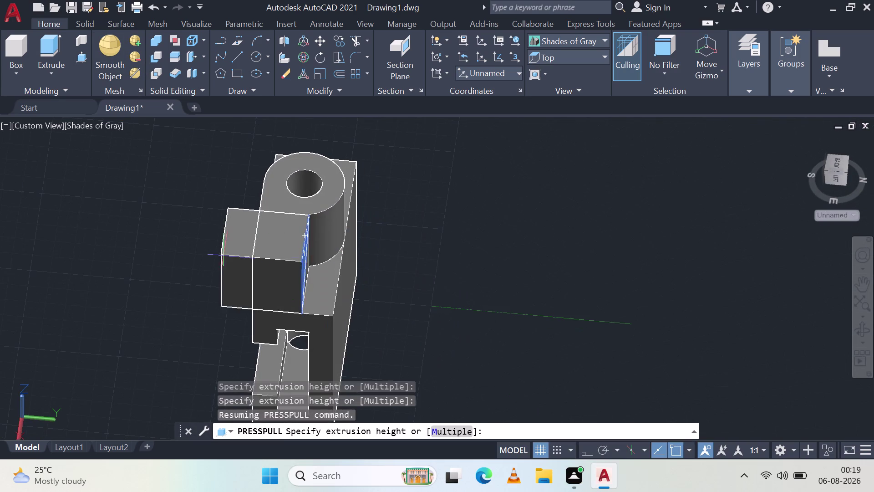
Pick two side-face areas for press-pull, then cancel the height prompt.
click(157, 245)
click(266, 262)
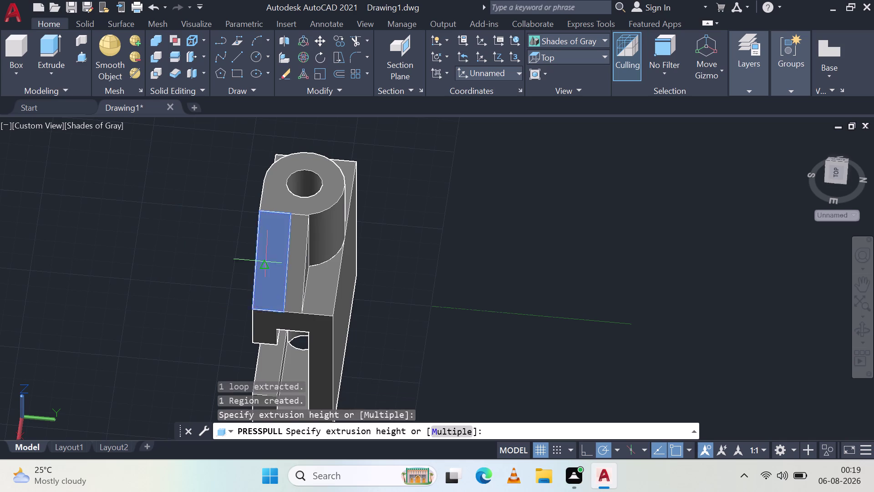
click(125, 242)
click(255, 289)
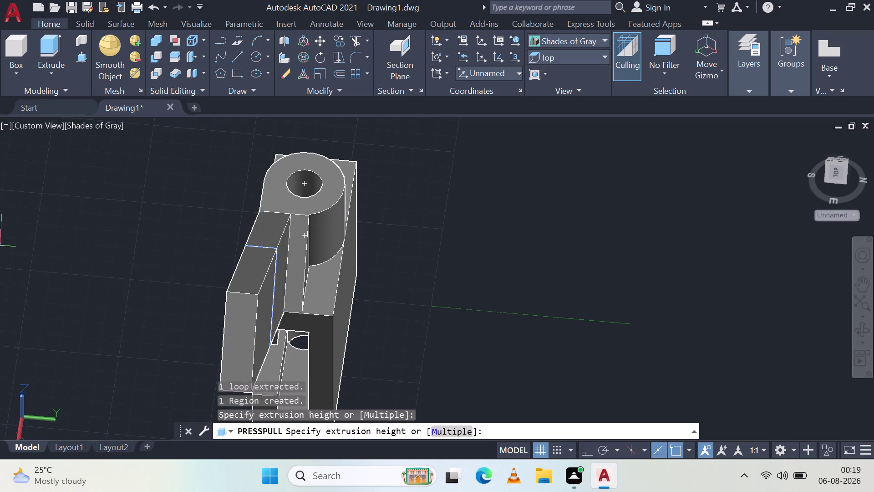
drag(0, 445, 0, 451)
scroll(down, 3)
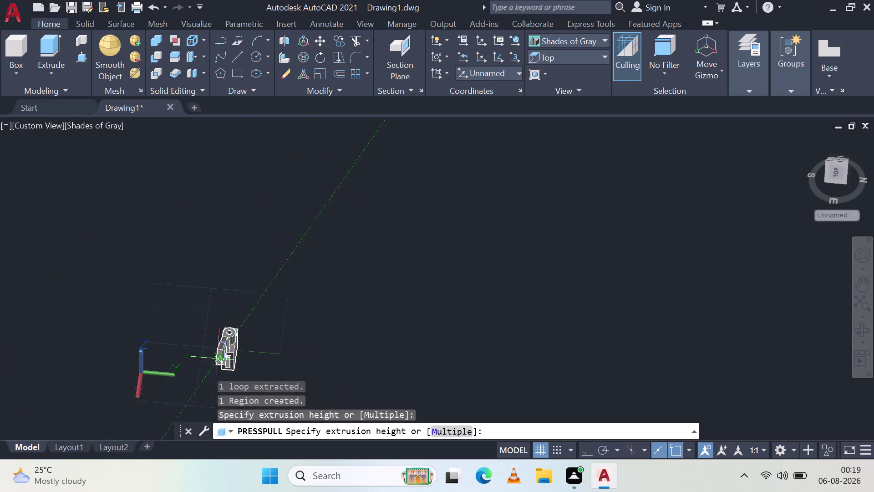
scroll(up, 3)
scroll(up, 3)
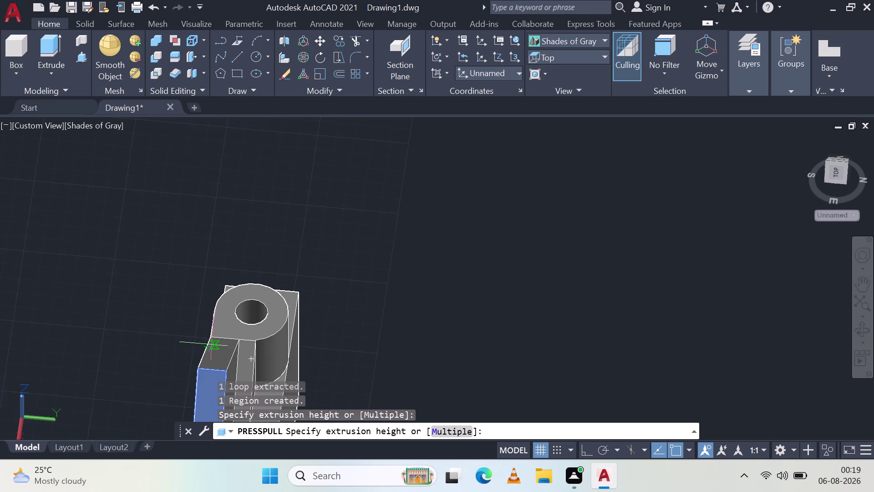
key(Escape)
Pick the lower side face for press-pull and cancel its height prompt.
click(211, 382)
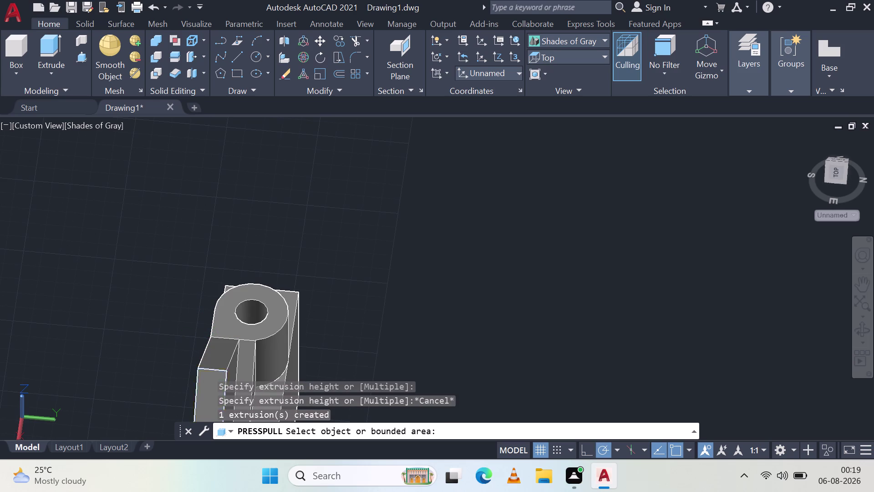
click(238, 339)
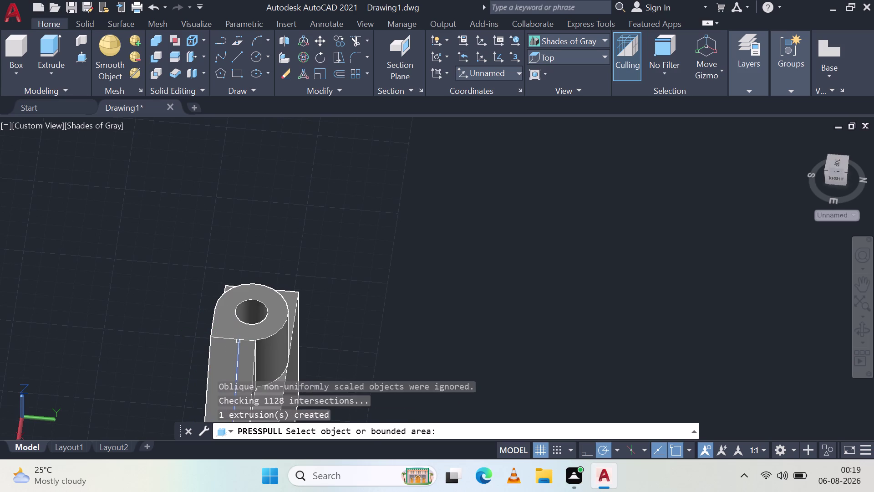
click(227, 355)
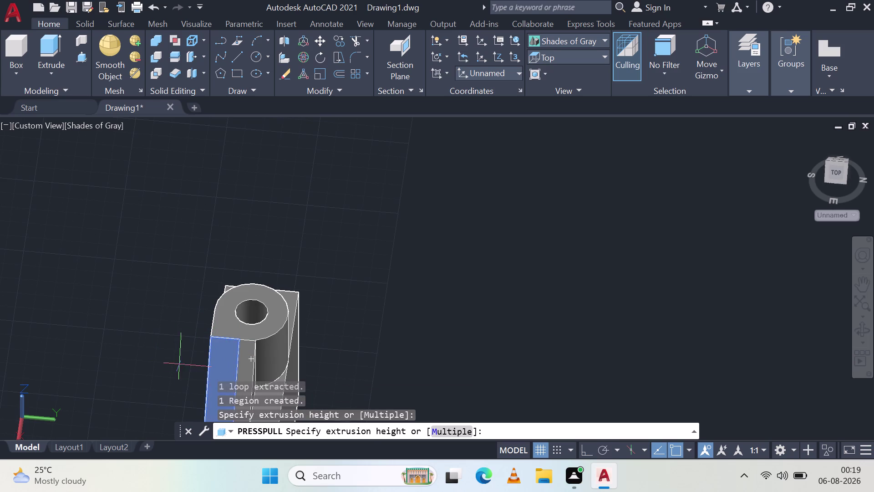
key(Escape)
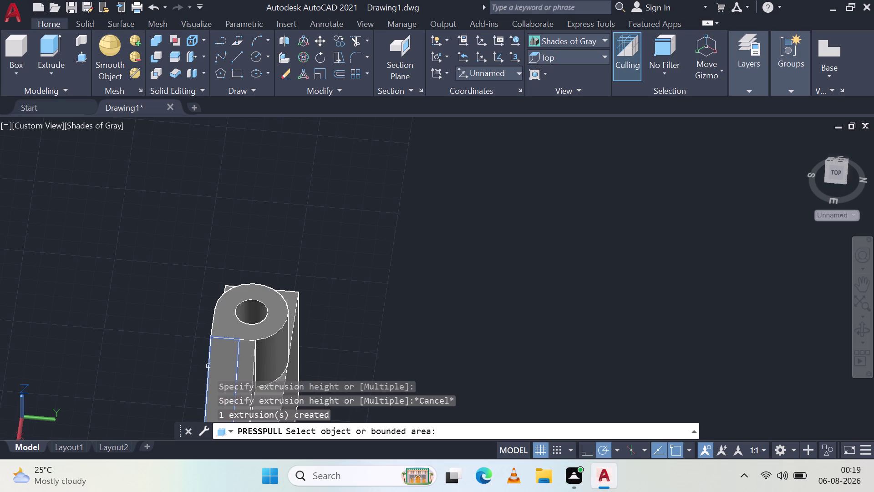
Orbit around the bracket and pull the slanted face beside the boss into a plate.
middle_drag(212, 372, 292, 352)
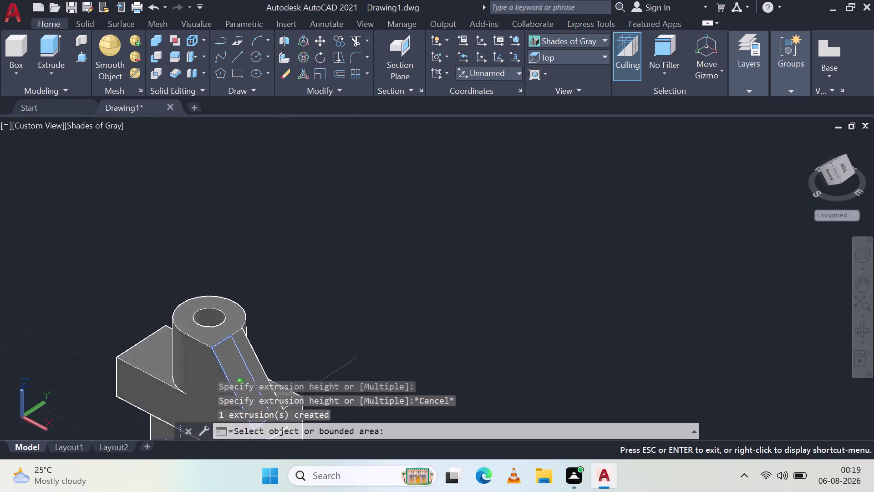
middle_drag(292, 351, 295, 325)
click(235, 360)
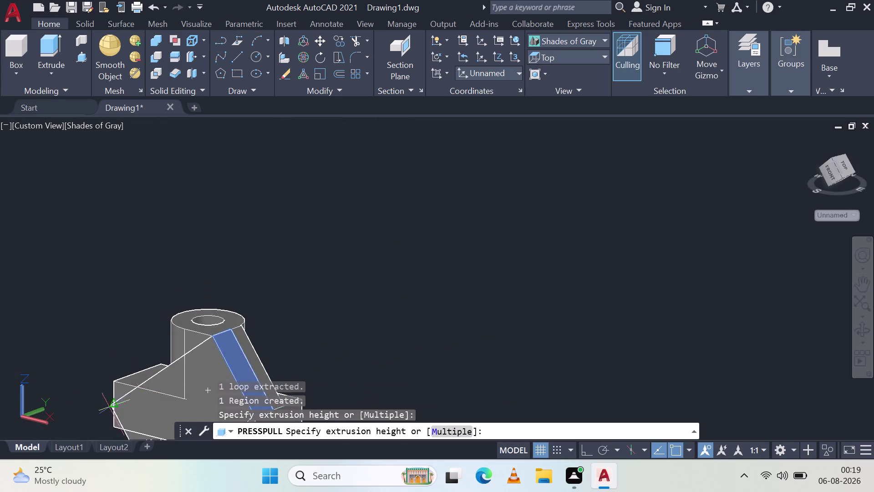
drag(78, 409, 69, 414)
Undo the stray plate extrusion, leaving the rib outline beside the bored boss.
key(ctrl+z)
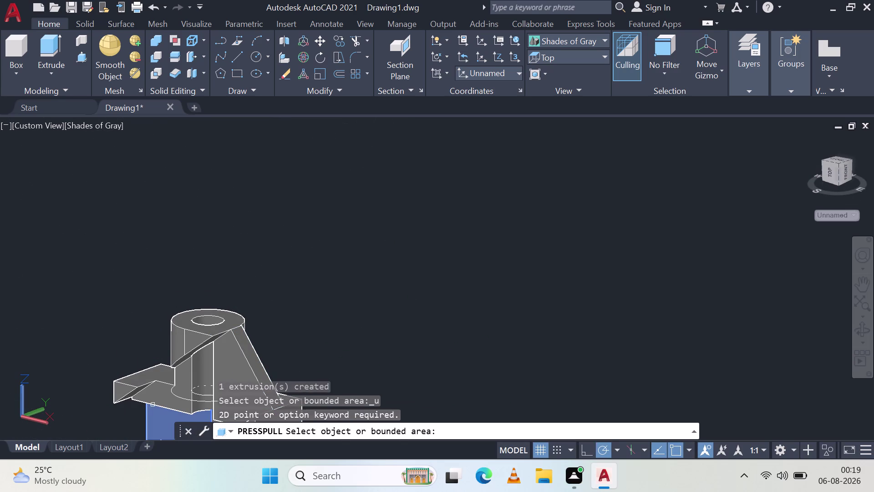
key(ctrl+z)
key(ctrl+z)
key(Escape)
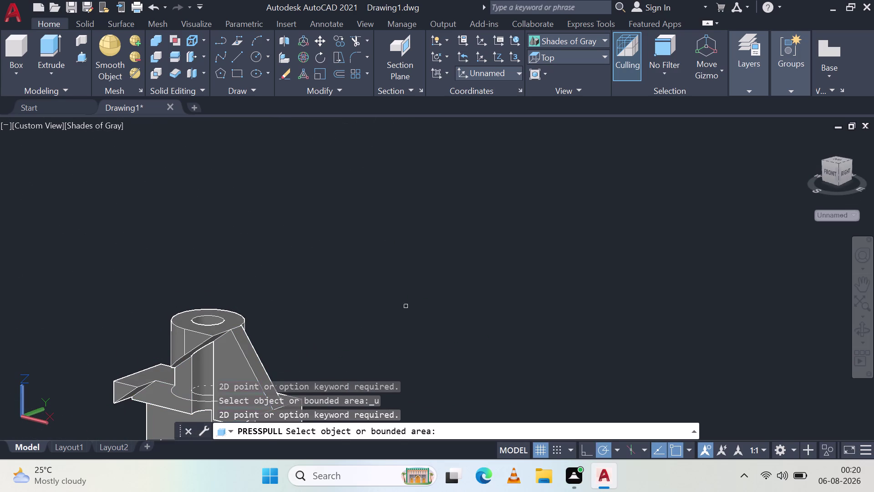
key(ctrl+z)
key(ctrl+z)
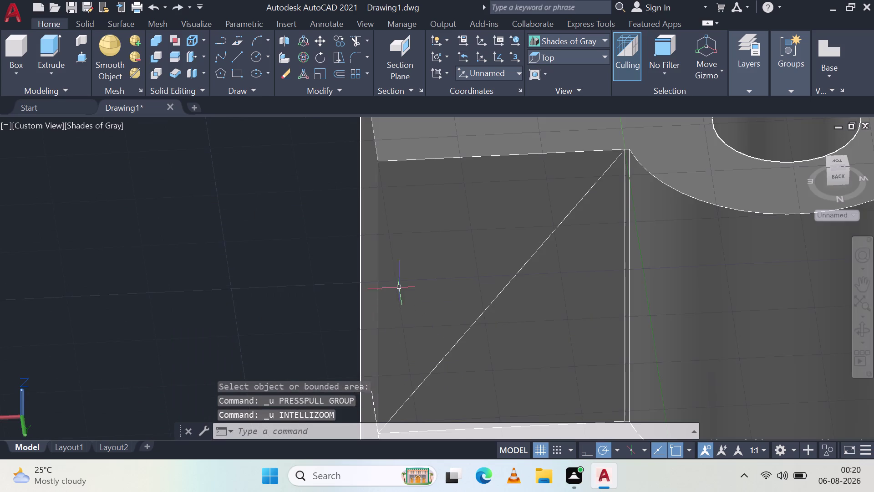
Press-pull the triangular rib area beside the boss.
scroll(down, 3)
click(81, 56)
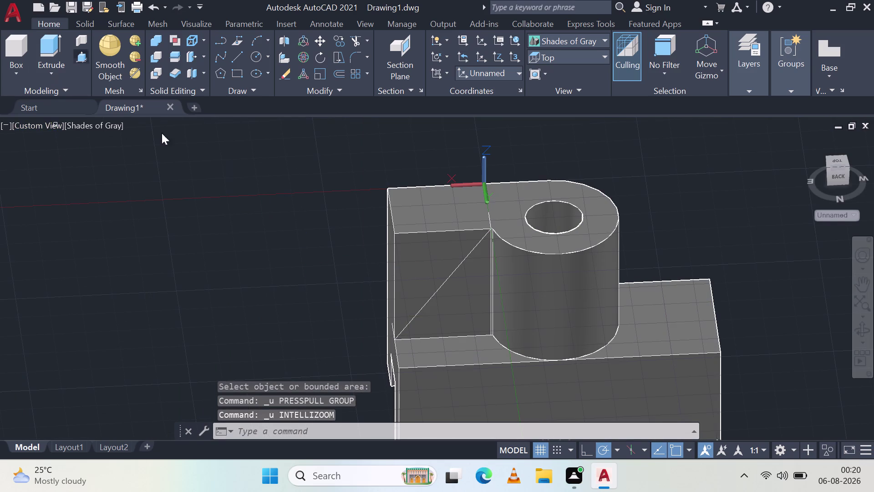
middle_drag(512, 330, 513, 329)
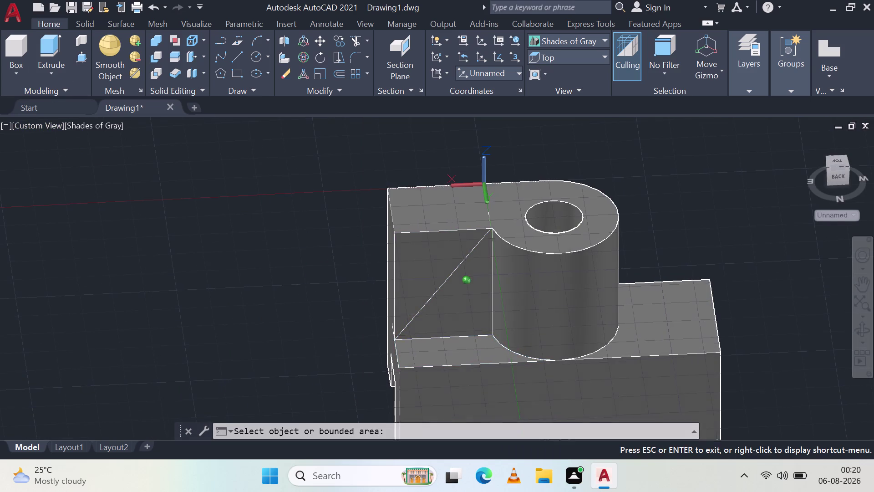
middle_drag(513, 330, 515, 281)
click(418, 263)
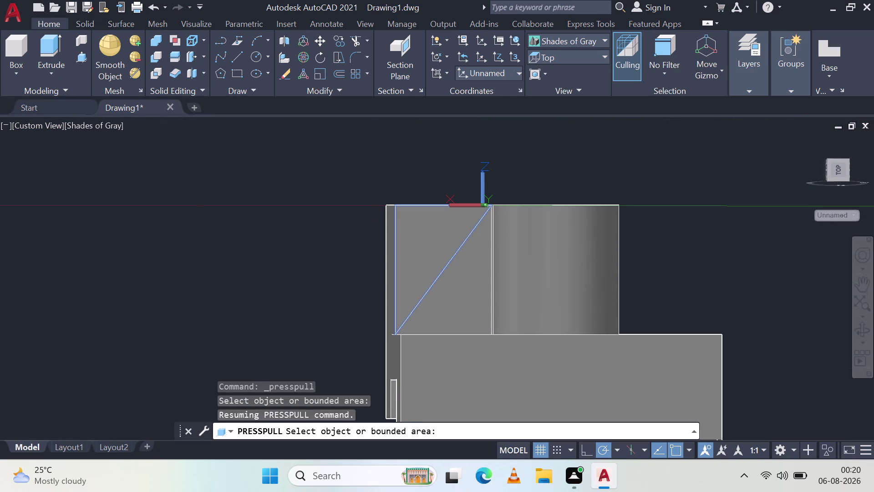
click(175, 263)
key(Escape)
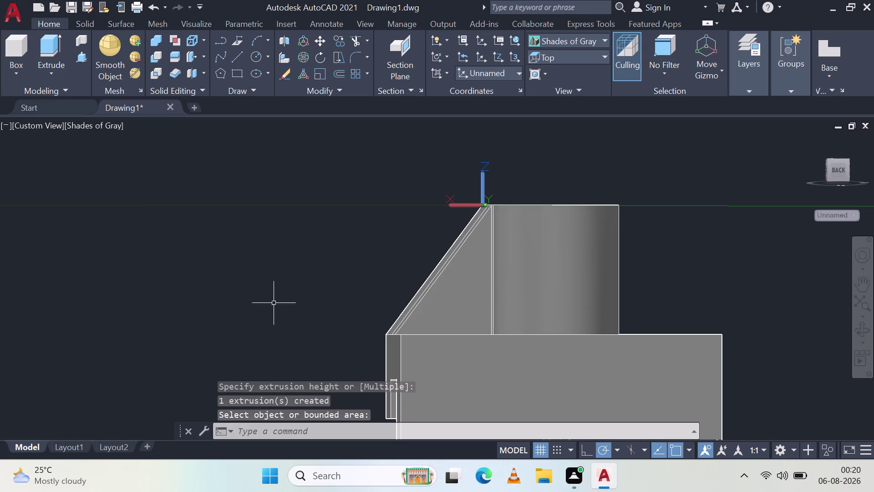
Orbit to check the new rib from above and clear the selection.
middle_drag(243, 279, 380, 315)
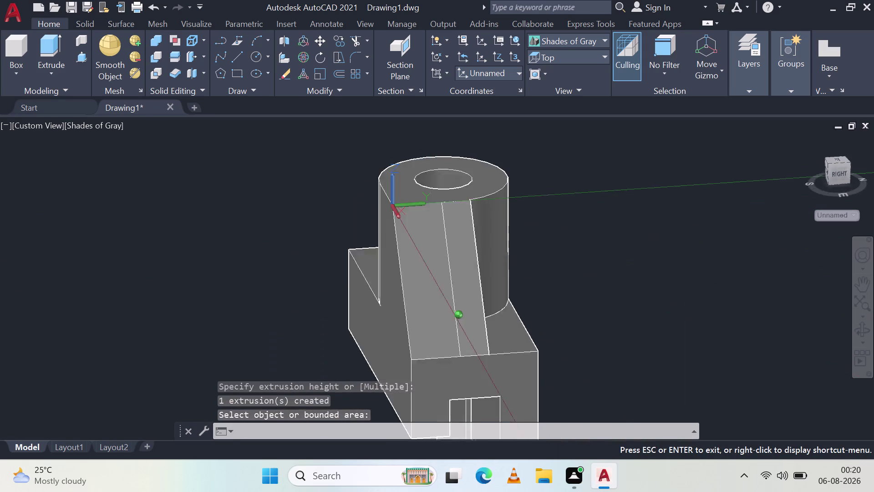
middle_drag(380, 315, 304, 365)
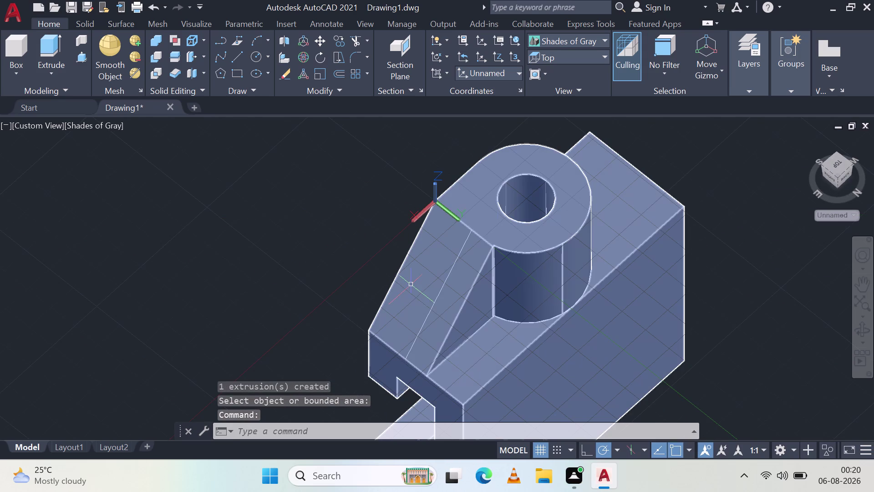
key(Escape)
scroll(up, 3)
key(Escape)
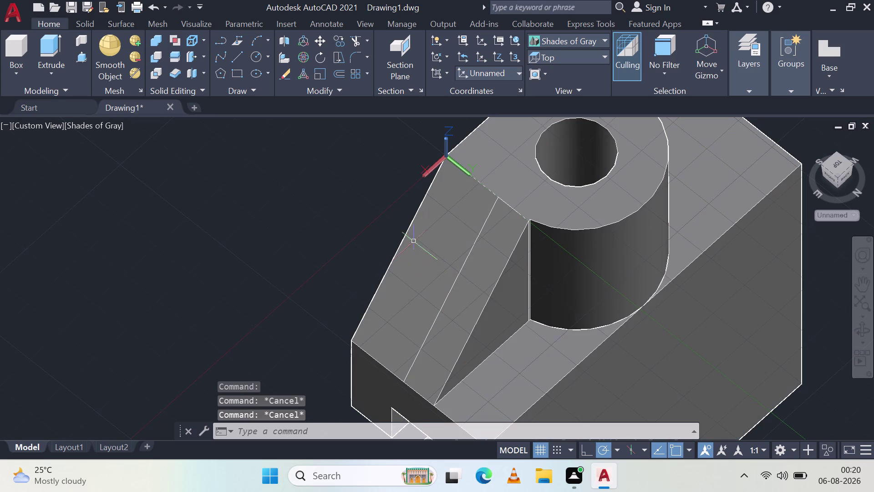
Pull the rib's slanted face outward with press-pull, then cancel the re-pick.
click(80, 53)
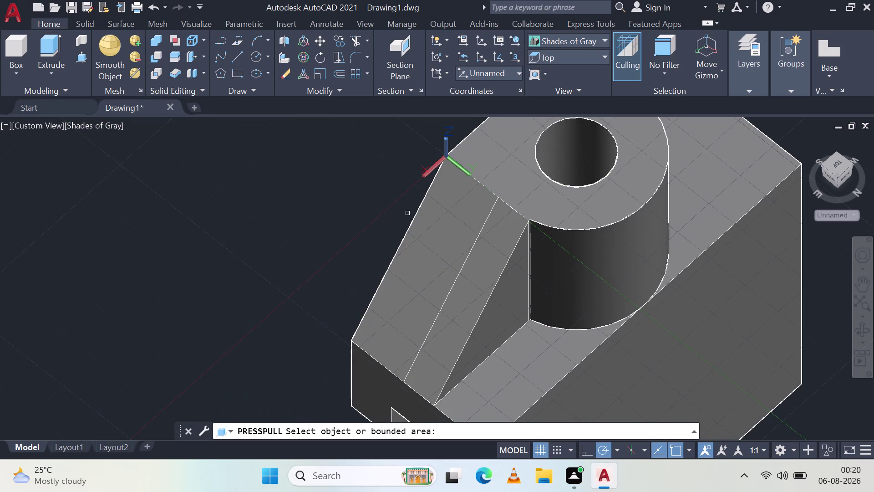
click(433, 234)
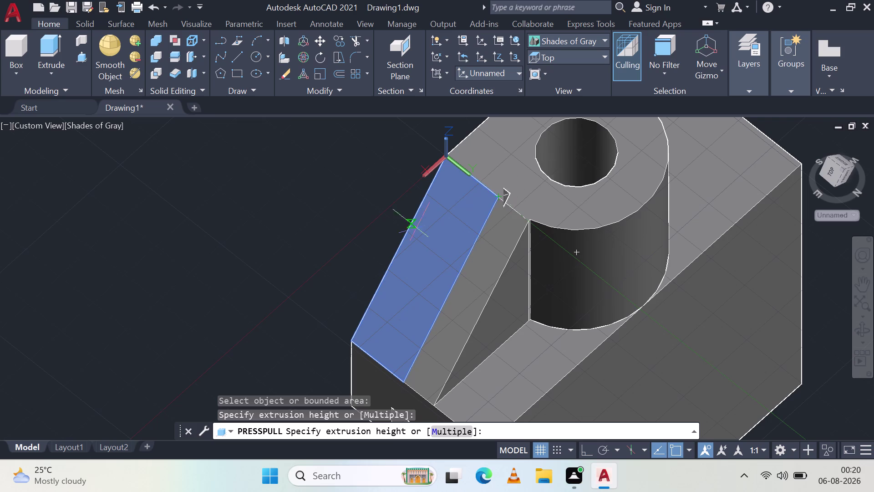
drag(159, 287, 70, 323)
click(353, 303)
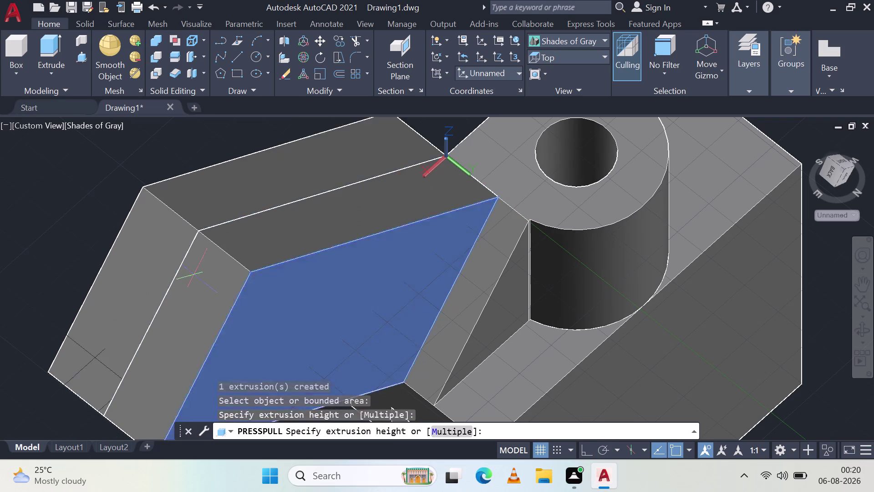
click(29, 251)
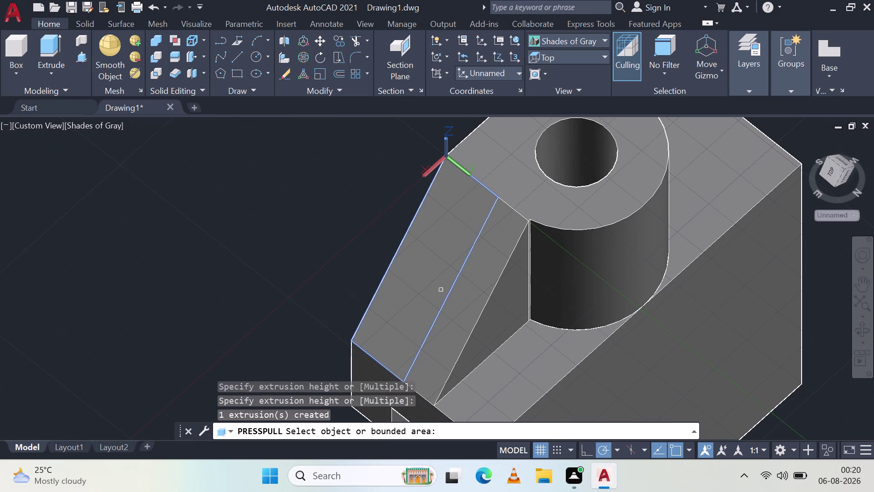
click(428, 285)
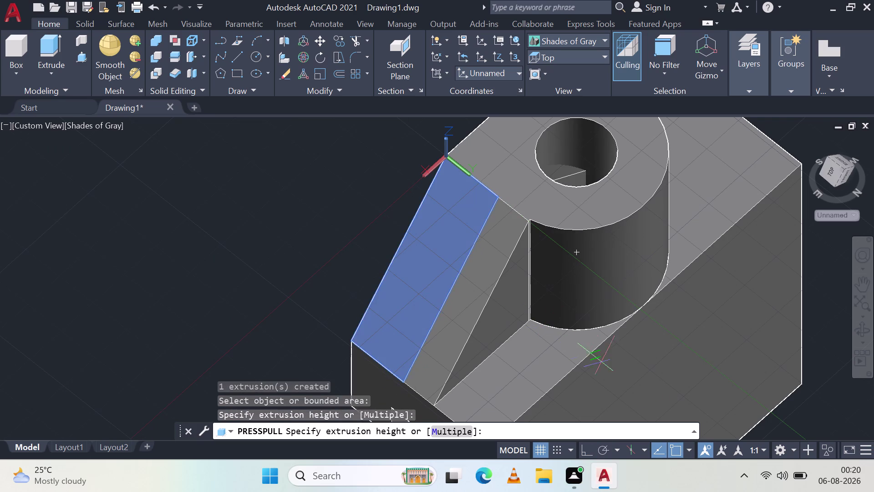
key(Escape)
Orbit to another side and try press-pulling the face beside the rib.
middle_drag(129, 249, 218, 281)
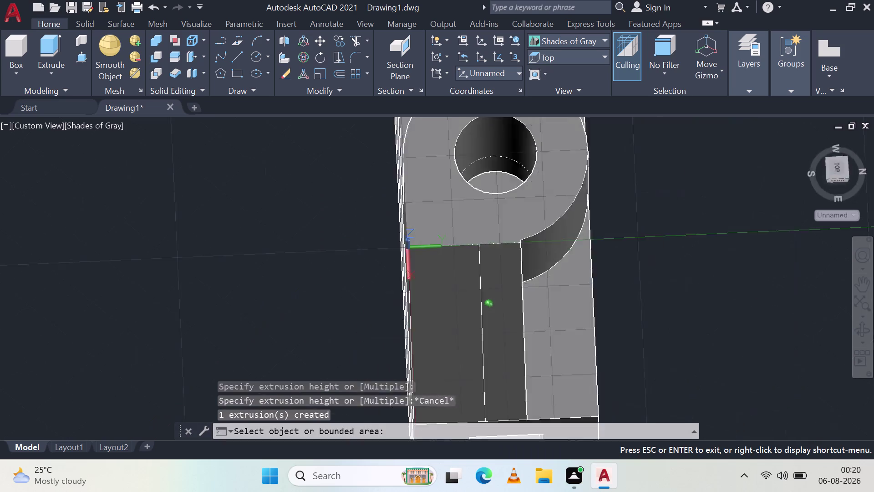
middle_drag(218, 281, 299, 227)
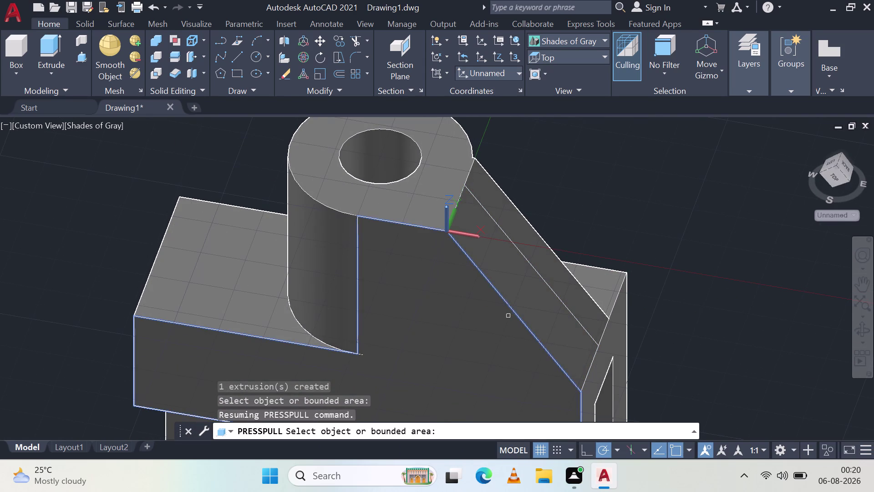
click(514, 288)
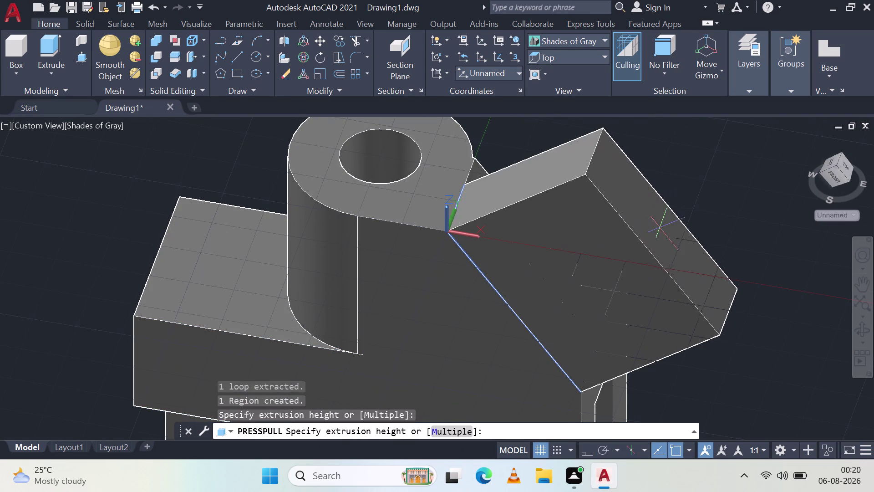
key(Escape)
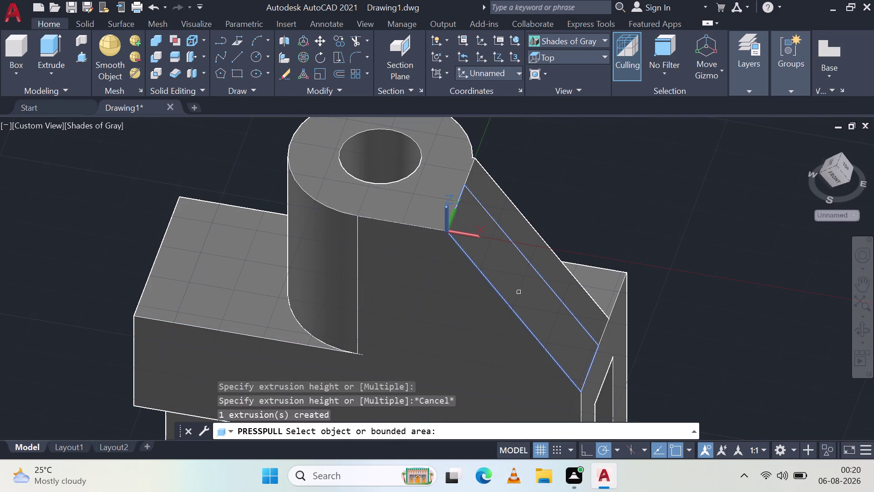
Re-pick the face beside the rib, end press-pull, and undo the extrusion and view change.
click(518, 293)
key(Delete)
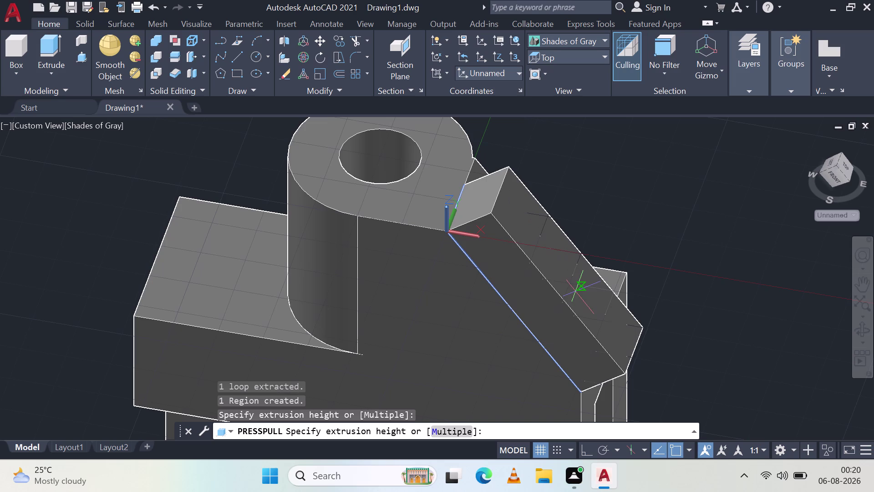
key(Delete)
key(Escape)
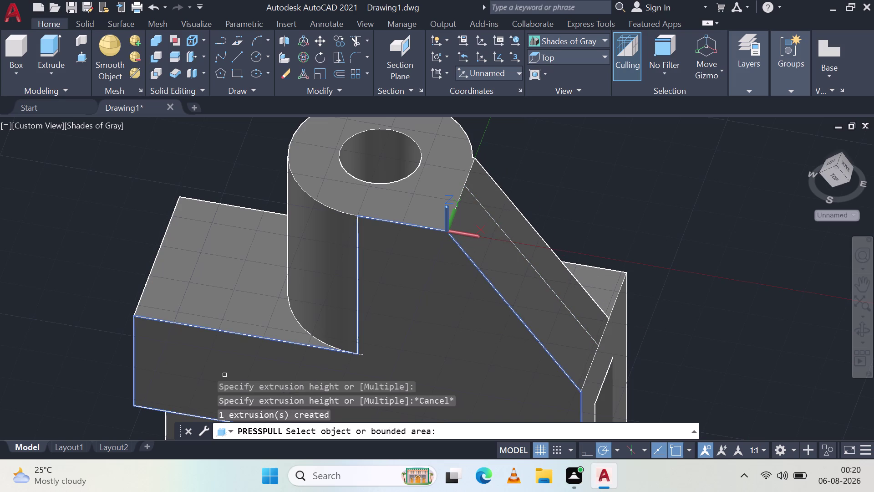
key(Escape)
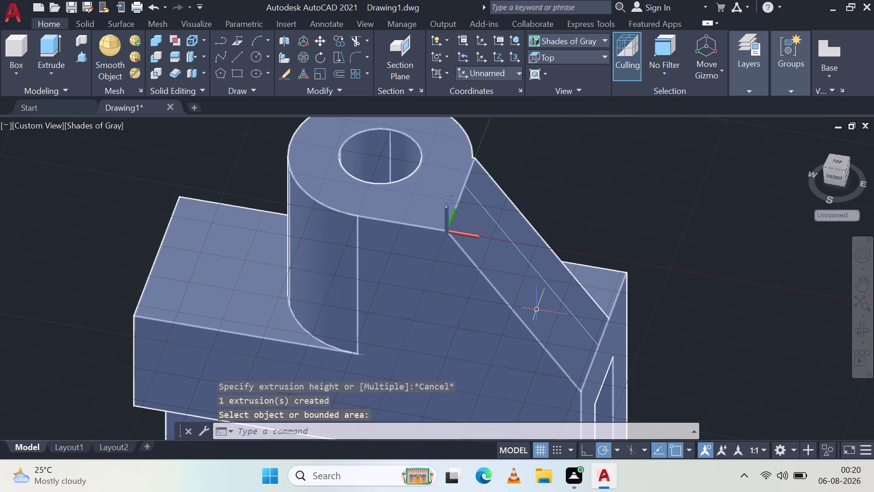
key(ctrl+z)
key(ctrl+z)
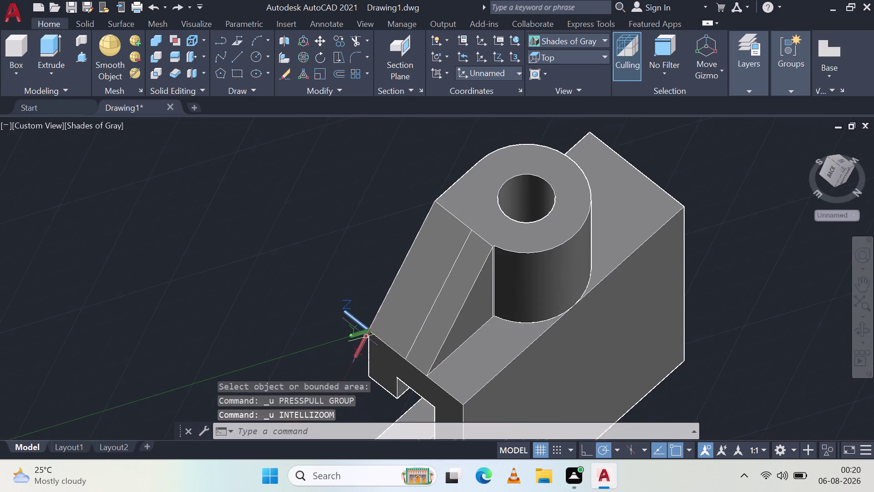
Undo four earlier push/pull and modelling steps.
key(ctrl+z)
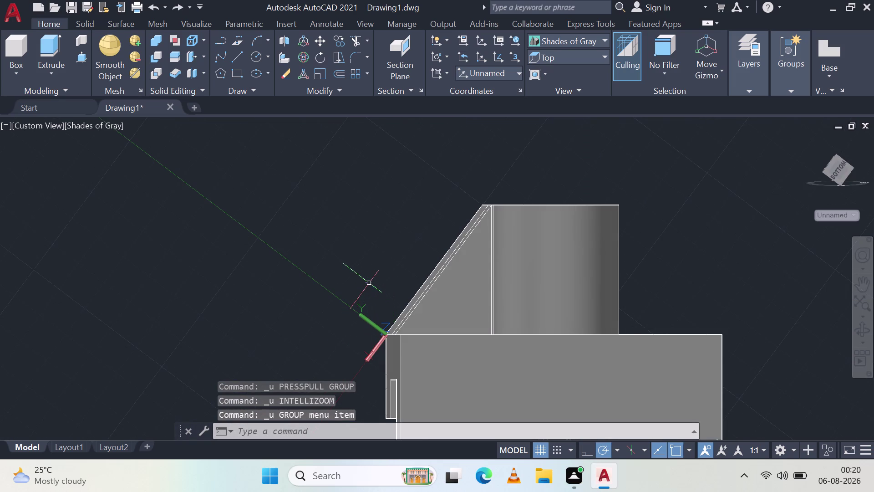
key(ctrl+z)
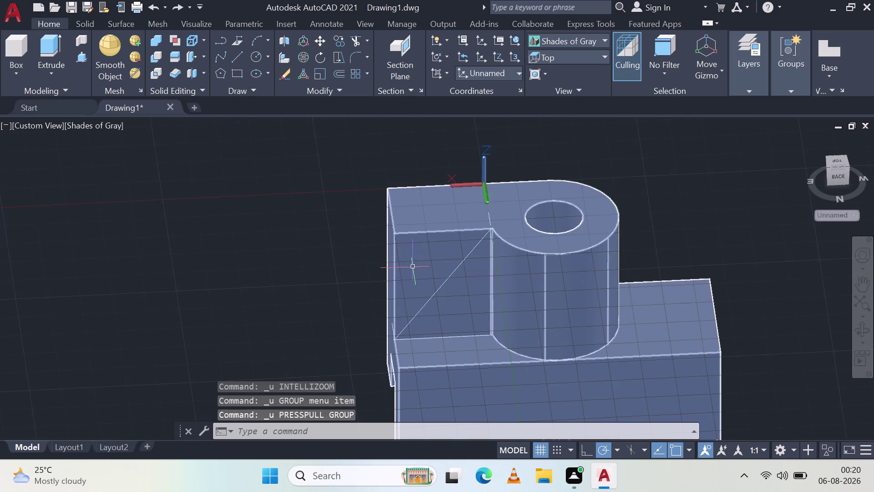
key(ctrl+z)
key(ctrl+z)
scroll(up, 3)
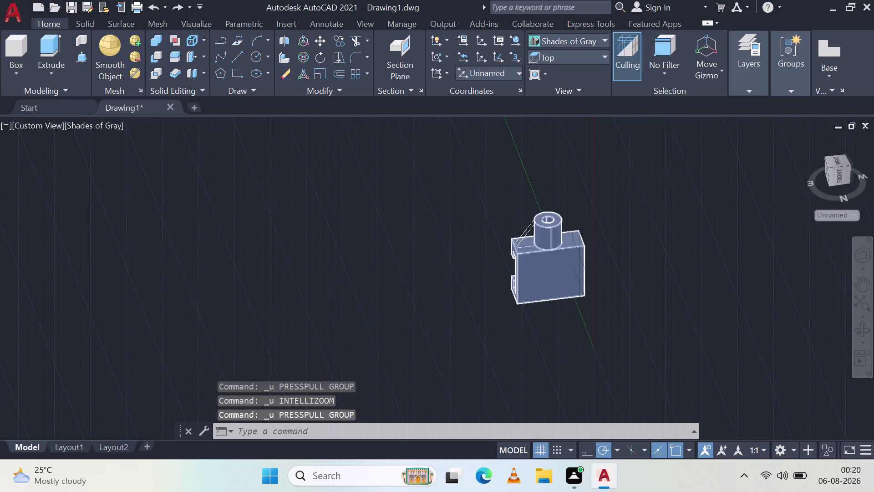
scroll(up, 3)
scroll(up, 3)
Press-pull the rib's triangular area to a thickness set at the edge midpoint.
click(78, 59)
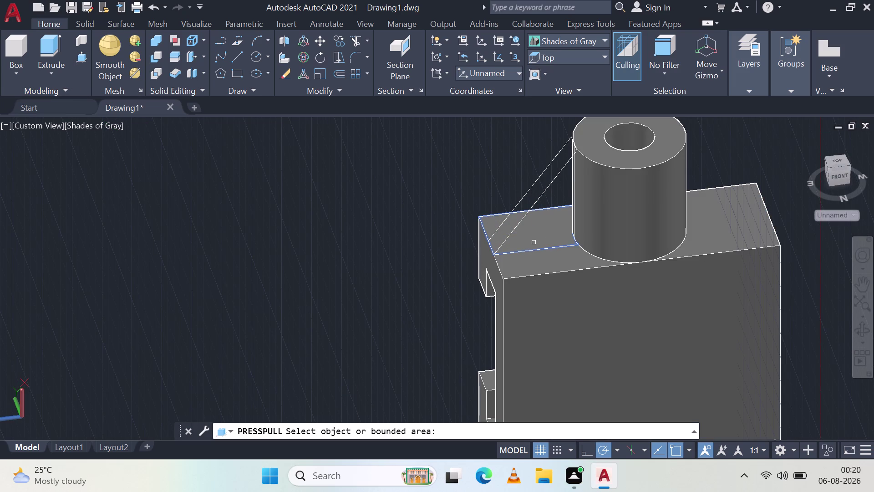
middle_drag(371, 237, 427, 268)
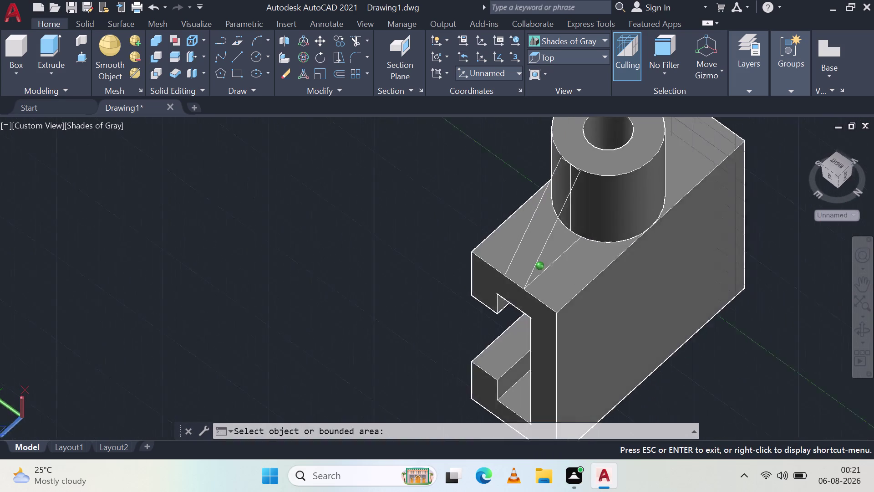
middle_drag(427, 269, 455, 268)
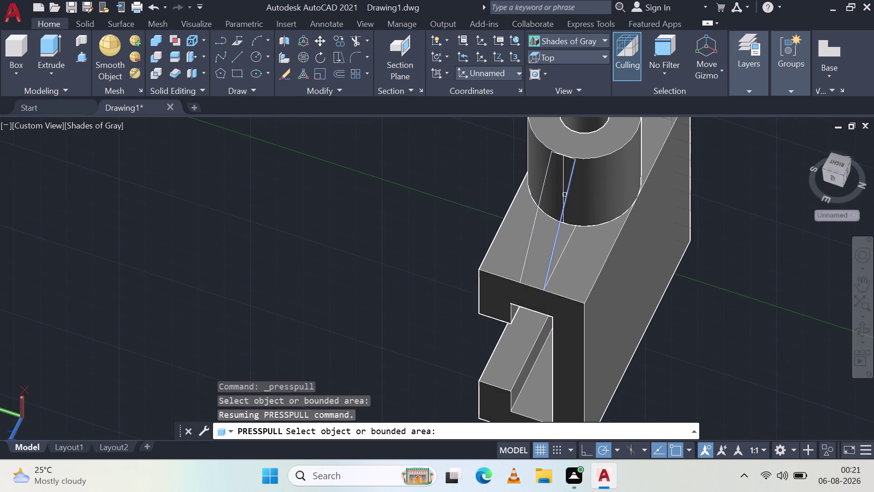
scroll(up, 3)
click(561, 218)
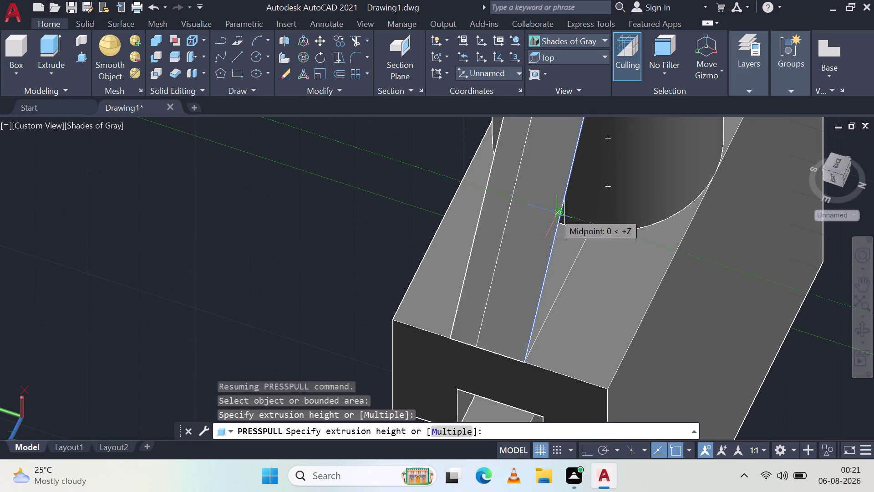
click(510, 211)
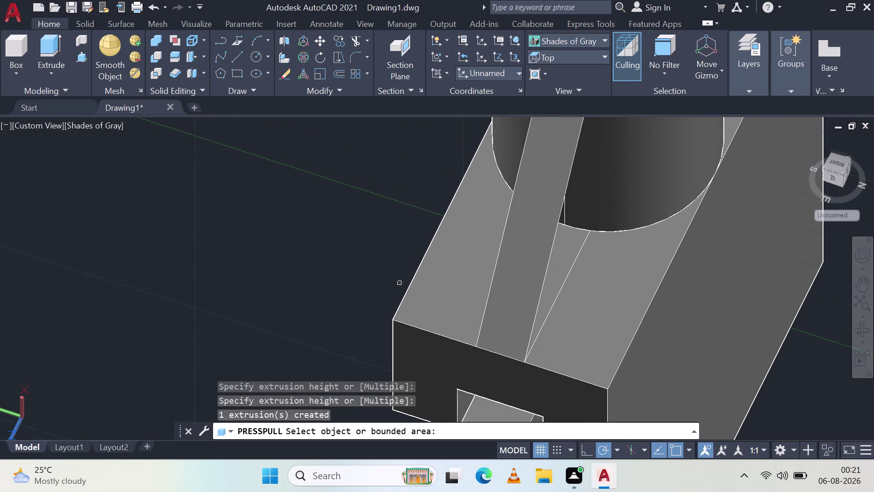
key(Escape)
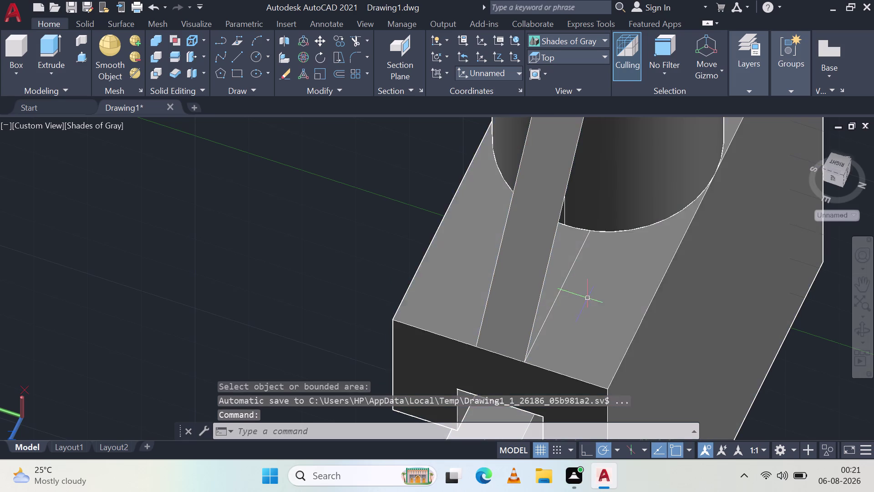
Pan and orbit to see the whole bracket and the boss top from an angle.
middle_drag(590, 297, 554, 316)
middle_drag(531, 306, 482, 320)
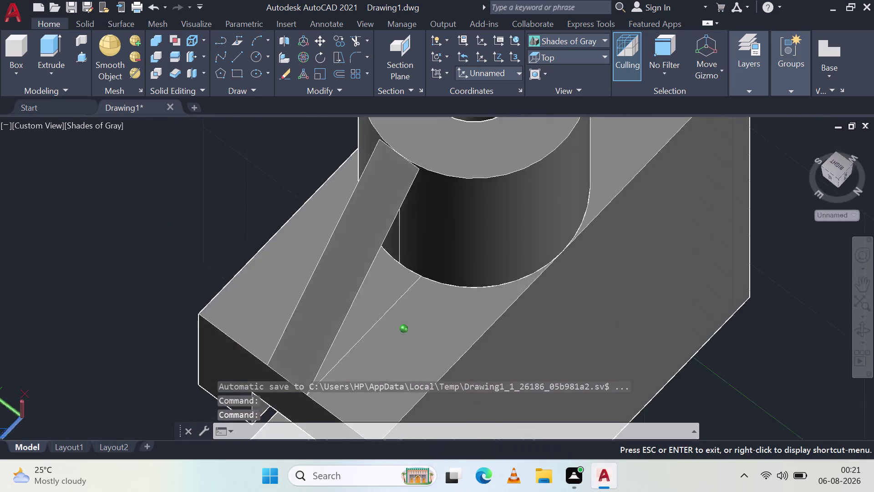
middle_drag(482, 320, 424, 232)
scroll(down, 3)
middle_drag(344, 194, 369, 246)
scroll(down, 3)
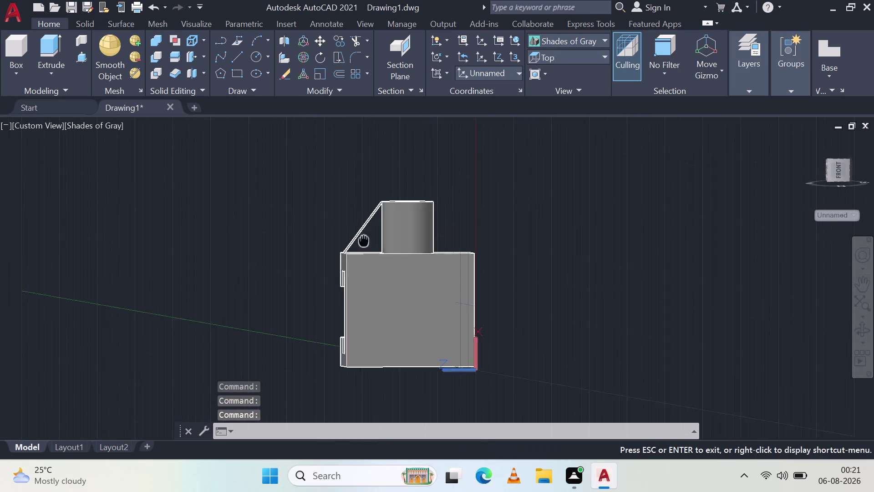
middle_drag(369, 246, 380, 268)
key(Escape)
middle_drag(365, 279, 393, 317)
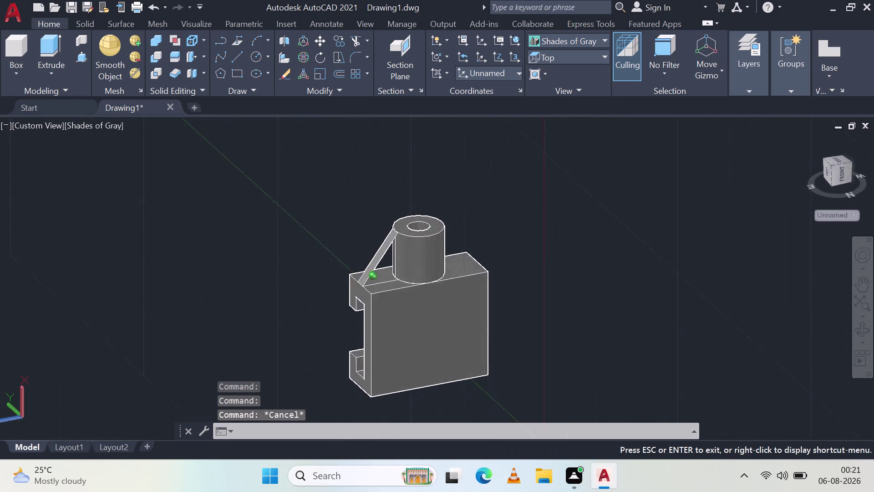
middle_drag(393, 317, 411, 350)
key(Escape)
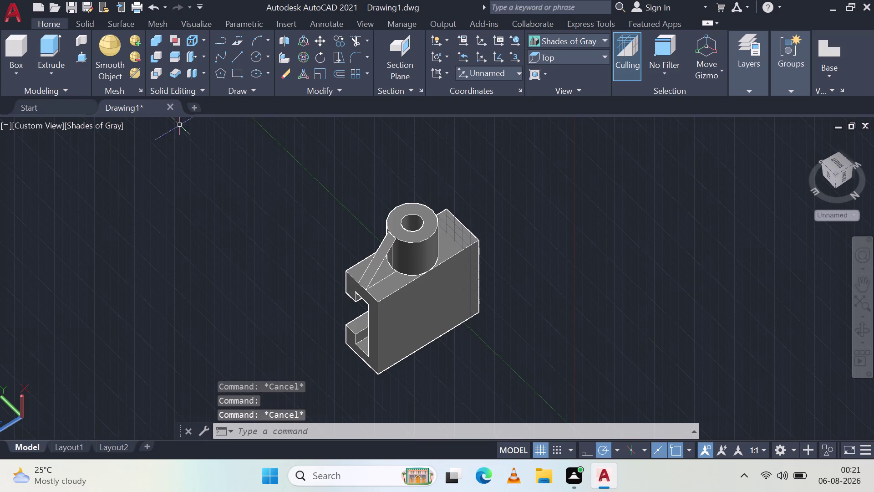
Try extruding the rib outline with EXTRUDE, then cancel the command.
click(56, 52)
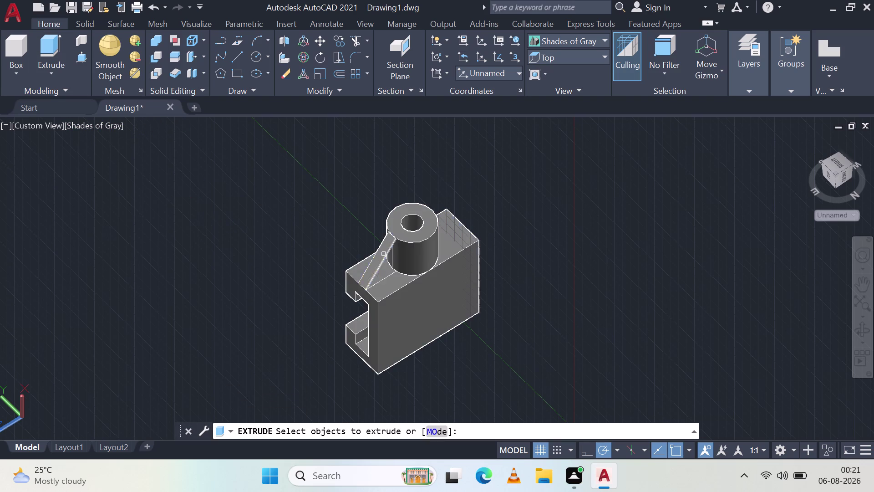
click(381, 250)
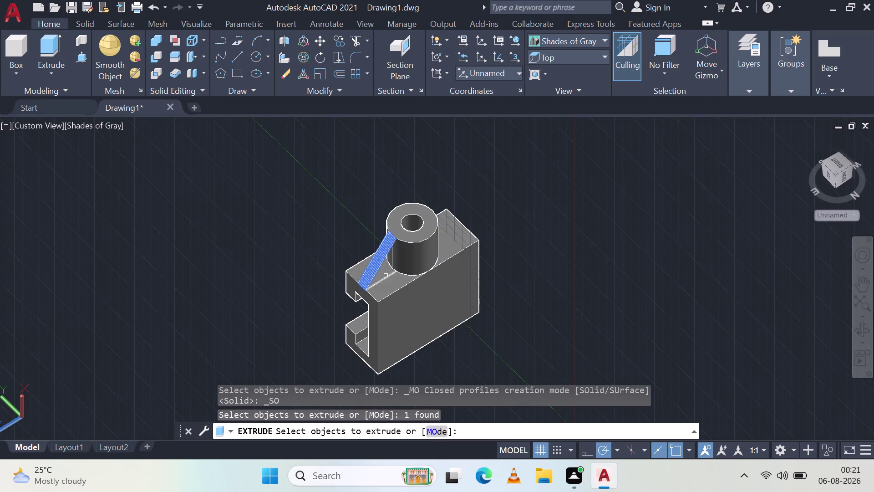
key(Escape)
click(386, 275)
key(Escape)
key(Escape)
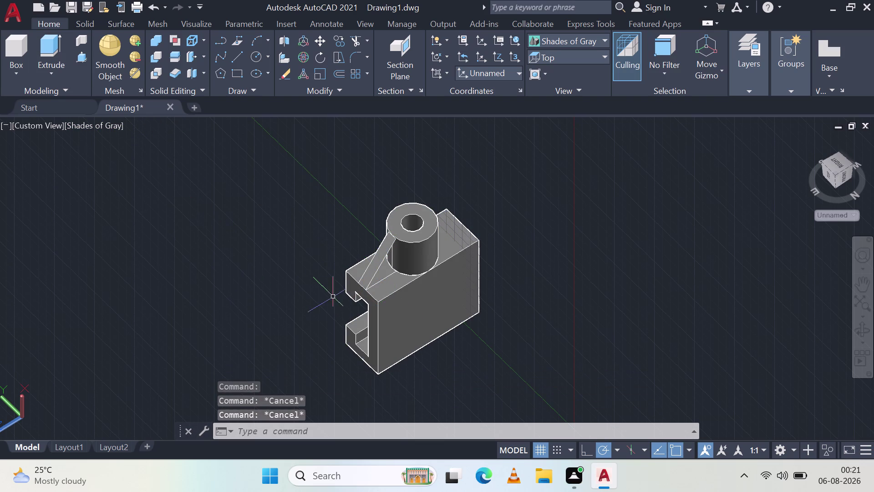
scroll(up, 3)
Undo the rib extrusion and earlier steps back to the bare rib outline.
key(ctrl+z)
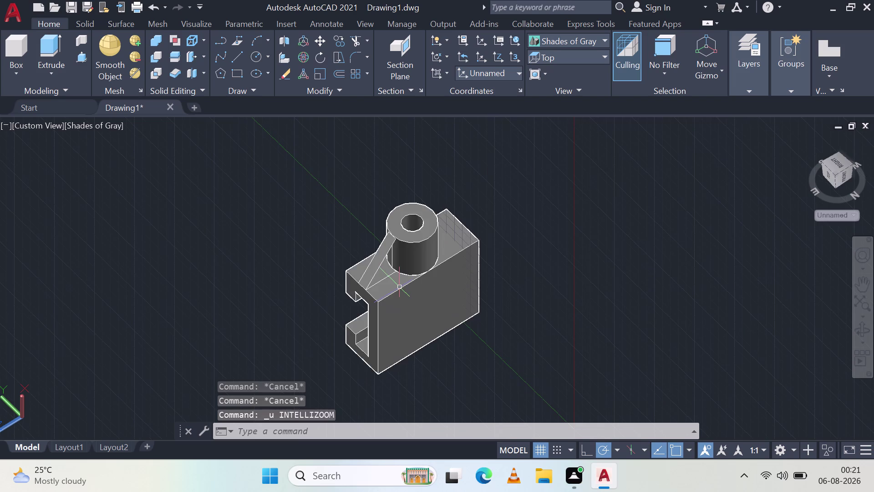
key(ctrl+z)
key(ctrl+z)
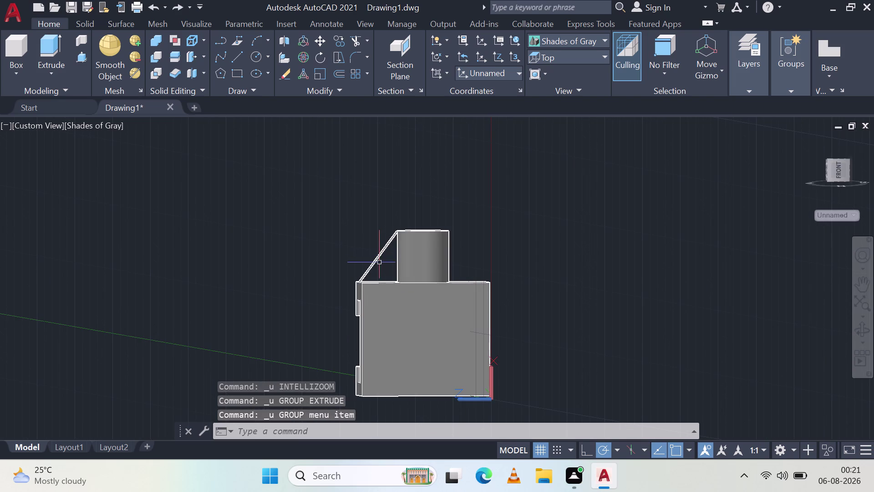
middle_drag(365, 253, 418, 301)
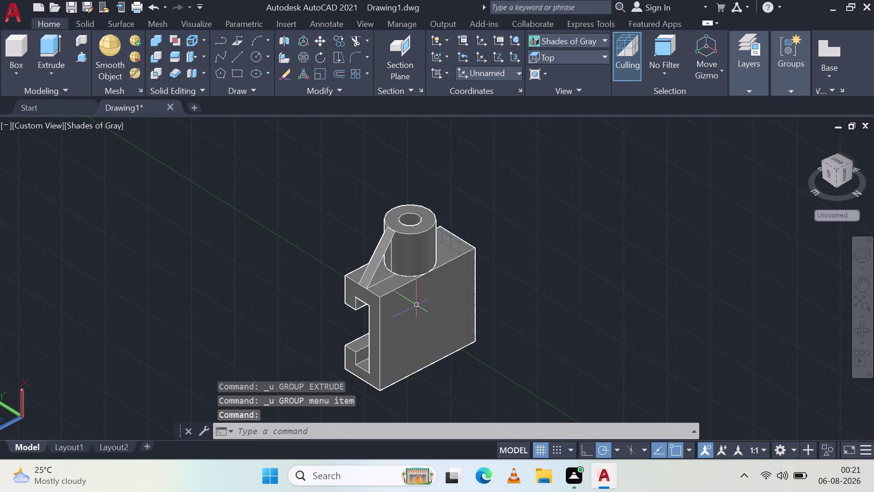
key(ctrl+z)
key(ctrl+z)
key(ctrl+z)
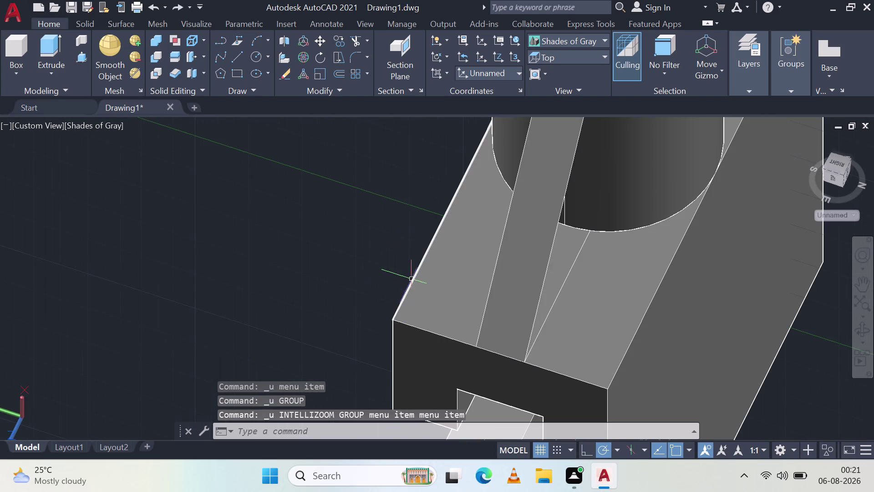
key(ctrl+z)
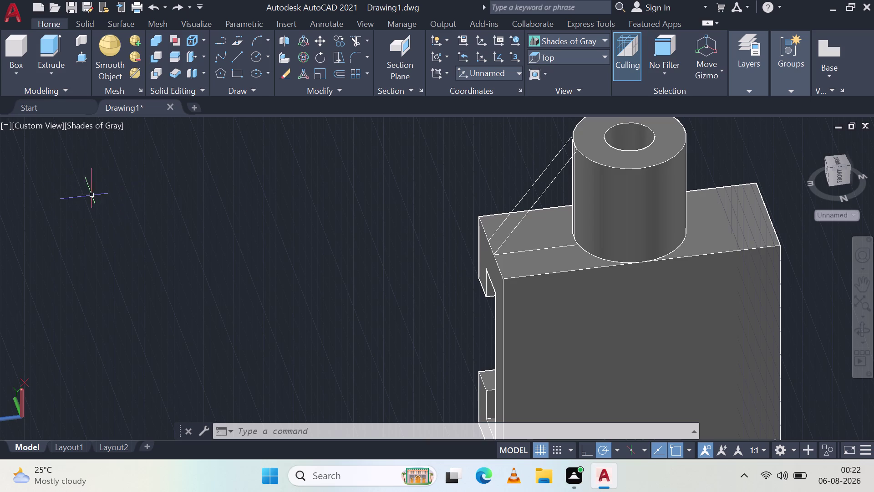
Orbit to the boss side and press-pull the rib region and the next rib face.
middle_drag(95, 196, 247, 228)
scroll(up, 3)
middle_drag(465, 184, 422, 226)
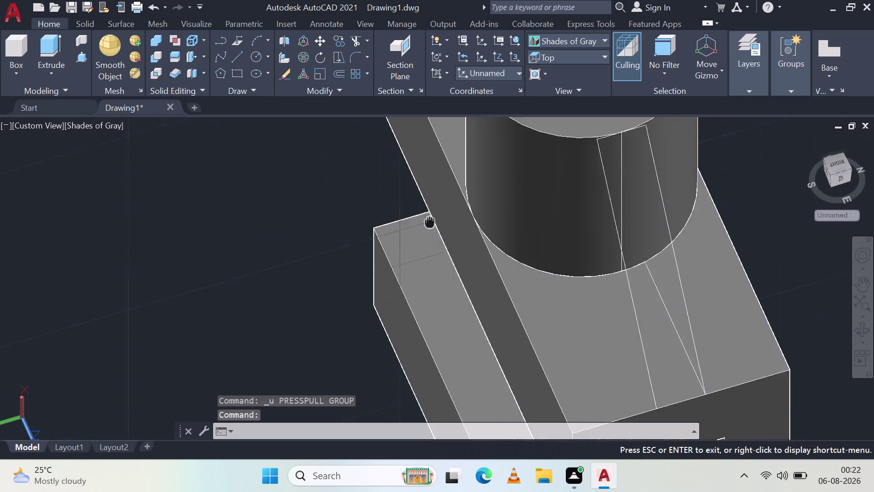
middle_drag(422, 226, 216, 300)
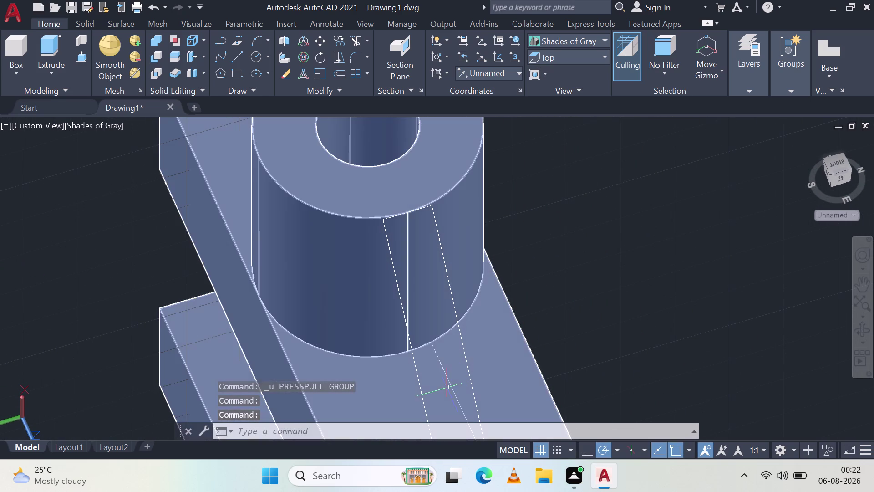
click(81, 56)
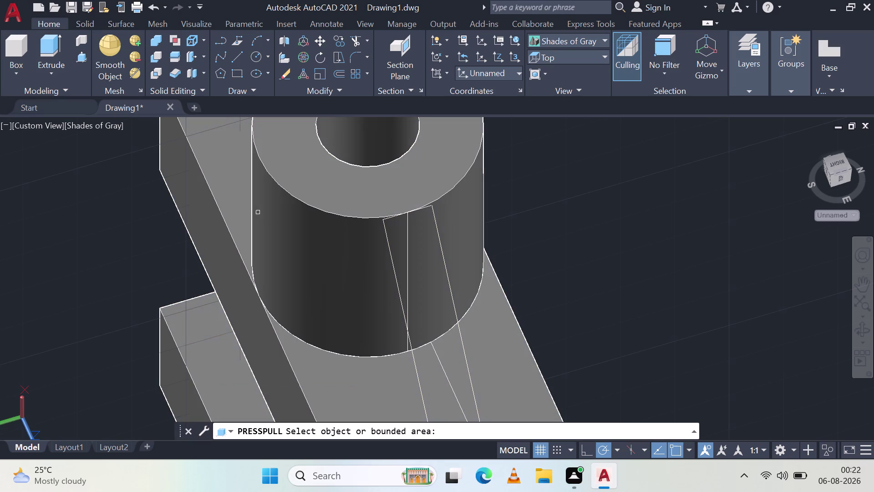
click(536, 395)
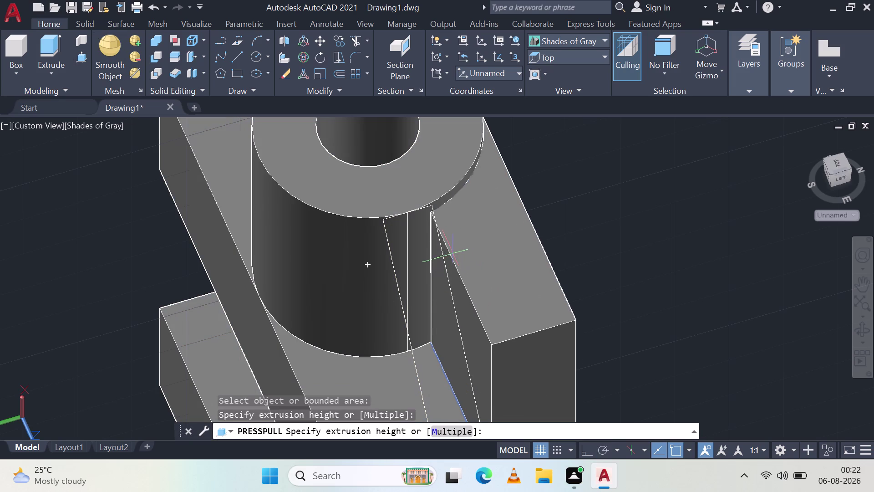
click(433, 203)
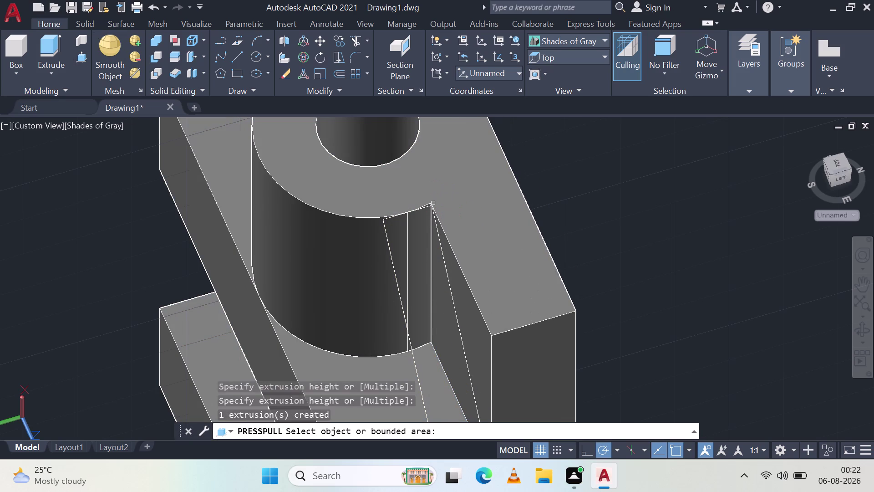
click(354, 377)
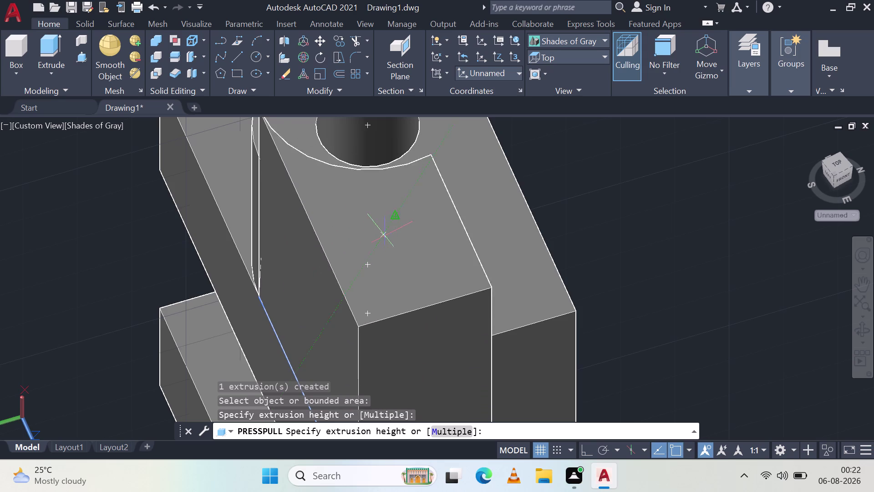
click(365, 264)
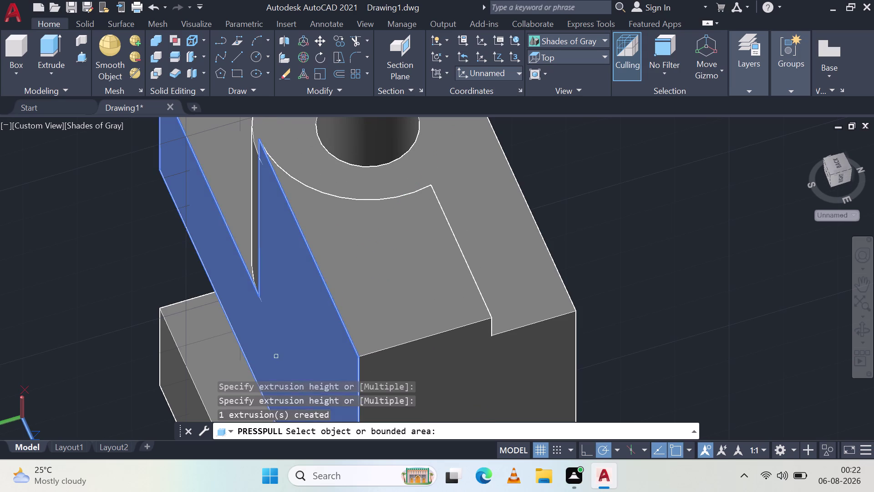
Undo the pulled-up extrusion and start press-pull again.
key(ctrl+z)
key(Escape)
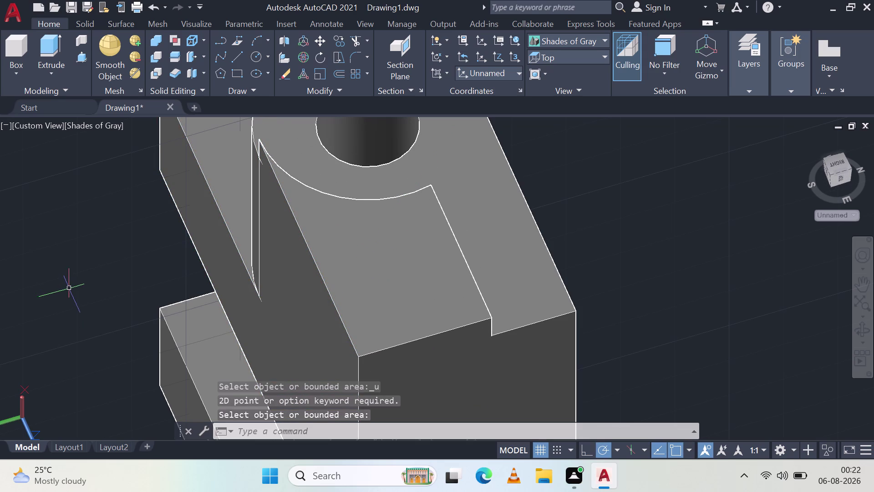
key(ctrl+z)
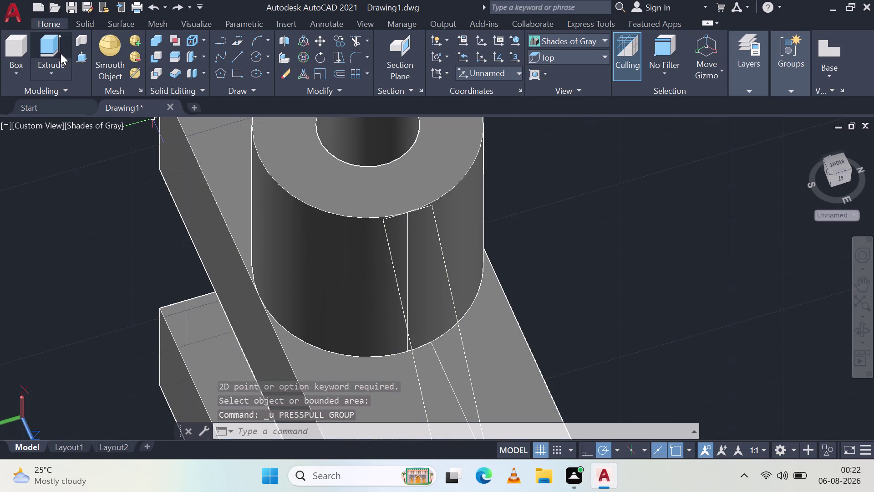
click(84, 61)
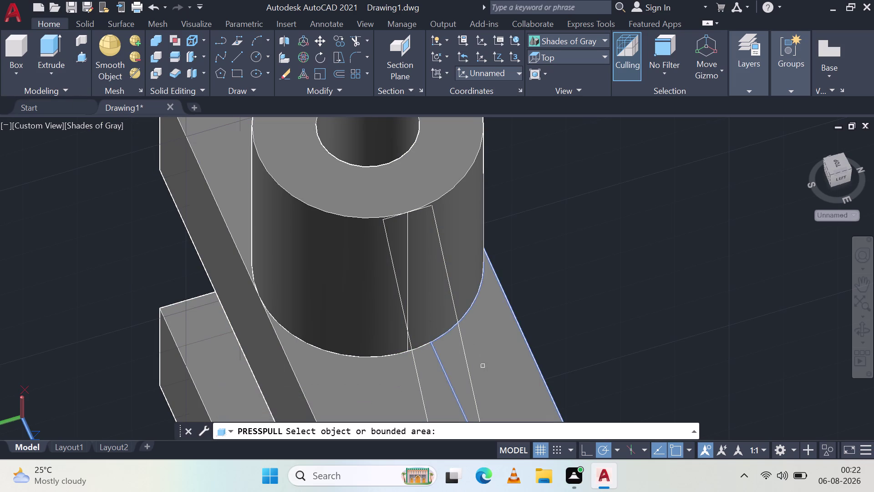
click(414, 404)
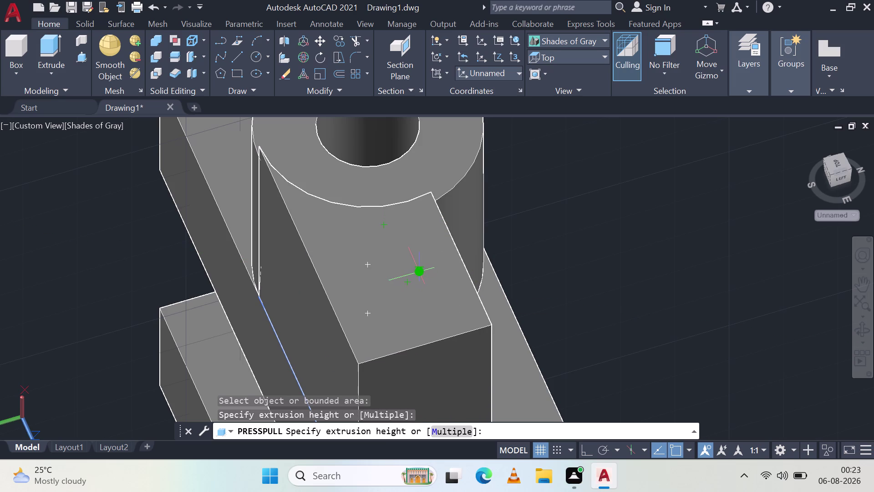
click(421, 273)
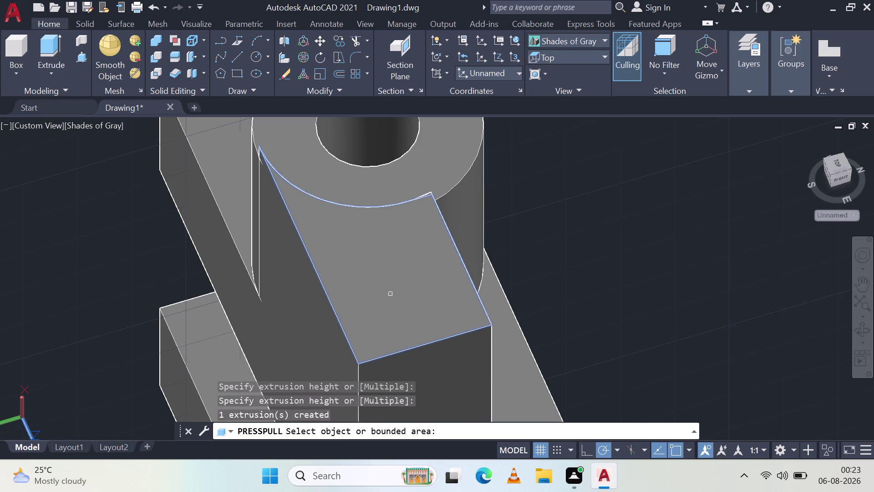
middle_drag(436, 286, 314, 259)
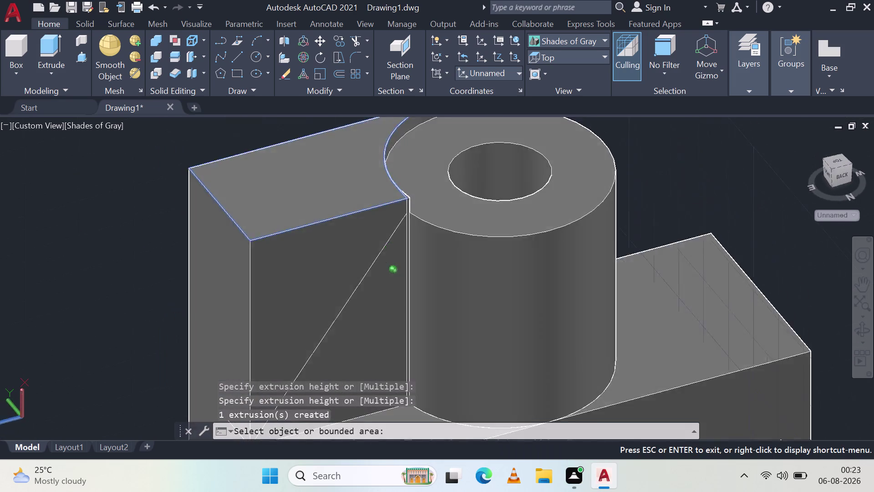
middle_drag(314, 259, 290, 228)
key(ctrl+z)
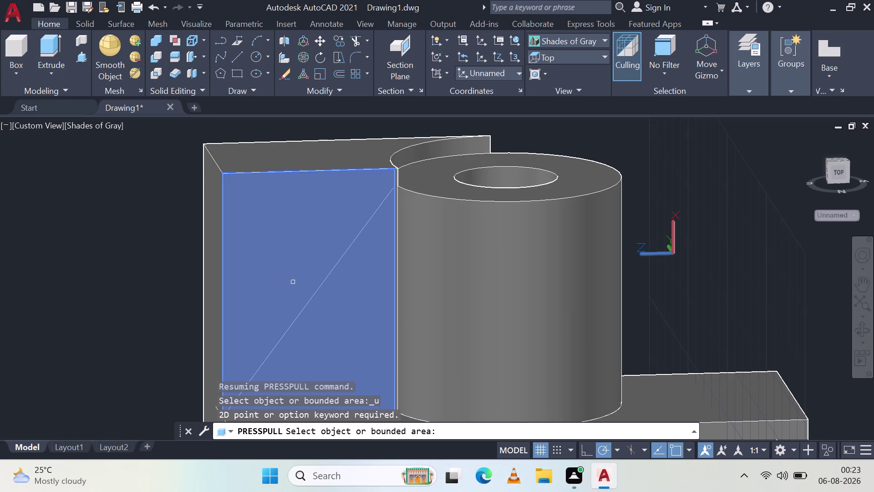
key(ctrl+z)
key(Escape)
key(Escape)
key(ctrl+z)
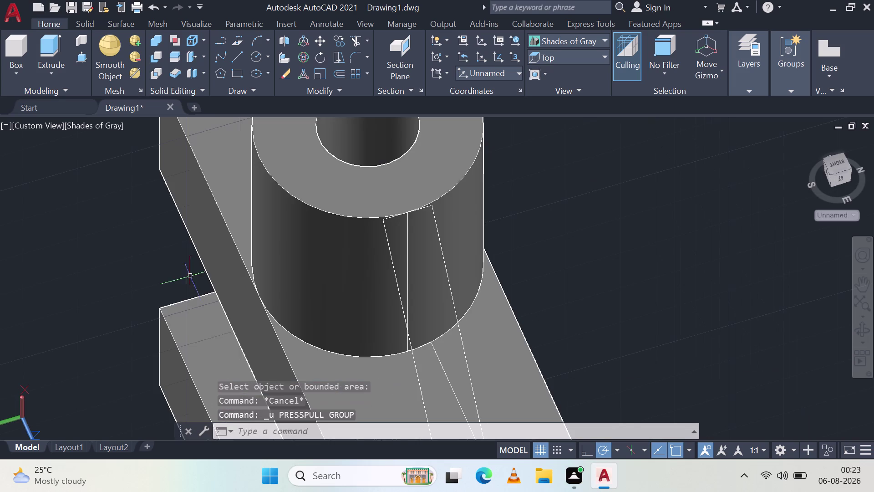
click(78, 55)
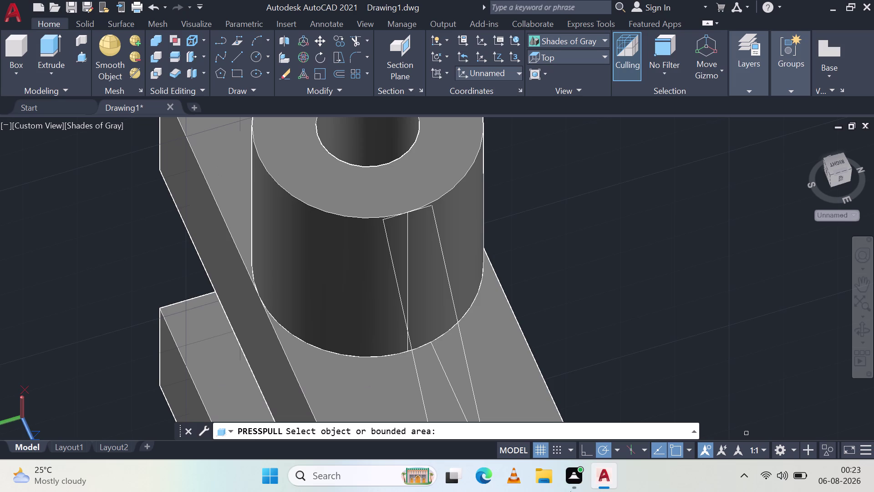
Pull the area beside the boss up to the boss top height.
middle_drag(551, 340, 458, 317)
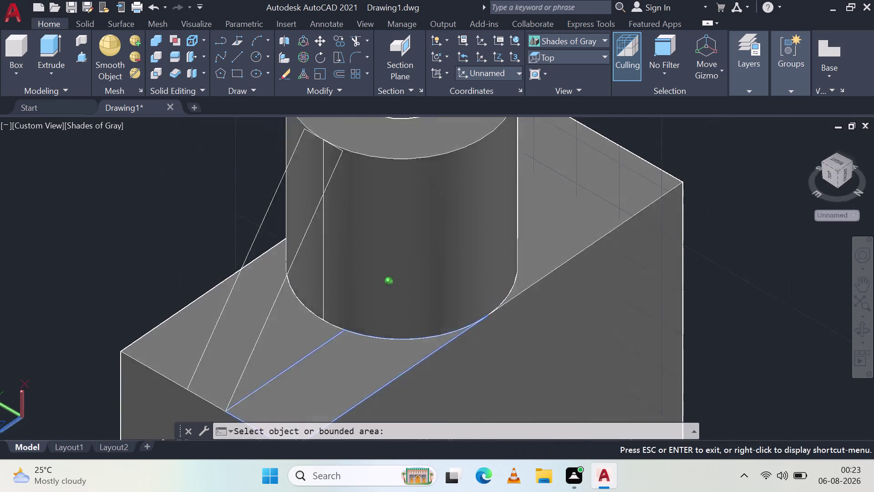
middle_drag(458, 317, 441, 306)
click(313, 346)
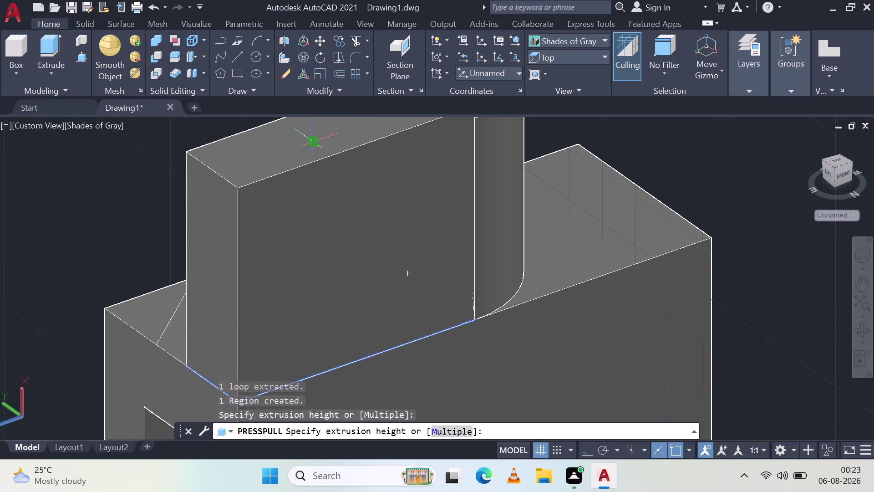
middle_drag(311, 151, 400, 287)
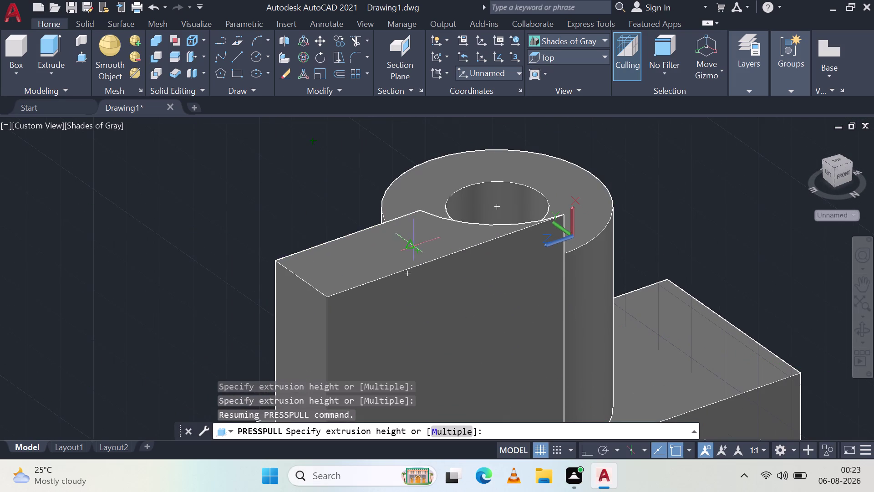
middle_drag(355, 285, 525, 301)
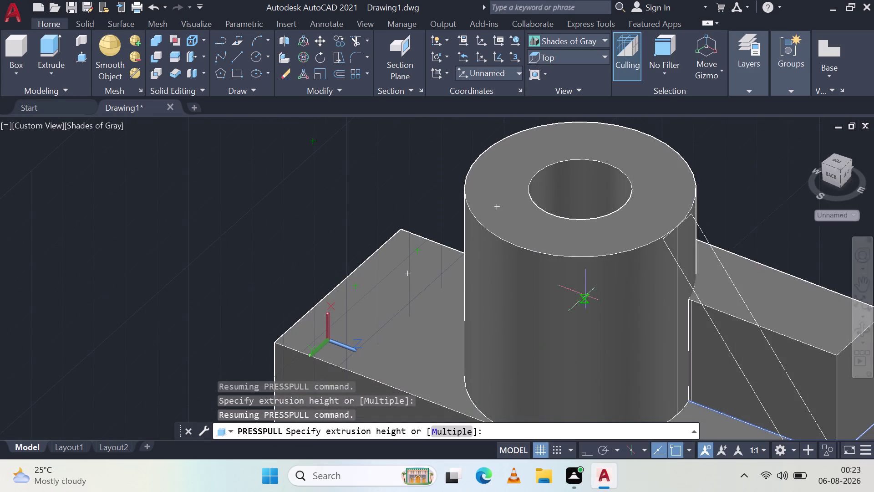
click(664, 239)
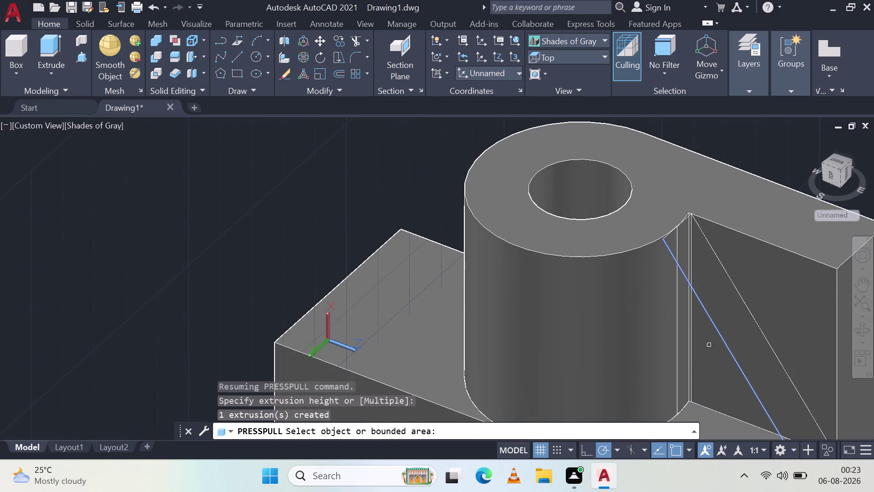
Pull the triangular face up flush with the boss top.
scroll(down, 3)
middle_drag(715, 378, 635, 226)
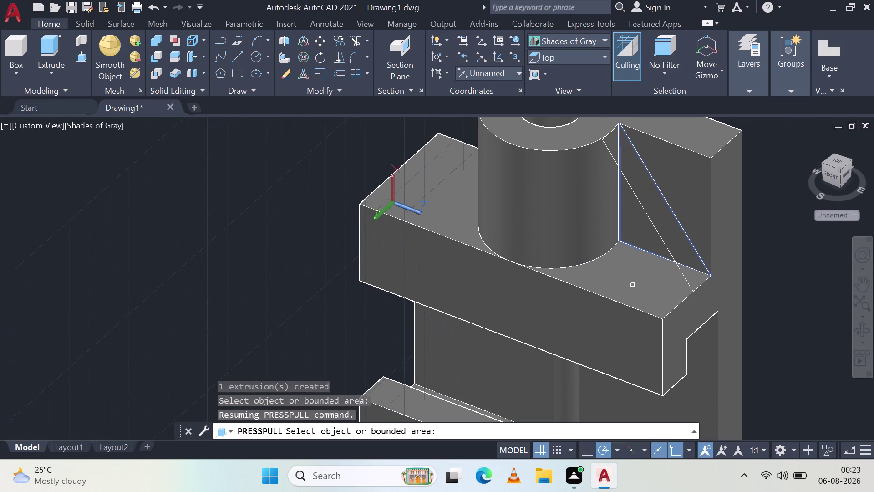
click(632, 285)
middle_drag(700, 179, 494, 253)
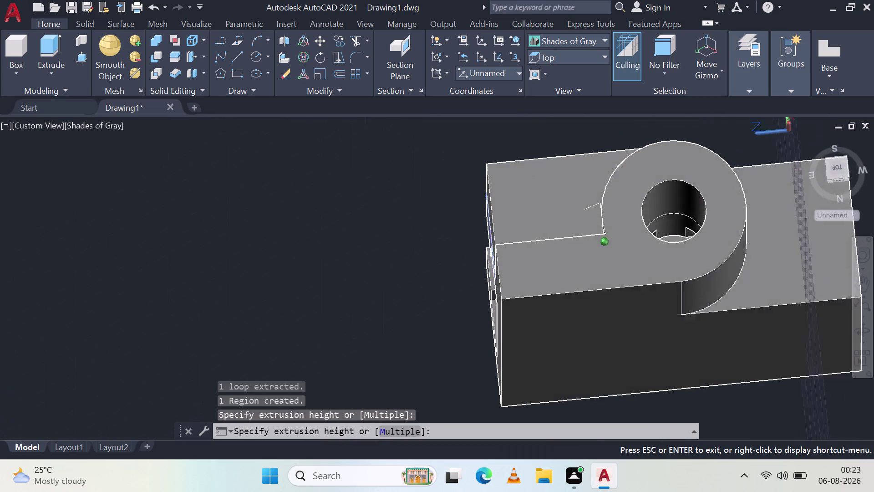
middle_drag(494, 253, 480, 244)
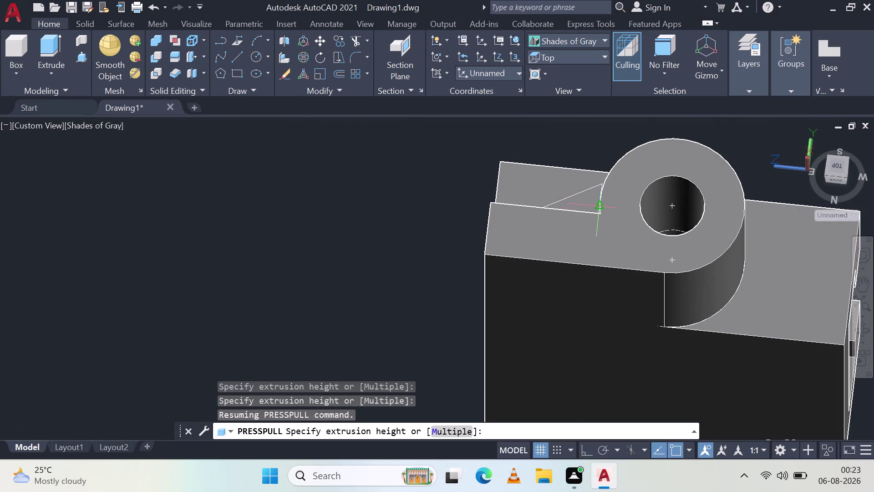
click(597, 216)
key(Escape)
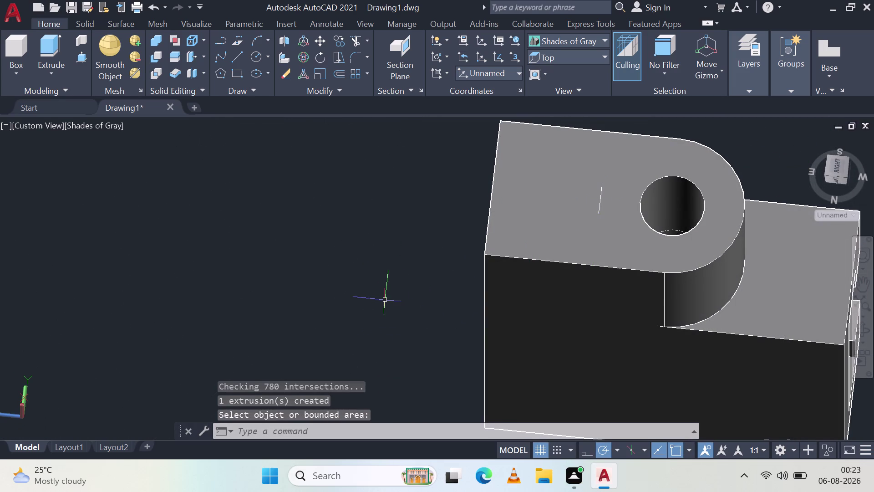
Orbit to inspect the joined lug top from below.
middle_drag(416, 295, 511, 295)
middle_drag(566, 219, 553, 281)
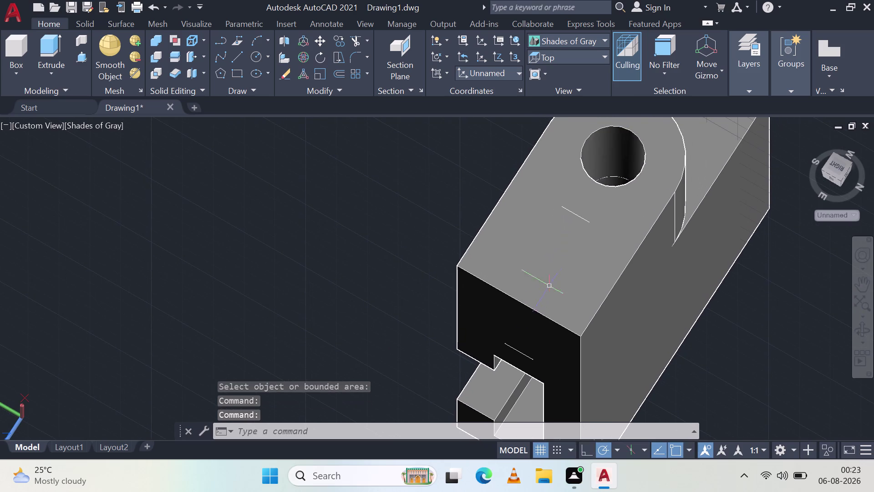
click(80, 57)
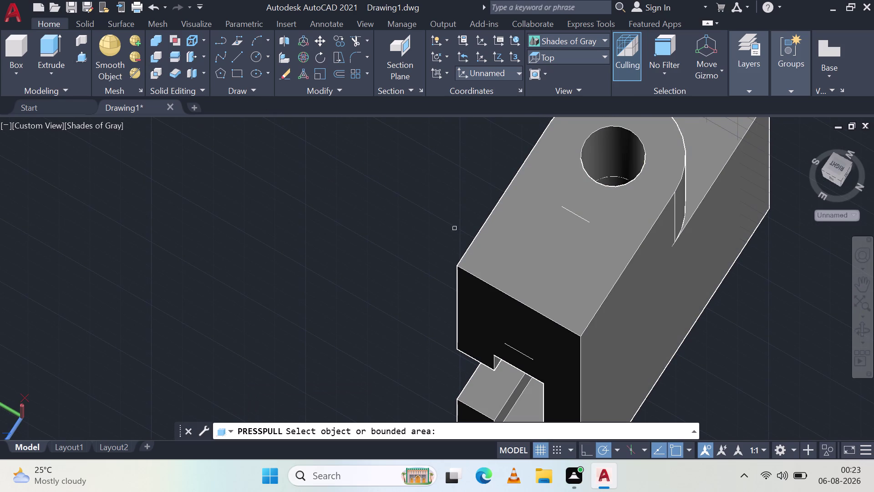
Press-pull the triangular rib face up to a picked height.
middle_drag(637, 331, 575, 267)
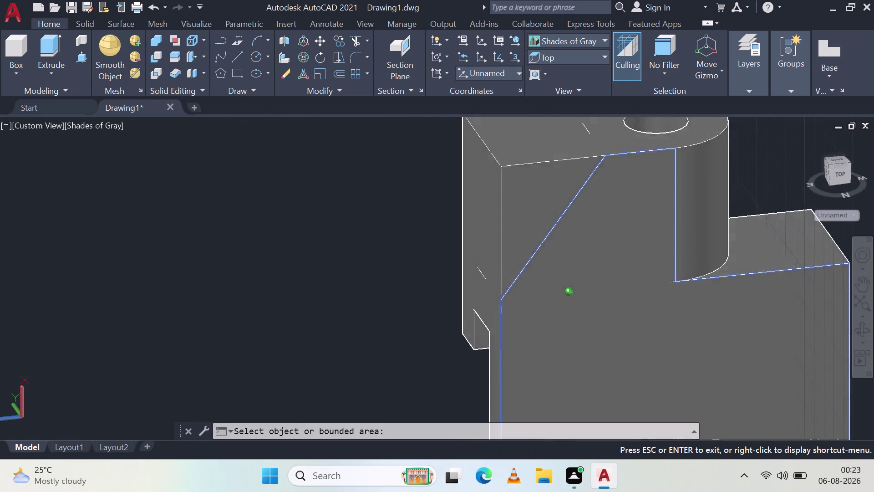
middle_drag(575, 267, 575, 253)
click(549, 183)
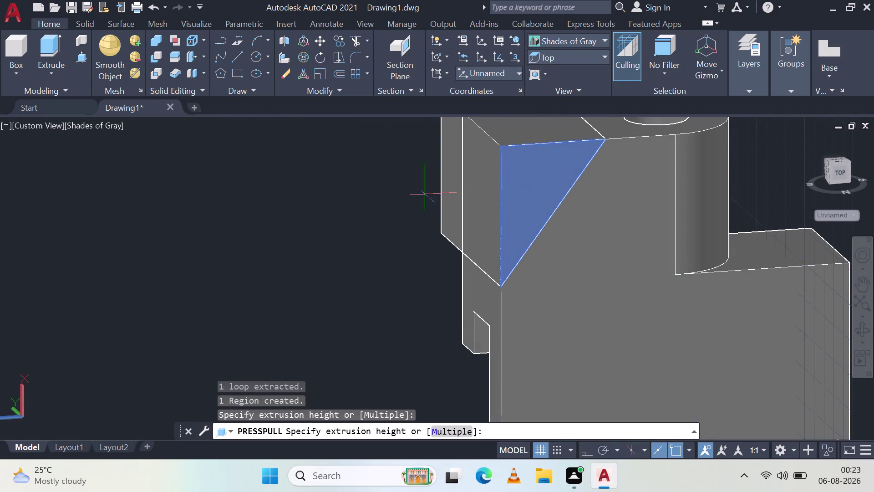
middle_drag(420, 197, 599, 299)
click(405, 223)
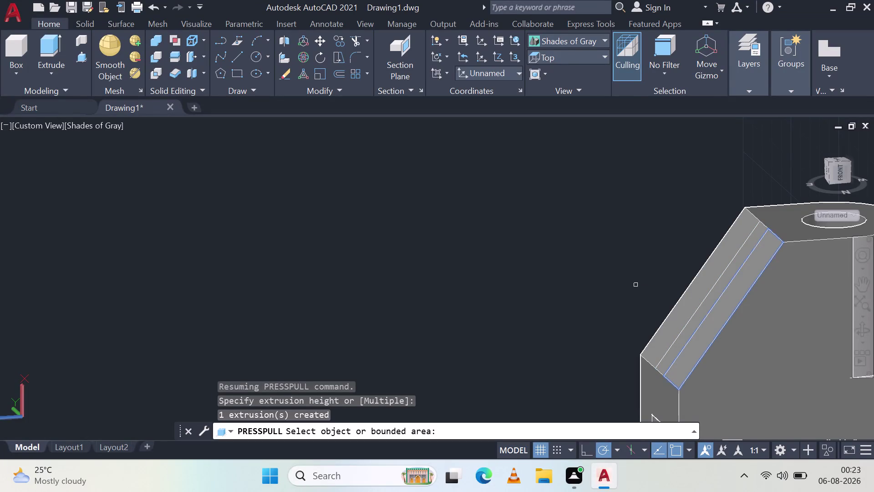
key(Escape)
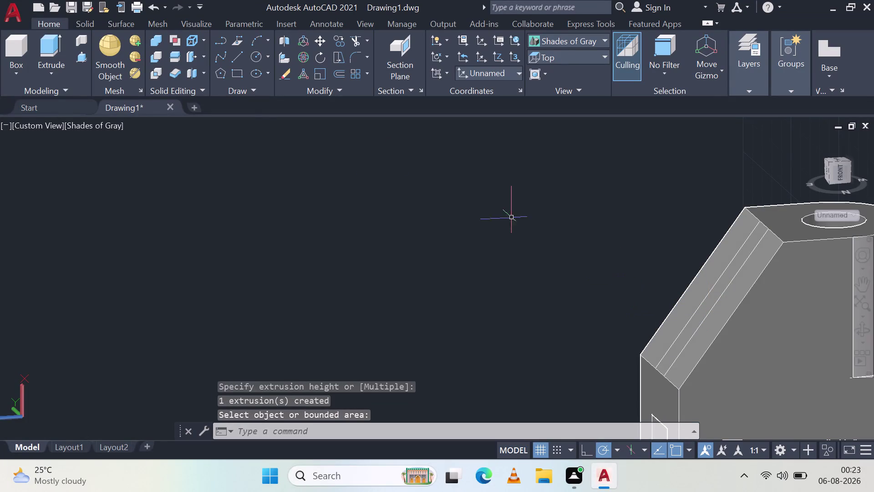
Attempt a press-pull on the narrow strip face, cancelling it.
click(82, 58)
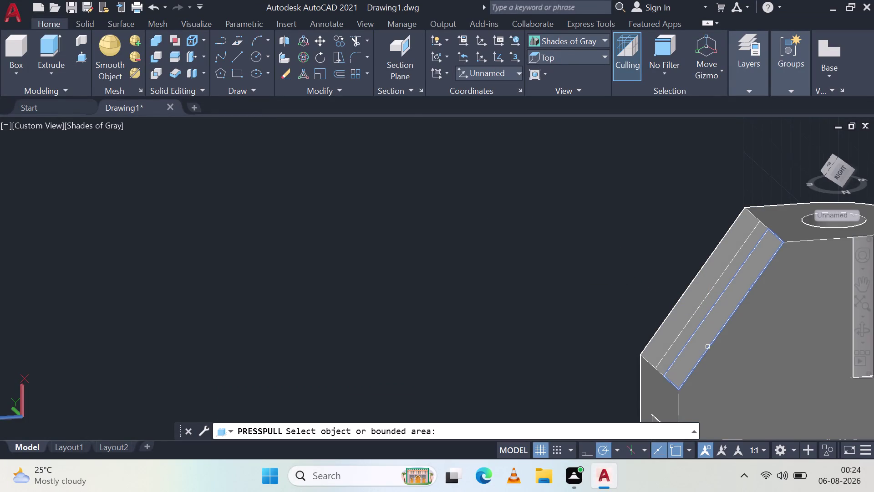
click(707, 347)
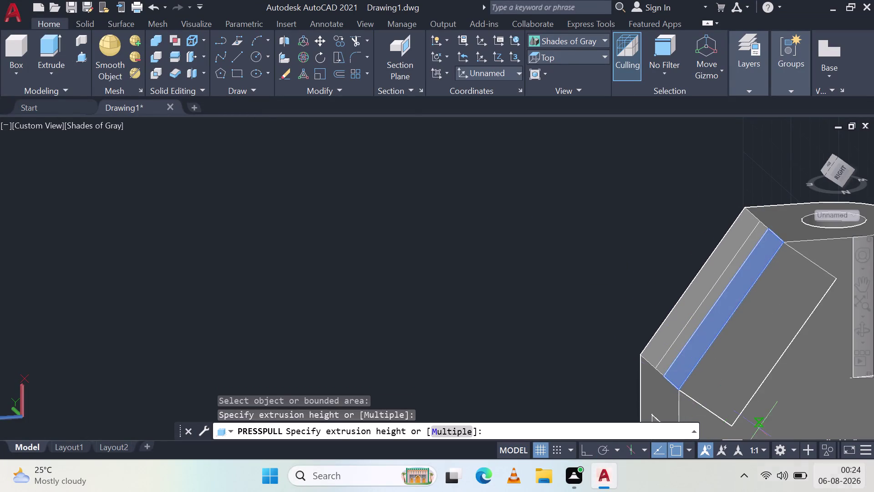
key(Escape)
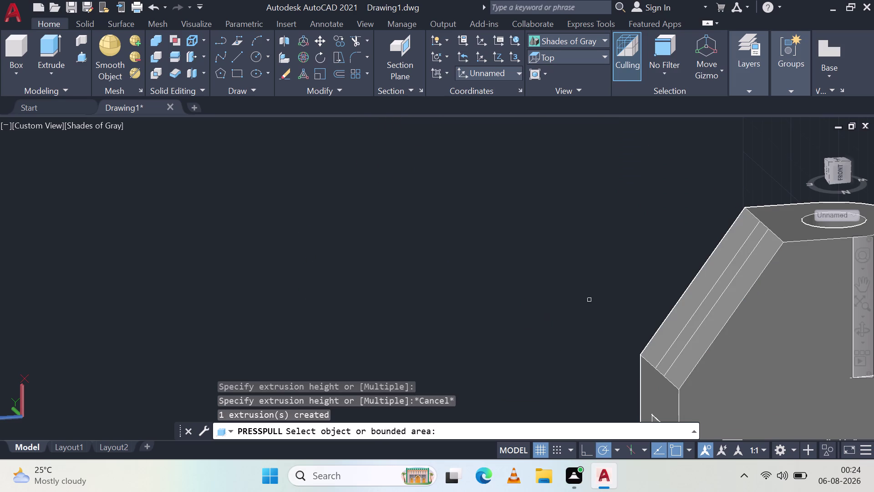
click(703, 289)
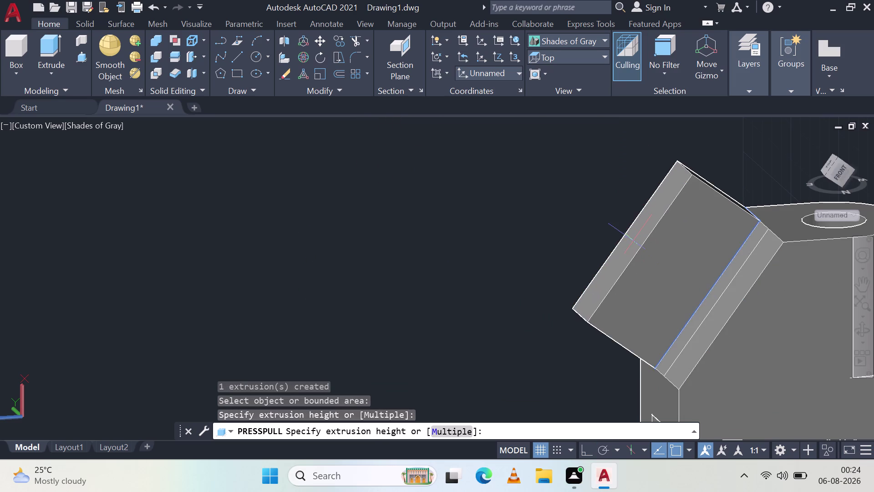
Undo both press-pull extrusions with repeated Ctrl+Z.
key(Escape)
key(ctrl+z)
key(ctrl+z)
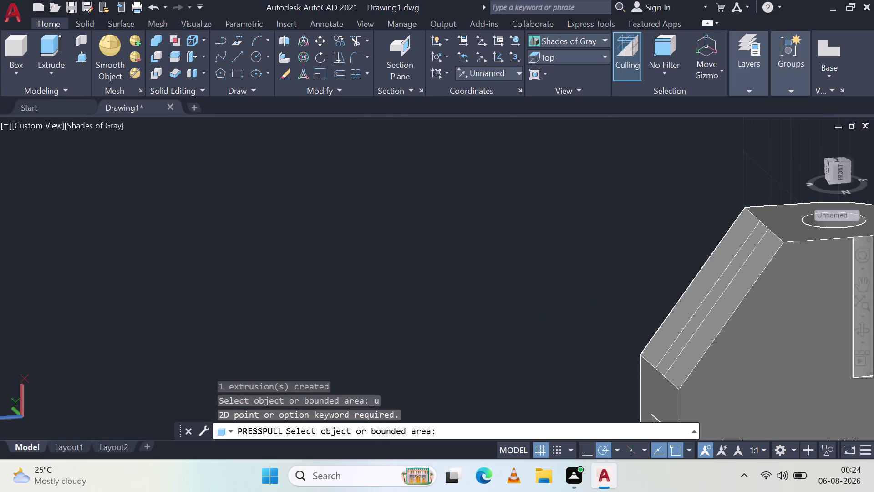
key(ctrl+z)
key(ctrl+z)
key(ctrl+z)
key(Escape)
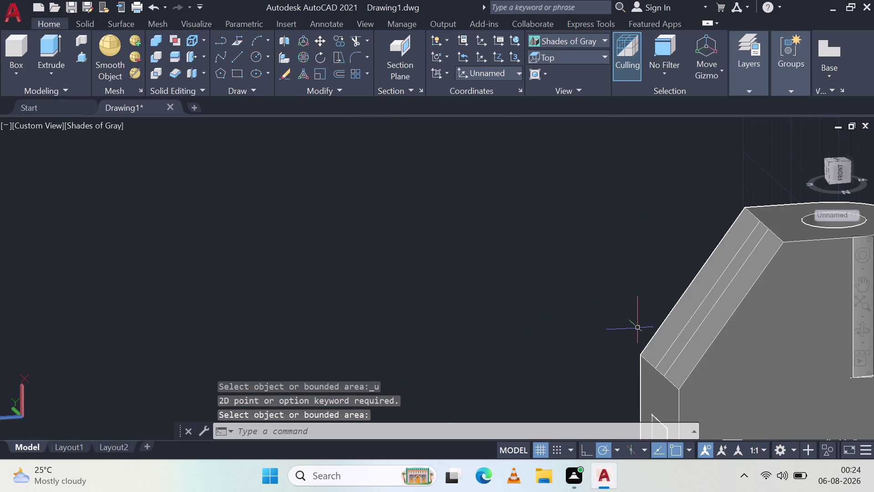
key(ctrl+z)
key(ctrl+z)
key(ctrl+z)
key(ctrl+z)
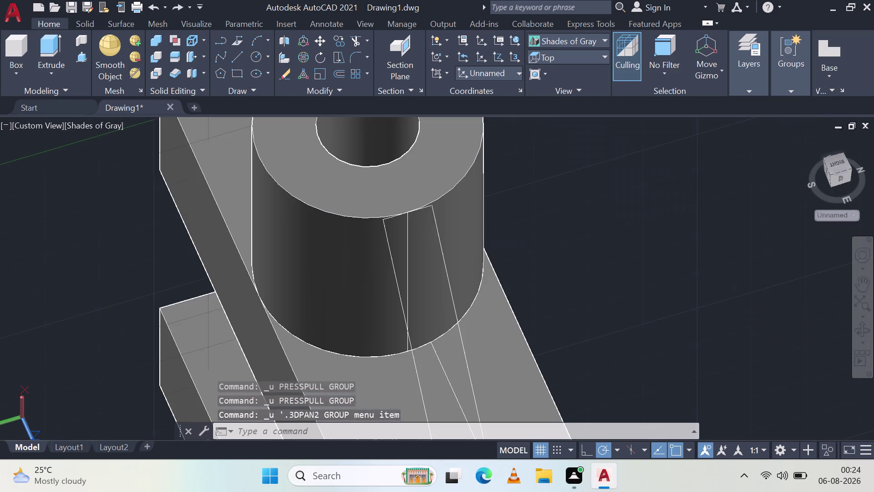
key(ctrl+z)
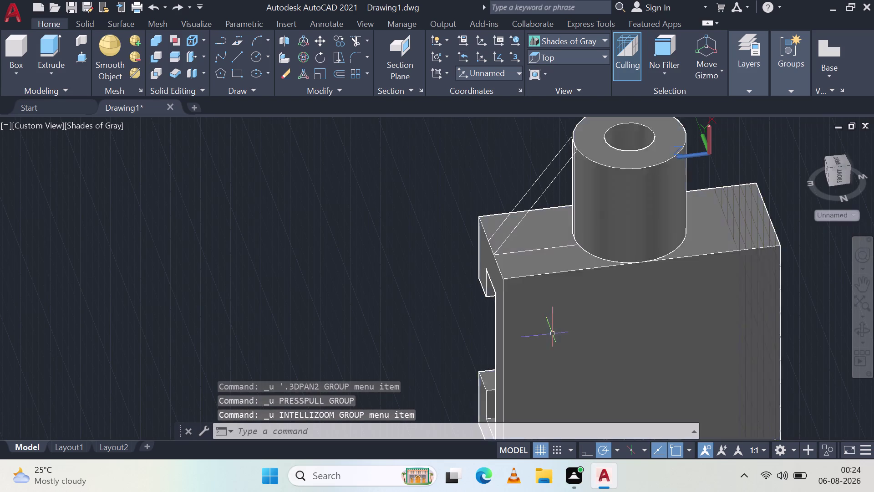
Orbit around the boss to inspect the remaining rib outline lines.
middle_drag(561, 328, 545, 252)
middle_drag(535, 172, 520, 262)
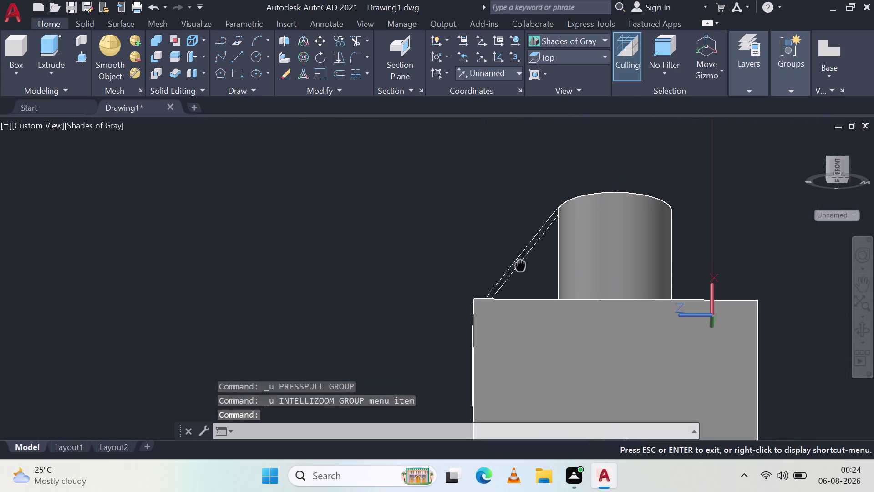
middle_drag(521, 262, 520, 265)
middle_drag(479, 243, 562, 291)
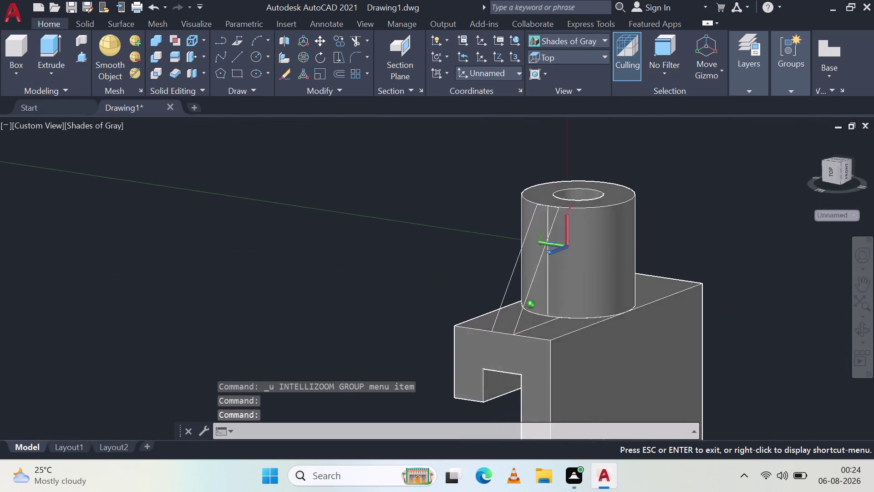
middle_drag(562, 291, 697, 282)
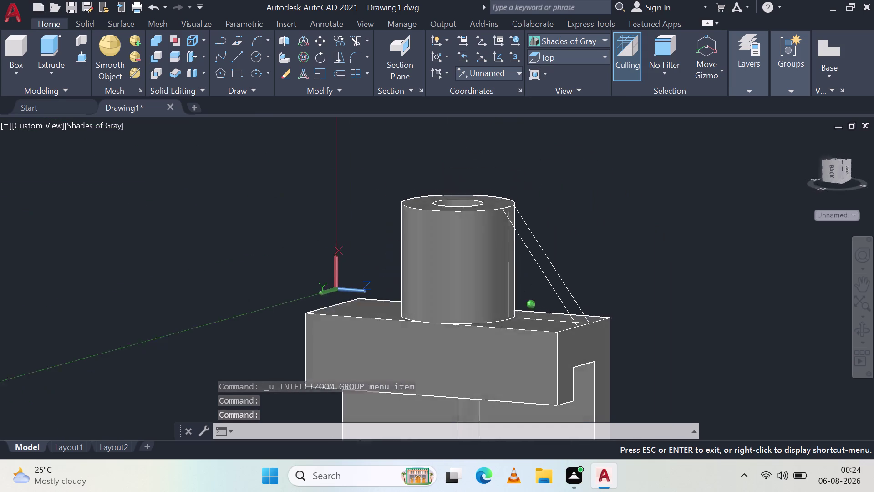
Zoom in on the rib and select the first four rib outline lines.
middle_drag(698, 282, 454, 297)
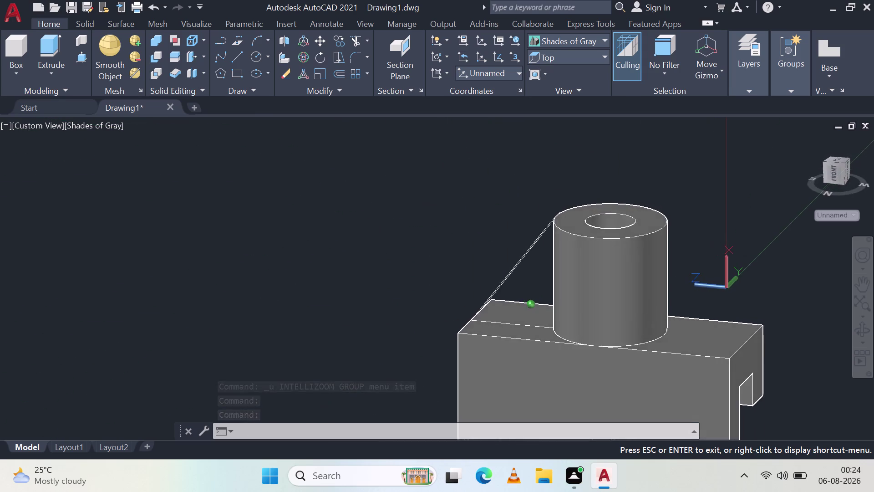
middle_drag(453, 297, 560, 265)
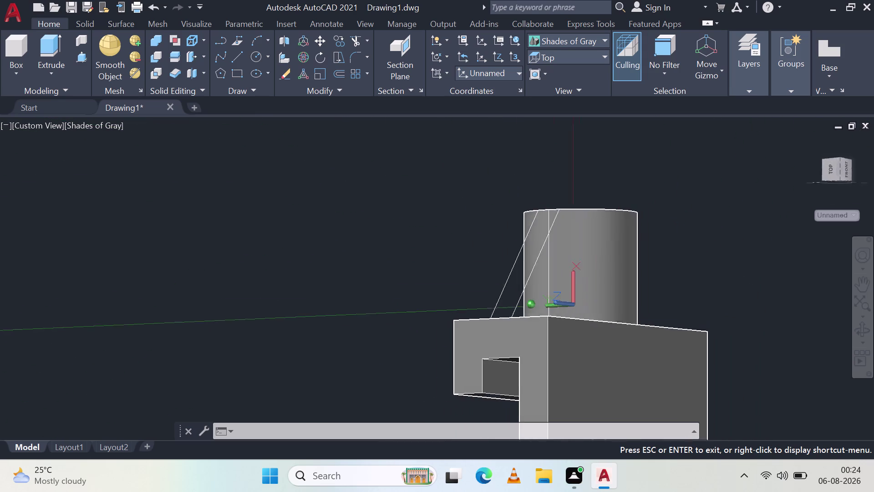
middle_drag(560, 265, 595, 351)
scroll(up, 3)
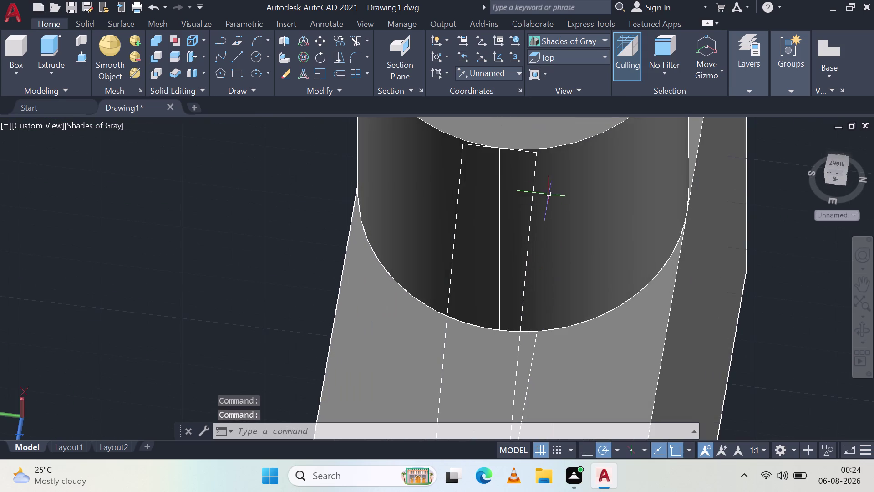
middle_drag(549, 174, 547, 274)
scroll(up, 3)
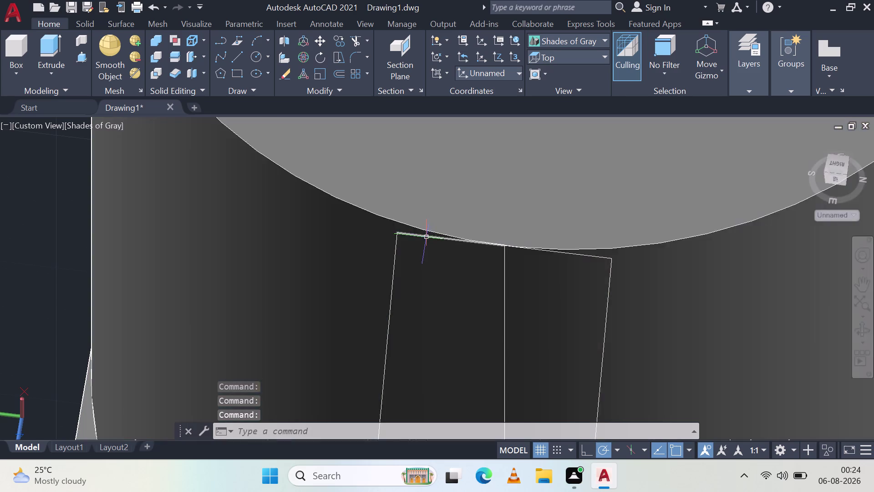
click(423, 236)
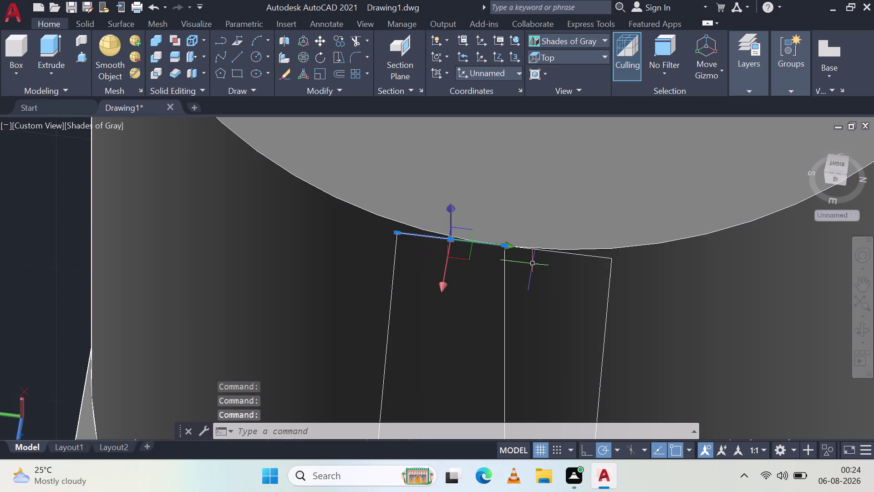
click(584, 255)
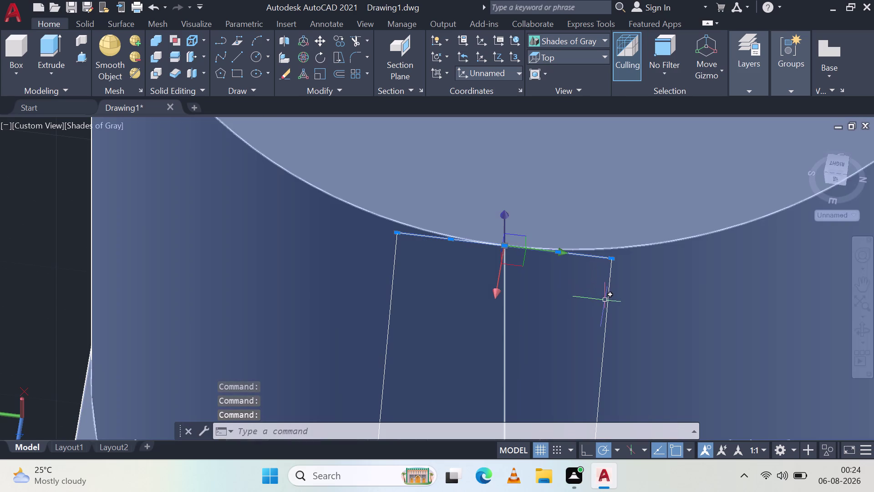
click(607, 322)
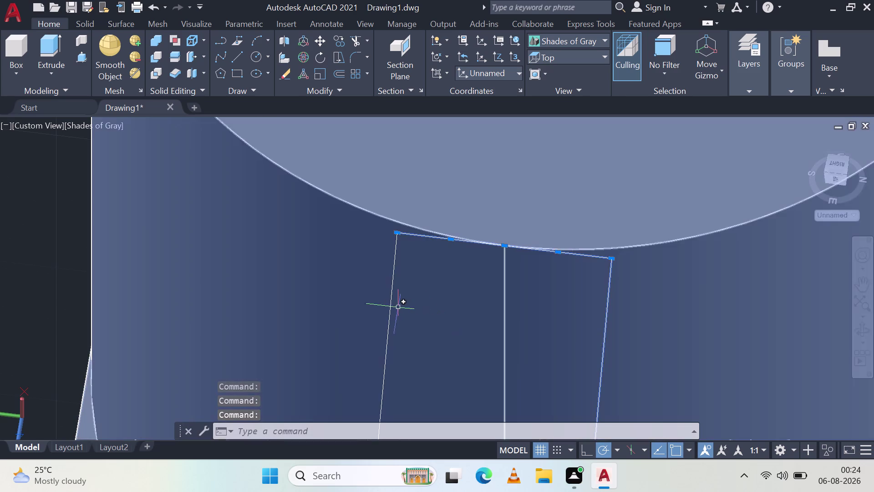
click(390, 305)
Add the last two rib lines and JOIN all six into one 3D polyline.
scroll(down, 3)
middle_drag(434, 336, 438, 333)
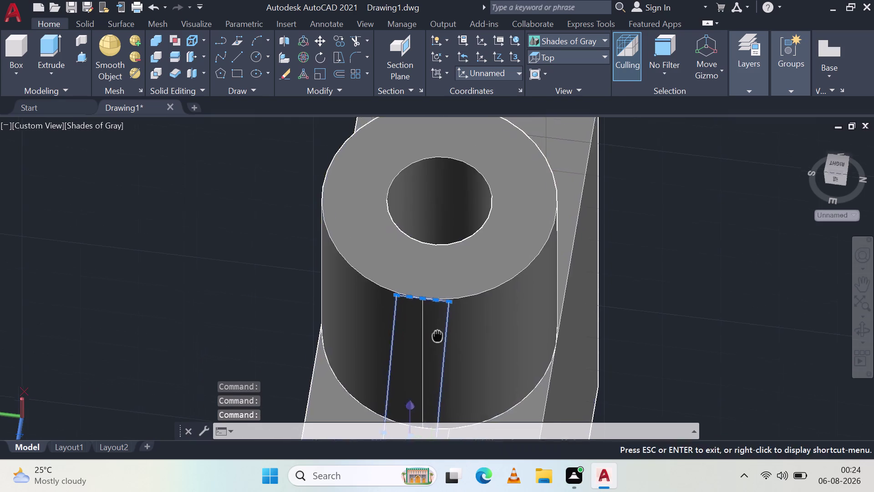
middle_drag(438, 333, 477, 172)
scroll(up, 3)
scroll(up, 3)
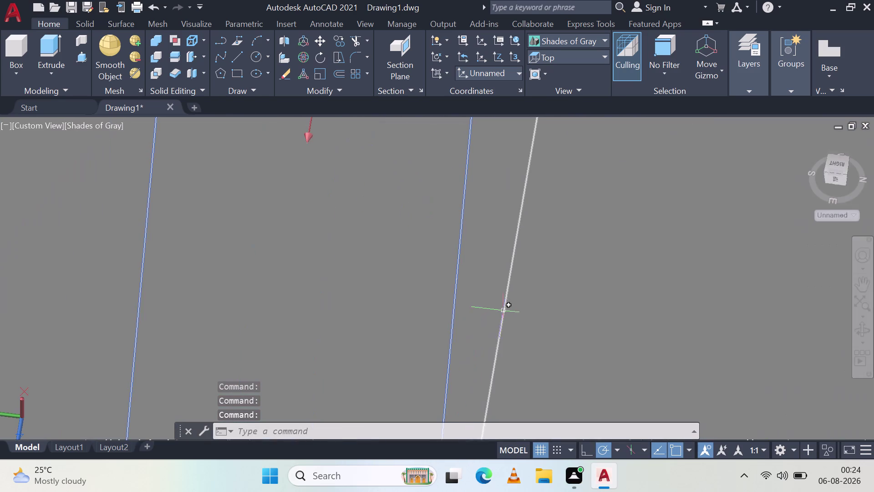
click(505, 302)
scroll(down, 3)
middle_drag(475, 342, 524, 155)
click(431, 362)
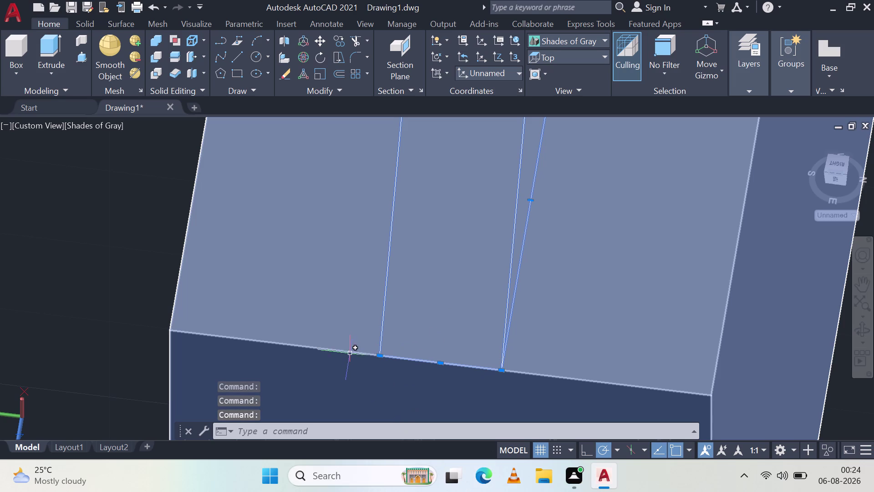
key(j)
key(Return)
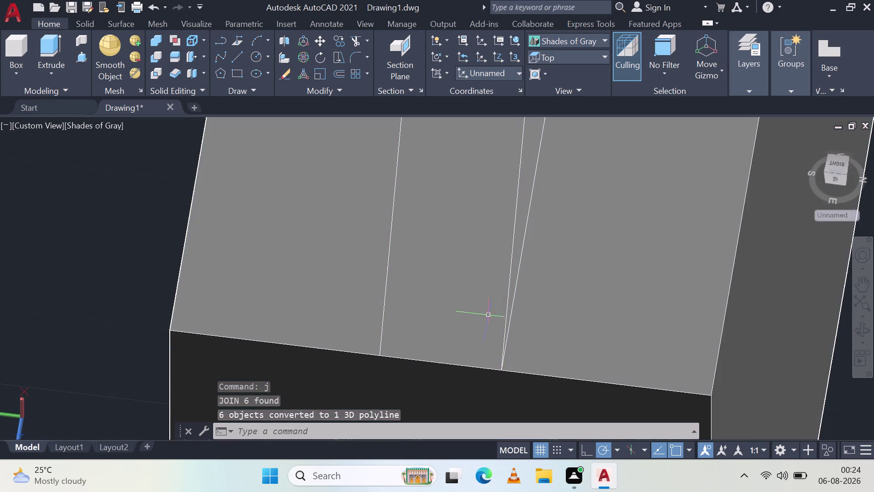
Orbit around to view the boss from behind and start a new line.
middle_drag(531, 305, 381, 249)
scroll(down, 3)
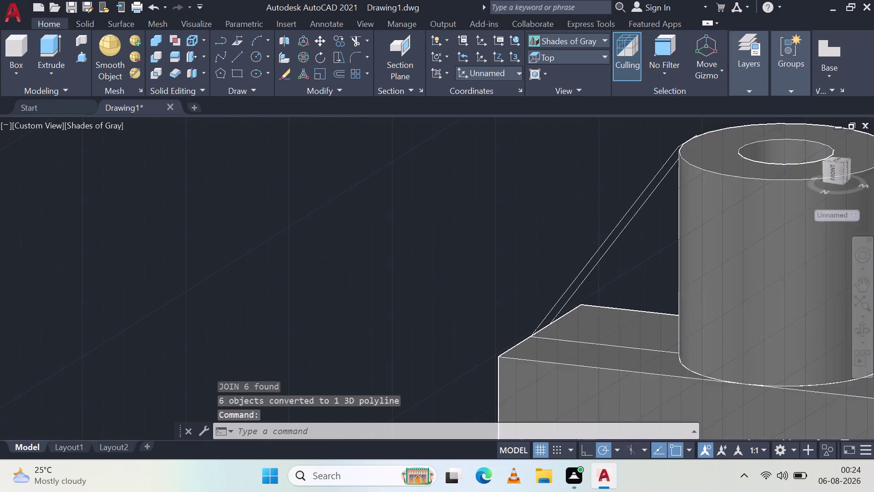
middle_drag(580, 305, 711, 270)
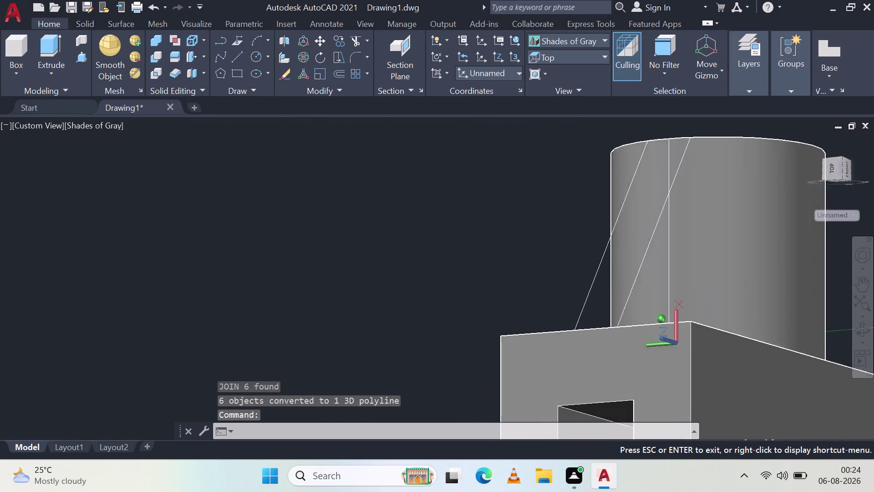
middle_drag(712, 271, 762, 337)
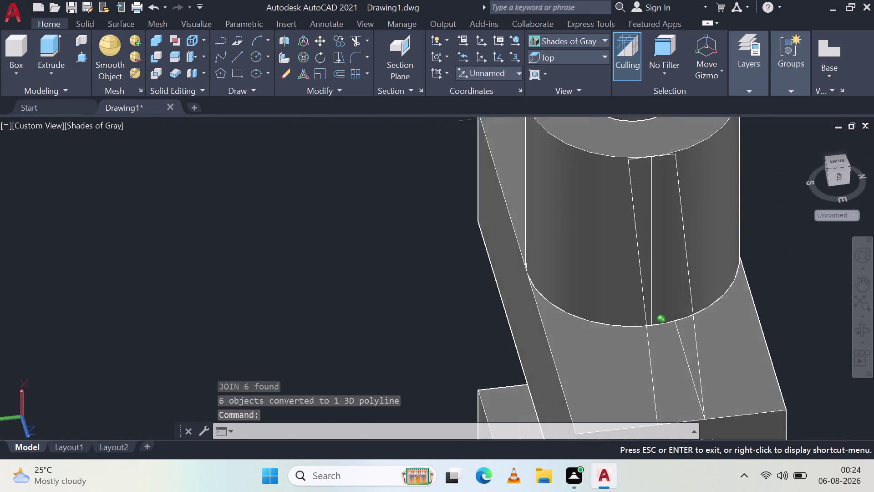
middle_drag(762, 337, 669, 335)
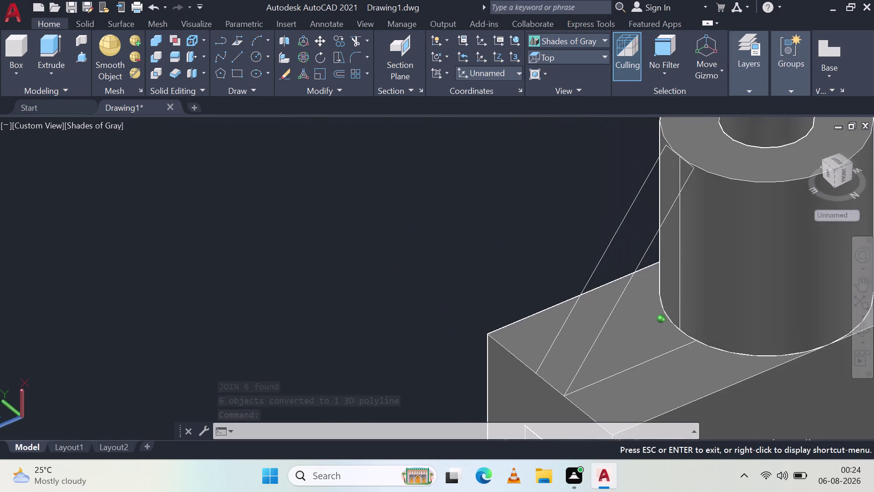
middle_drag(669, 335, 823, 313)
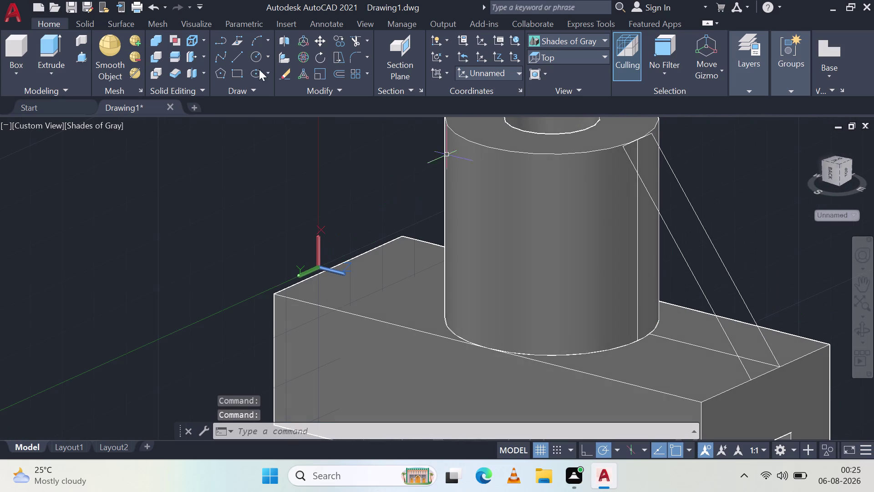
click(233, 56)
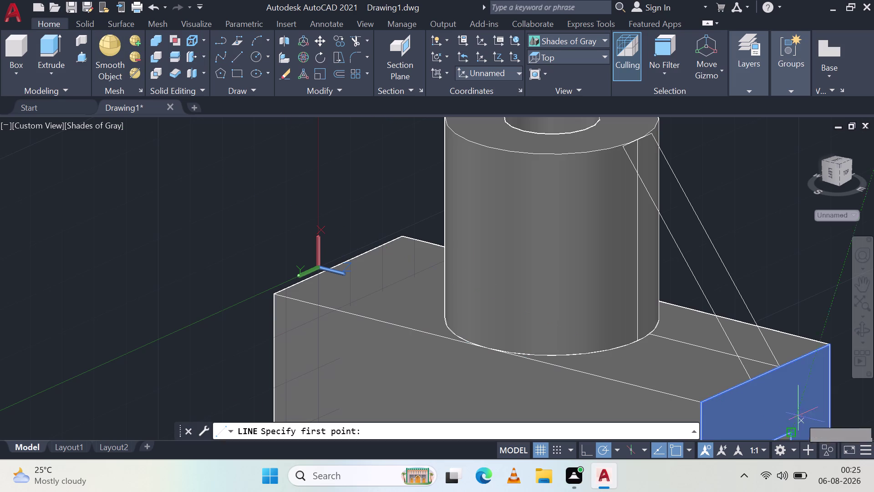
Draw a line from the base edge to a point near the boss base.
click(747, 382)
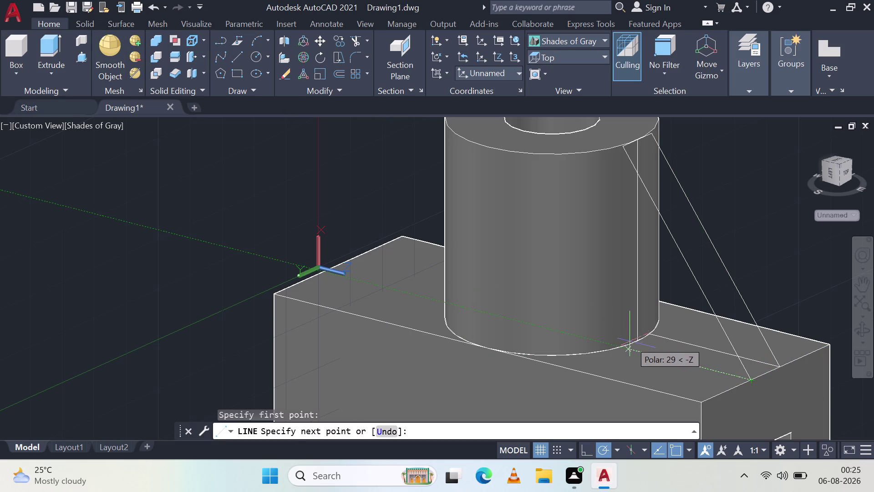
middle_drag(614, 340, 575, 390)
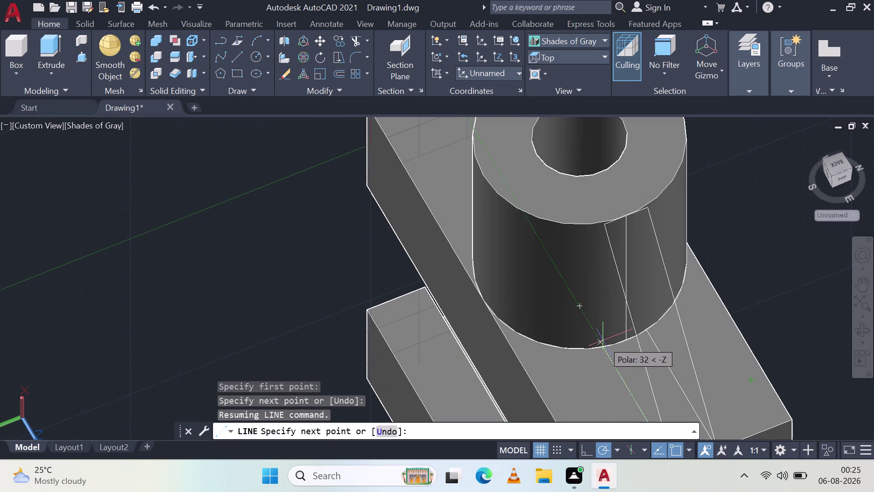
click(604, 346)
key(Escape)
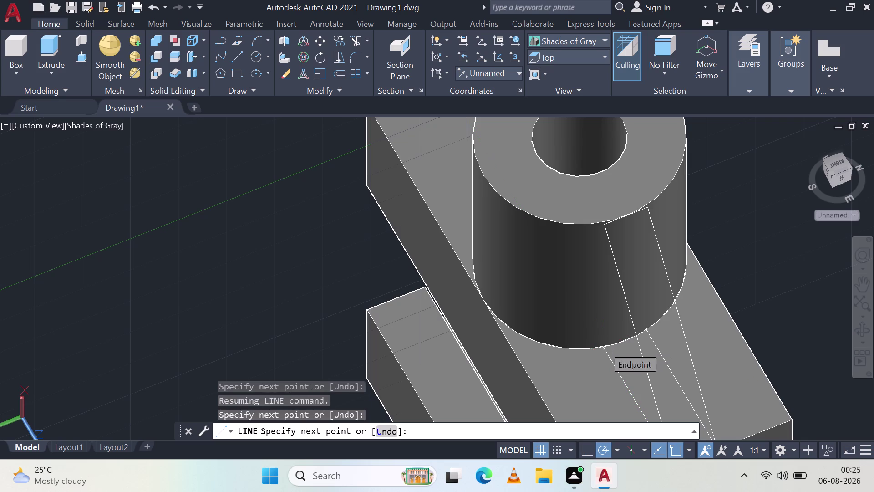
Draw a vertical line from the rib strip top to the boss bottom edge, then select it.
click(233, 57)
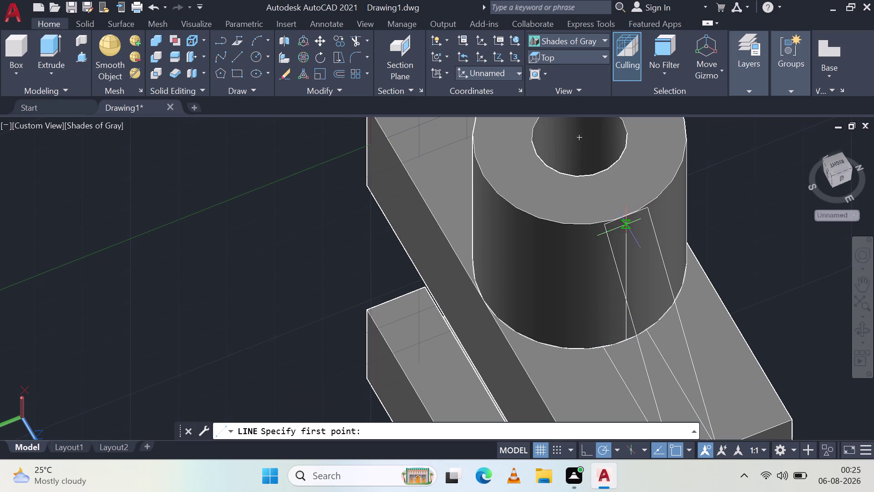
click(627, 218)
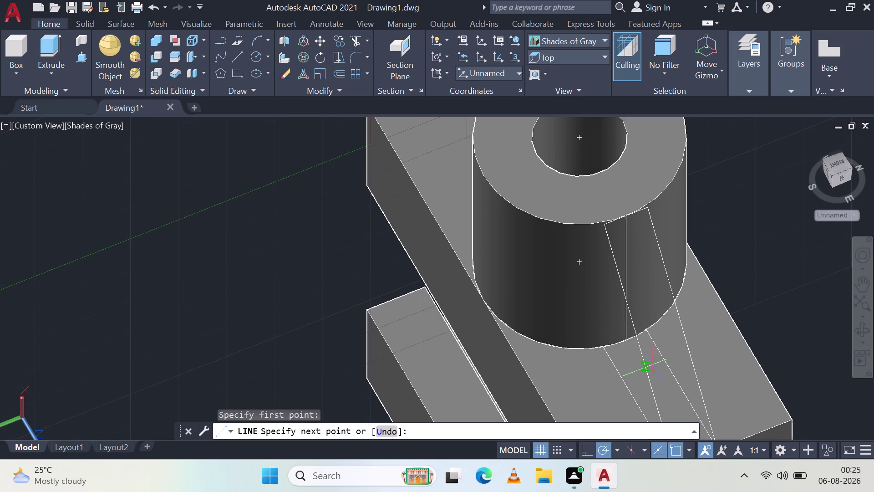
middle_drag(669, 320, 621, 279)
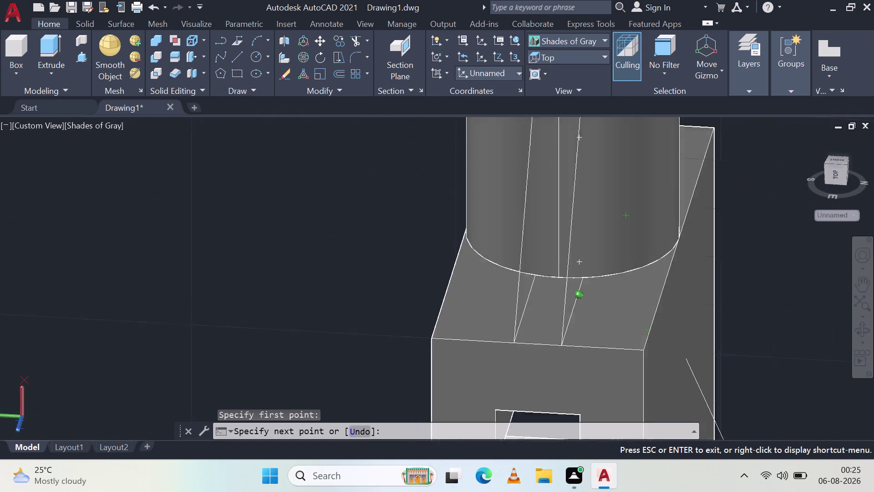
middle_drag(622, 279, 625, 273)
scroll(up, 3)
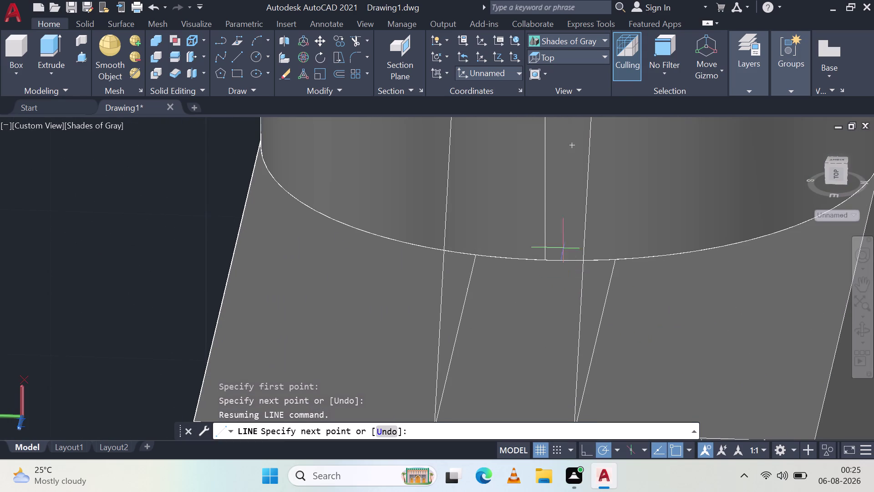
click(545, 258)
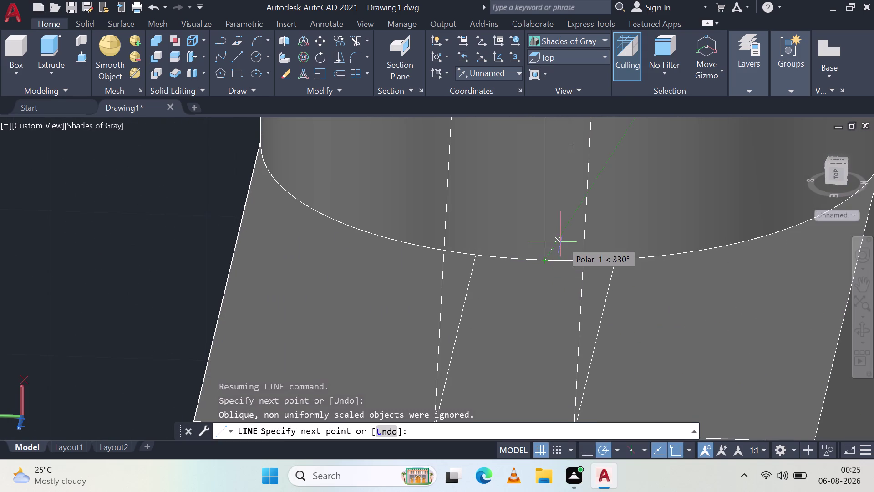
key(Escape)
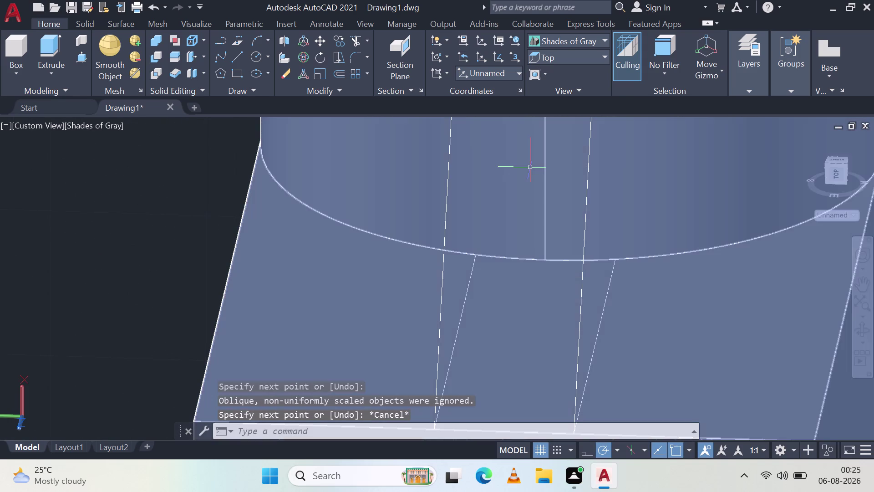
click(544, 184)
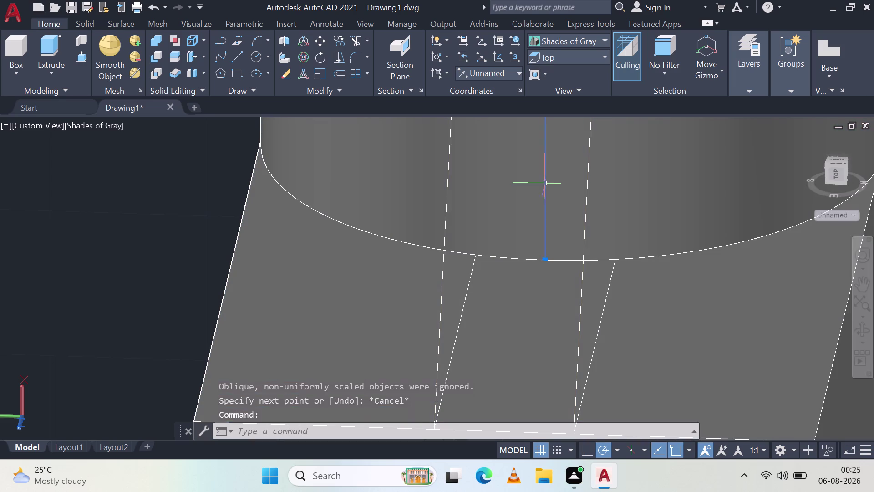
Select two rib outline lines and try joining them with J, which fails.
click(467, 297)
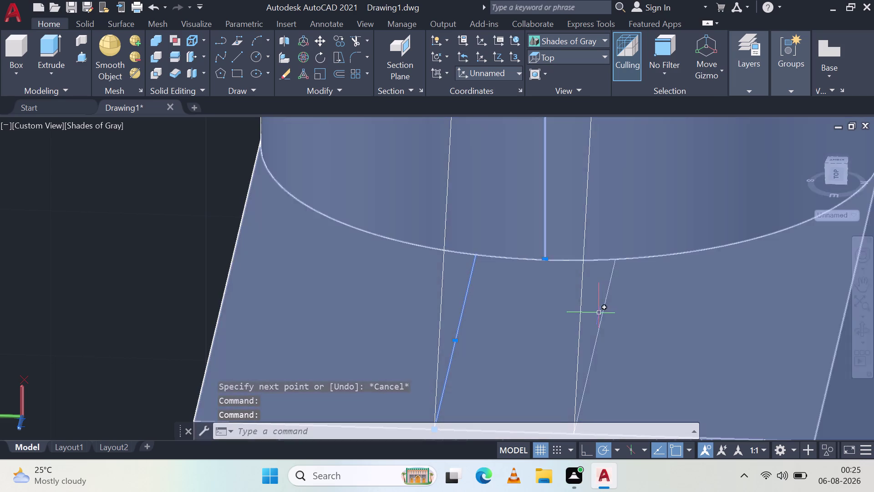
click(603, 314)
scroll(down, 3)
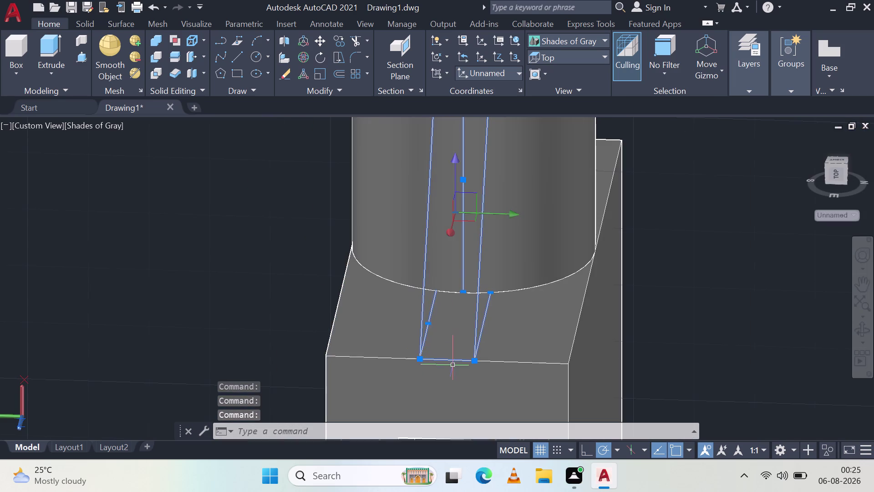
scroll(down, 3)
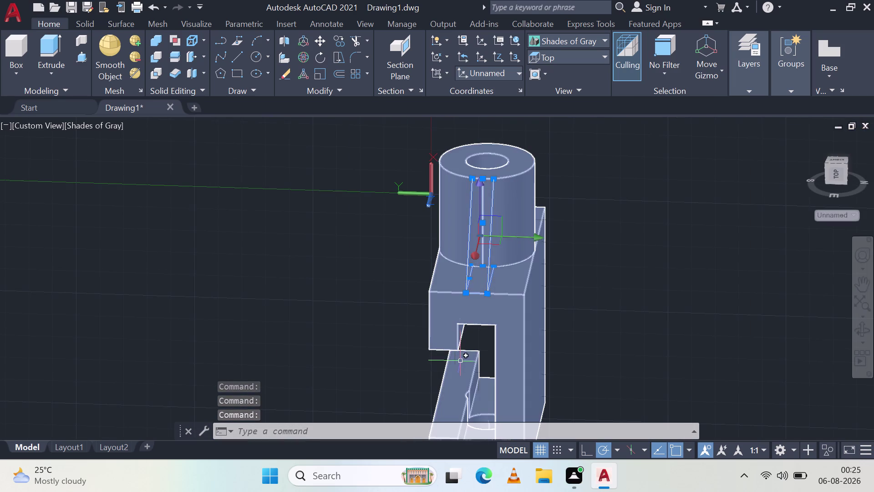
key(j)
key(Return)
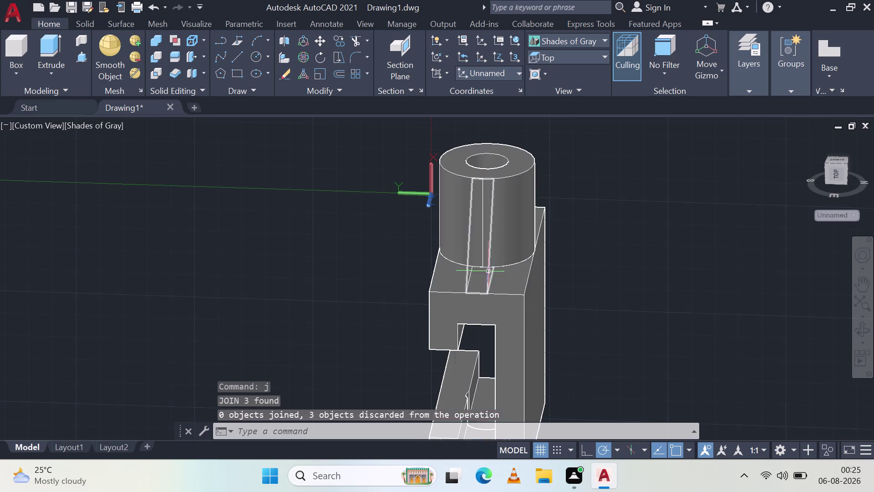
click(83, 59)
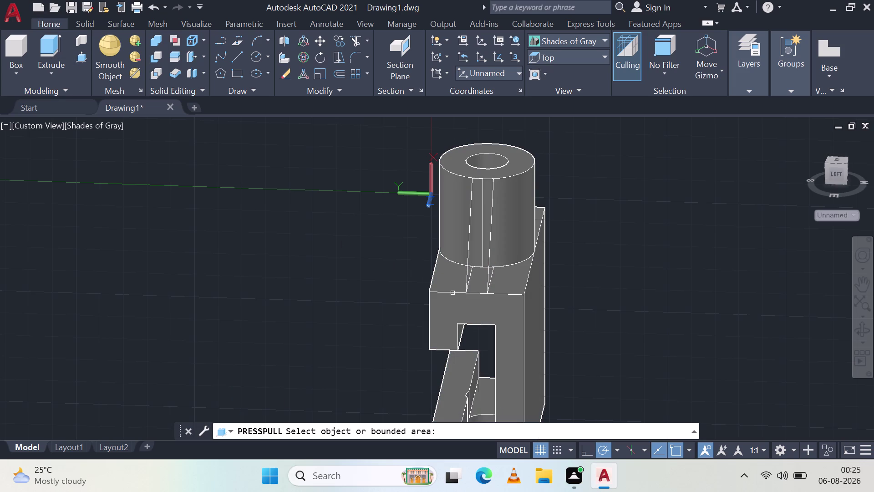
Press-pull the strip beside the boss up to the boss edge height.
middle_drag(507, 281, 398, 293)
scroll(down, 3)
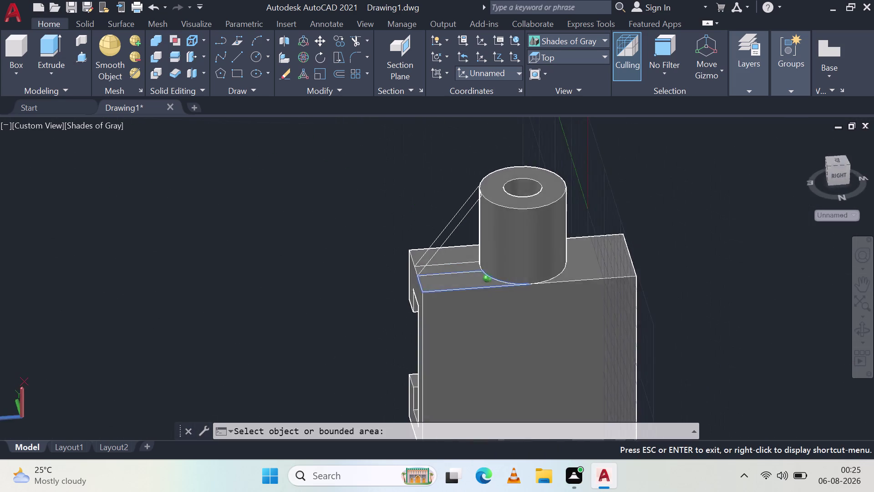
middle_drag(398, 292, 377, 329)
scroll(up, 3)
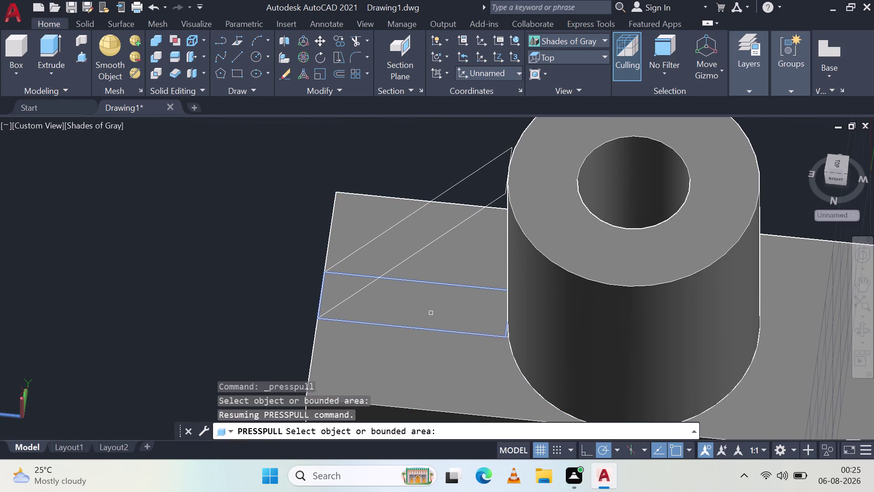
click(433, 311)
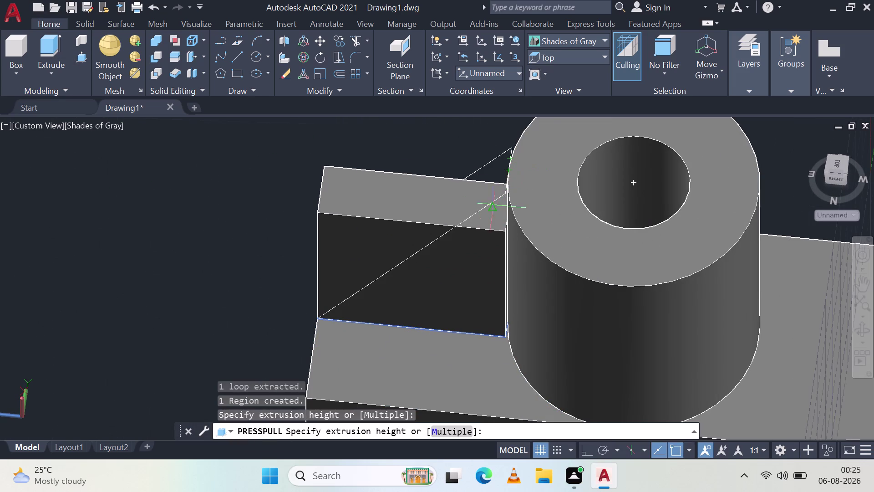
middle_drag(473, 255, 549, 240)
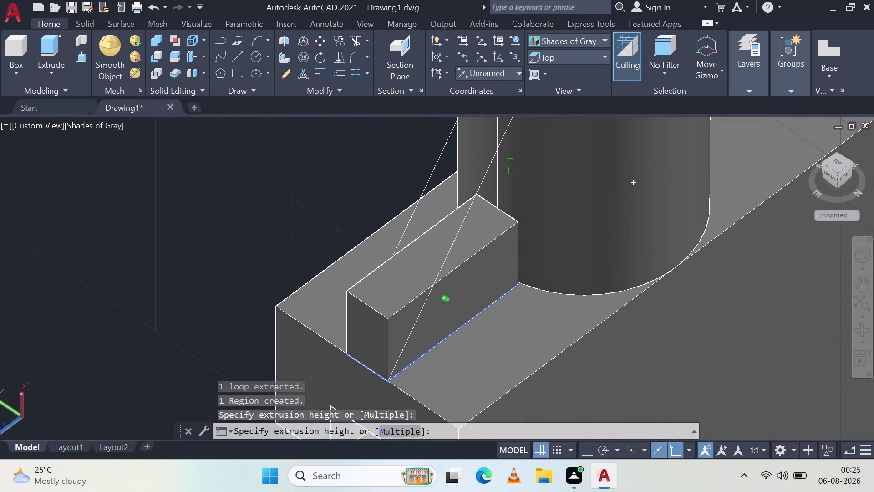
middle_drag(499, 146, 477, 268)
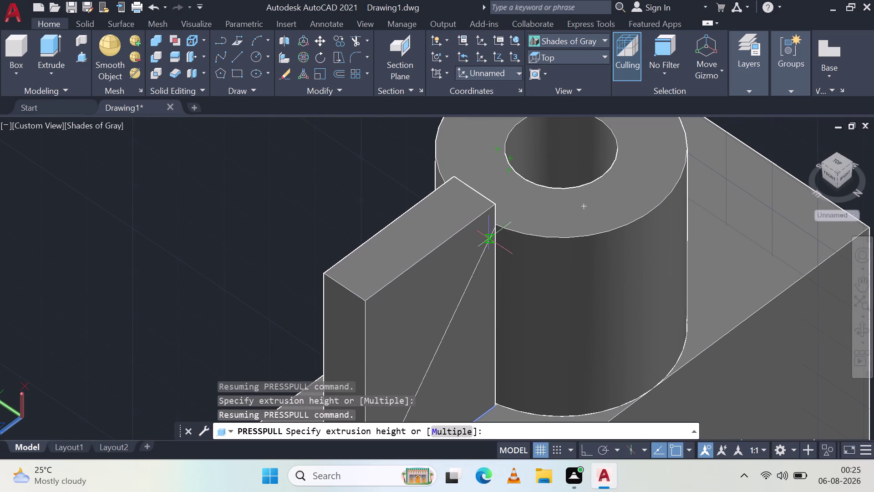
scroll(up, 3)
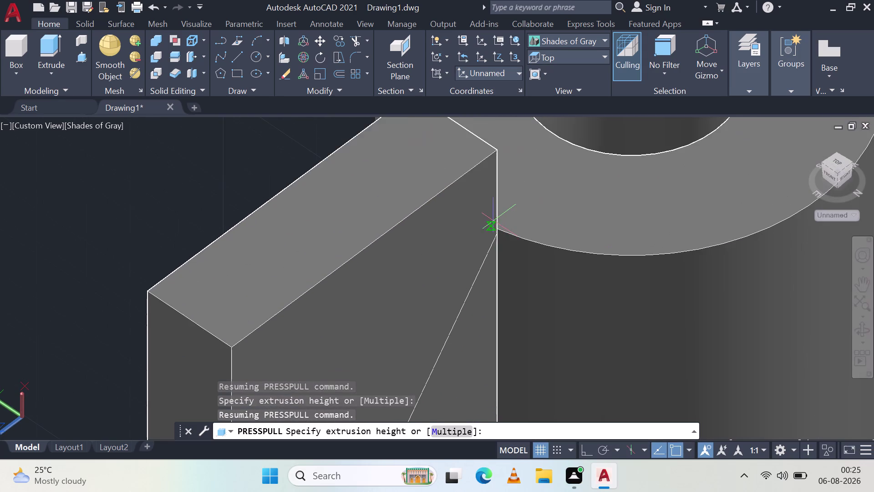
scroll(up, 3)
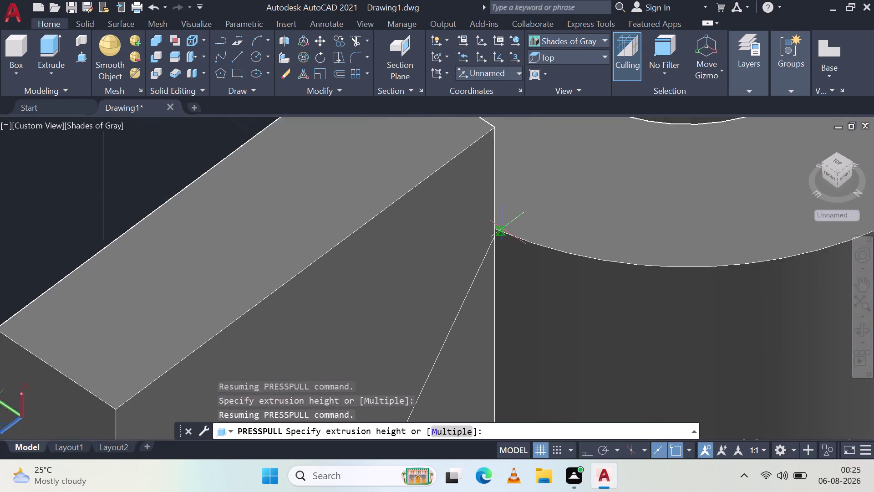
click(482, 230)
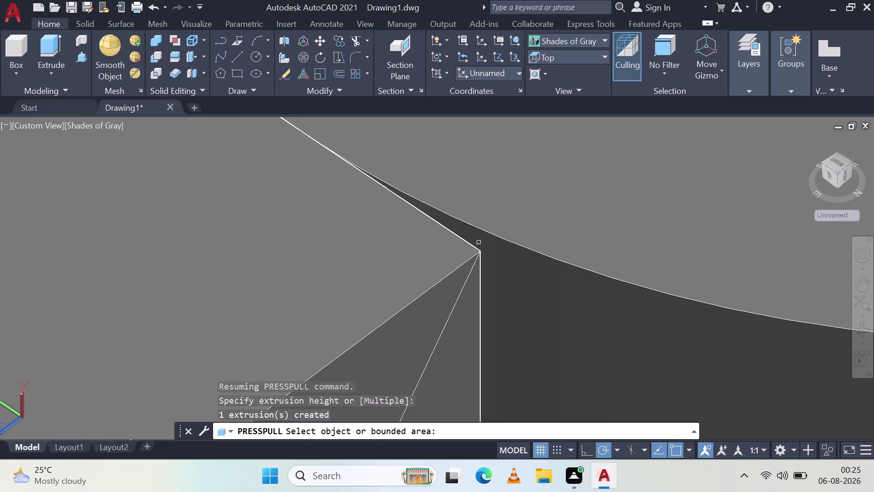
click(348, 271)
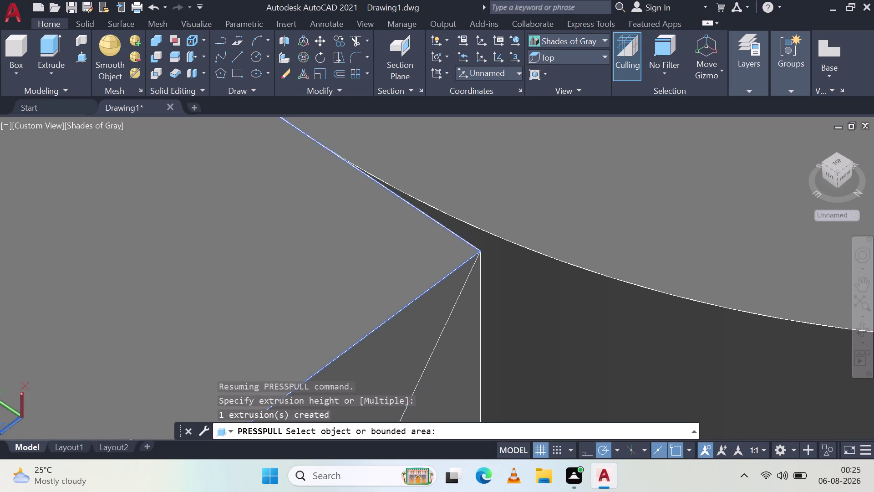
Inspect the newly picked area from several angles, then cancel its pending height.
scroll(down, 3)
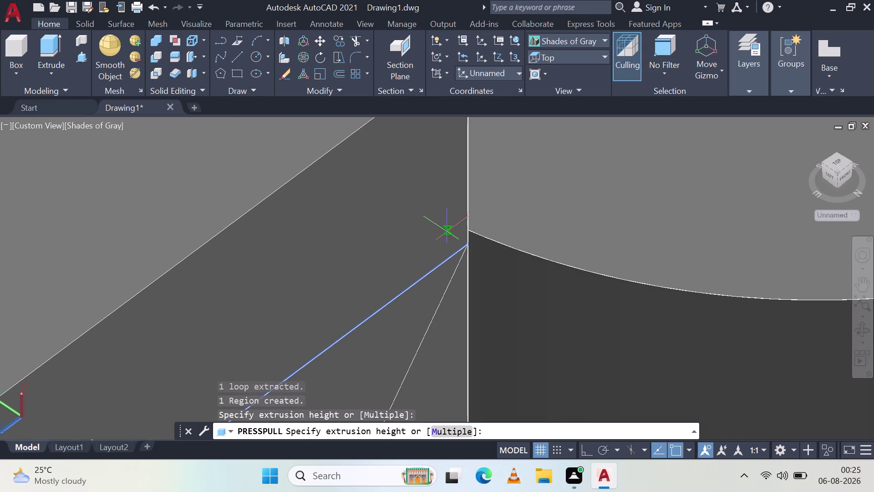
middle_drag(472, 194, 281, 167)
scroll(down, 3)
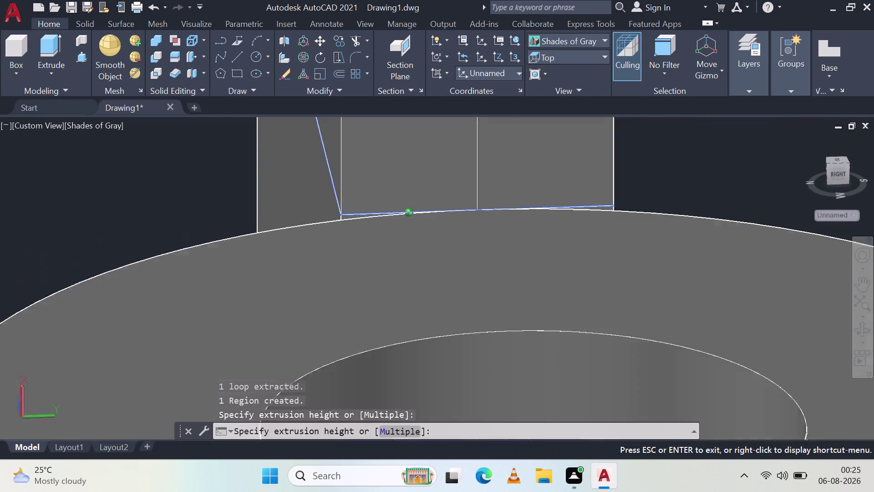
middle_drag(281, 167, 297, 157)
scroll(up, 3)
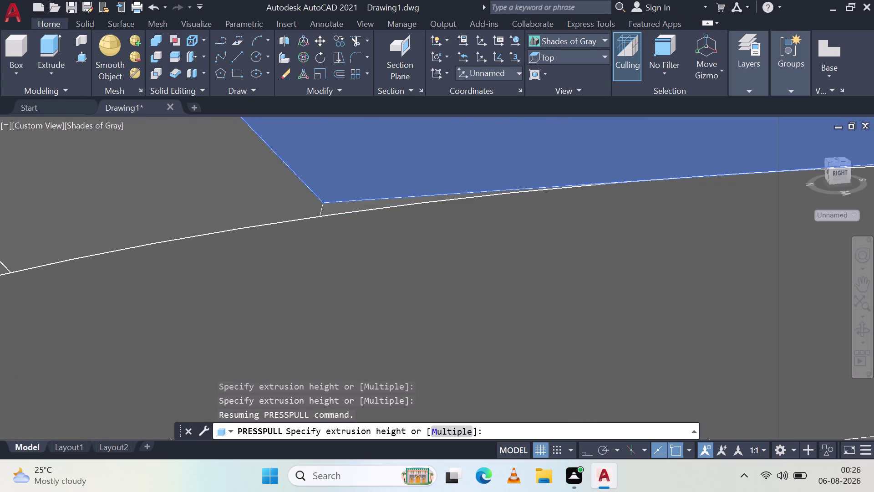
scroll(down, 3)
scroll(up, 3)
scroll(down, 3)
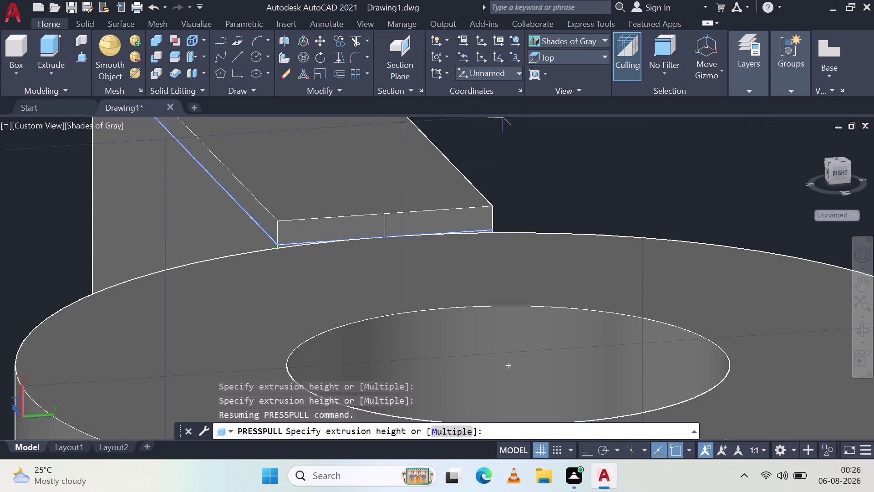
scroll(up, 3)
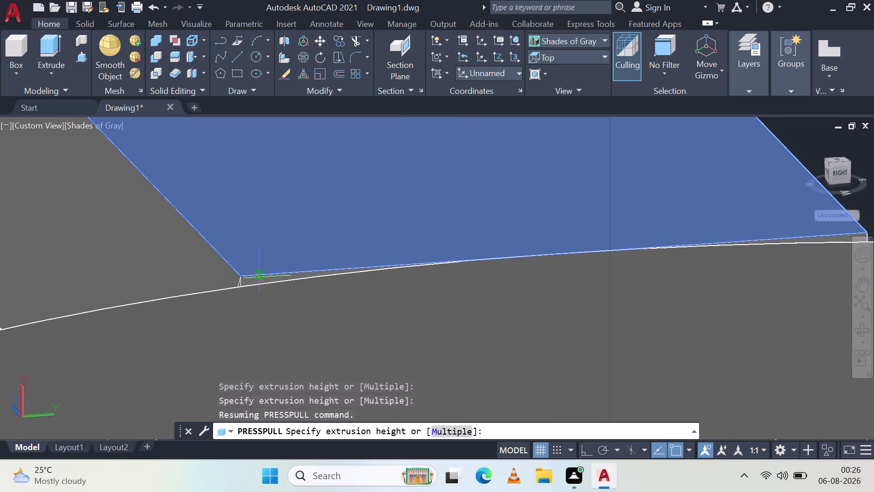
key(Escape)
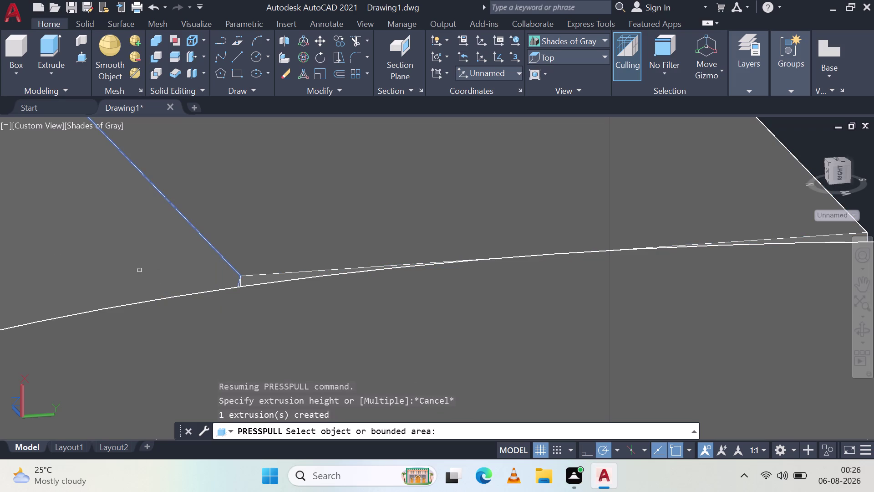
Press-pull the thin gap area beside the boss to a picked height.
middle_drag(75, 249, 262, 247)
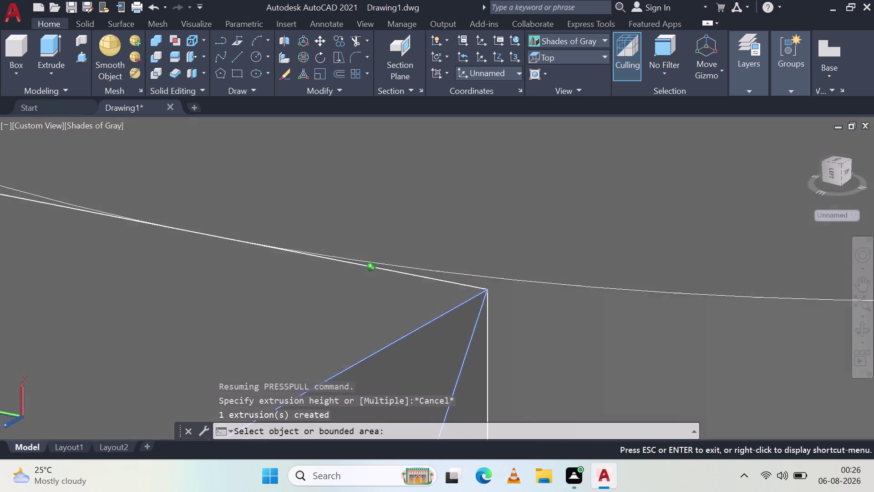
middle_drag(263, 246, 195, 220)
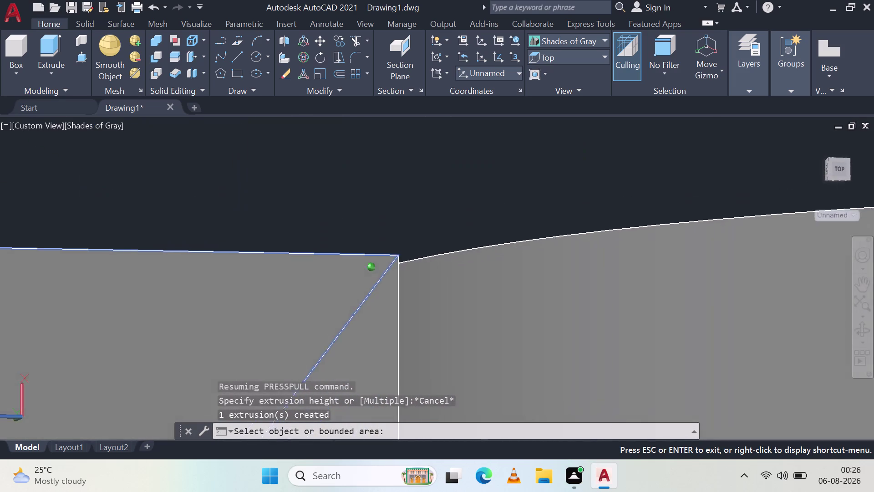
middle_drag(195, 220, 161, 237)
click(348, 319)
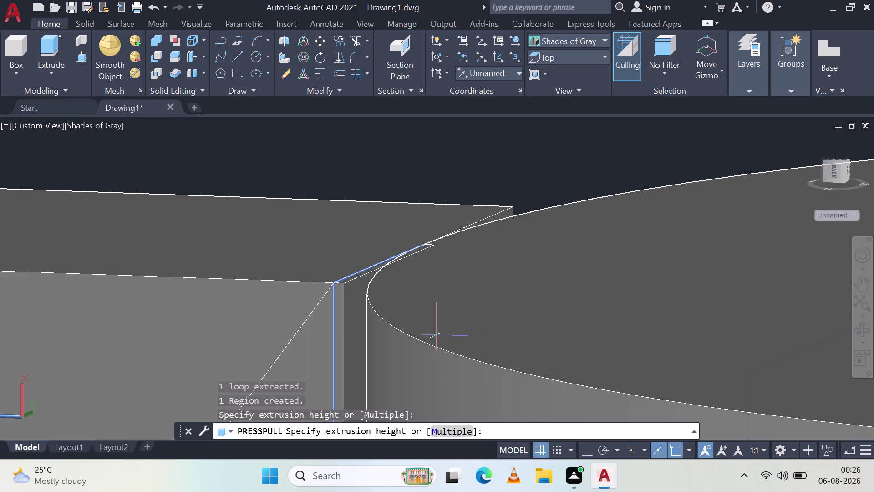
click(369, 287)
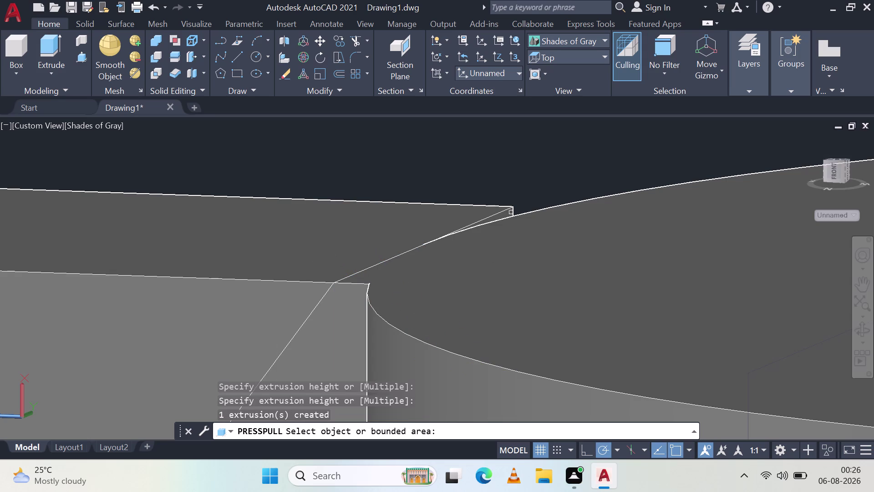
click(507, 212)
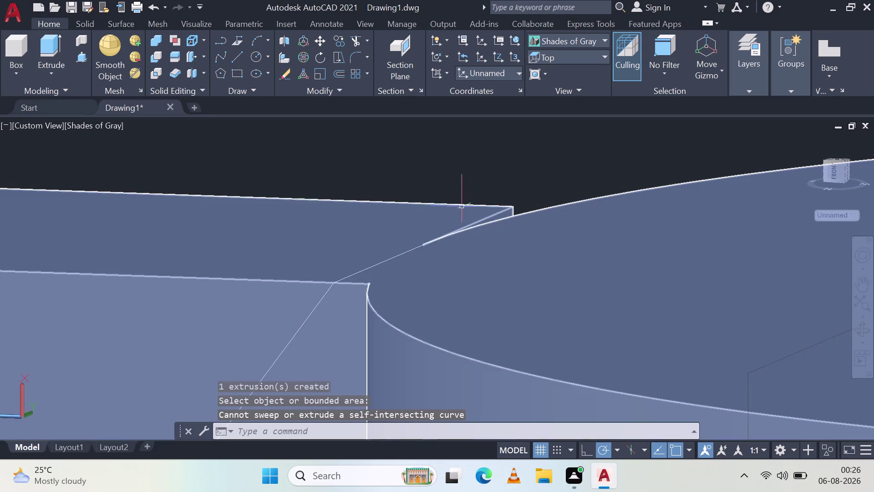
Restart press-pull and pick the sliver and wedge areas by the curved edge.
middle_drag(511, 215, 325, 255)
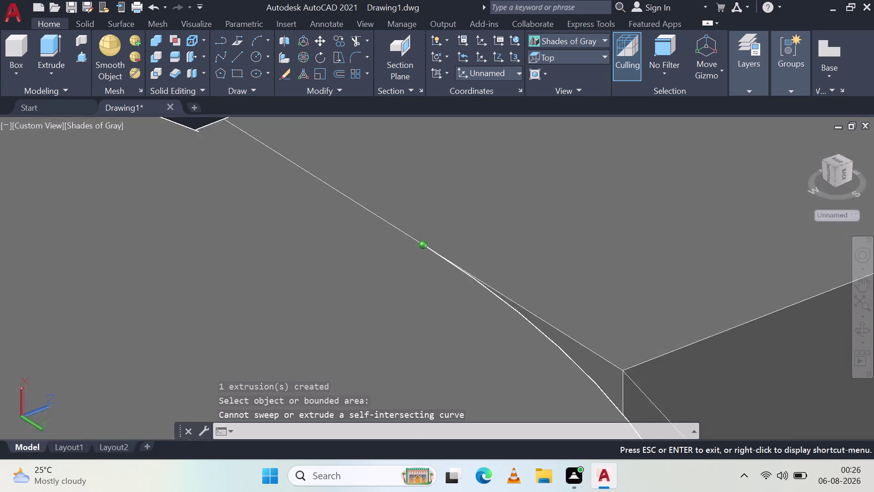
middle_drag(325, 255, 333, 233)
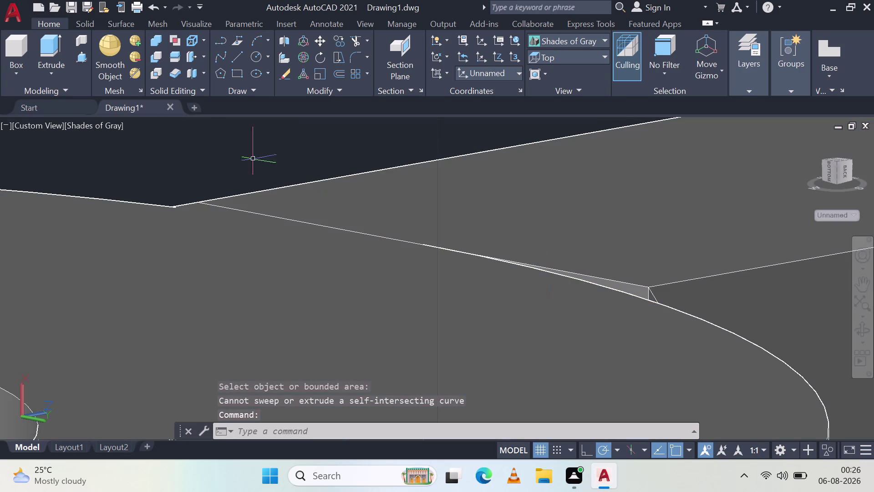
click(80, 62)
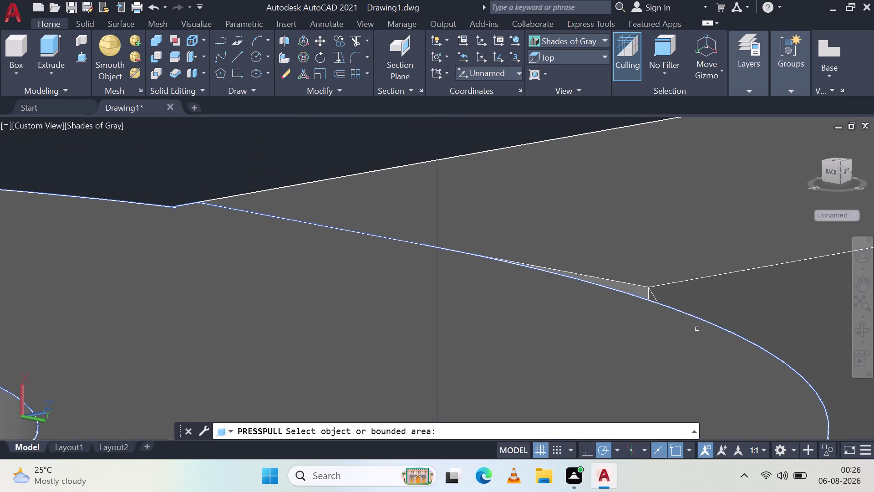
click(639, 290)
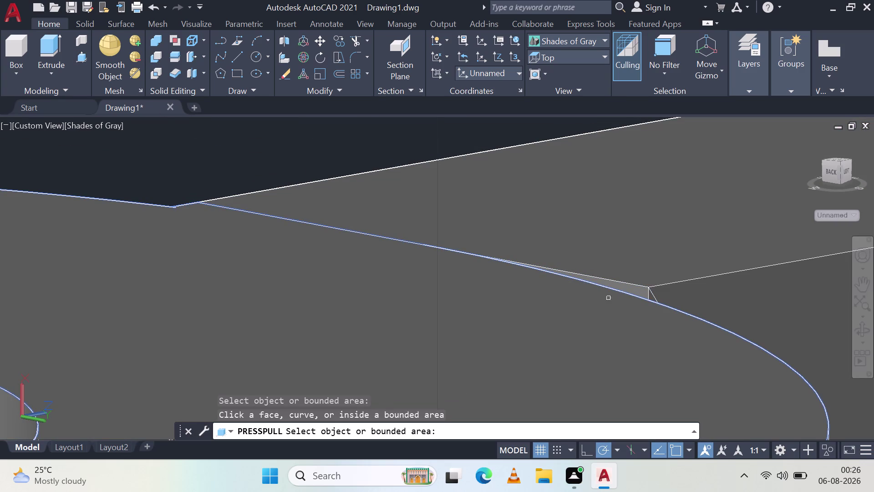
scroll(up, 3)
scroll(up, 3)
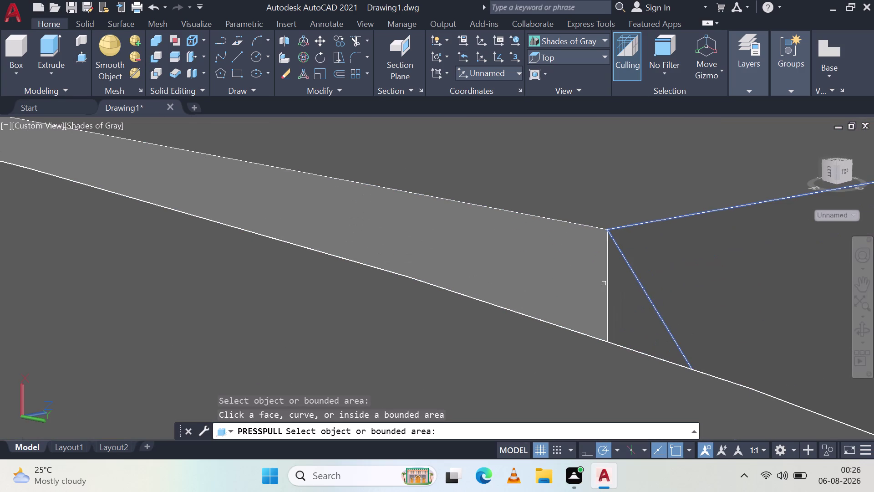
click(494, 250)
scroll(down, 3)
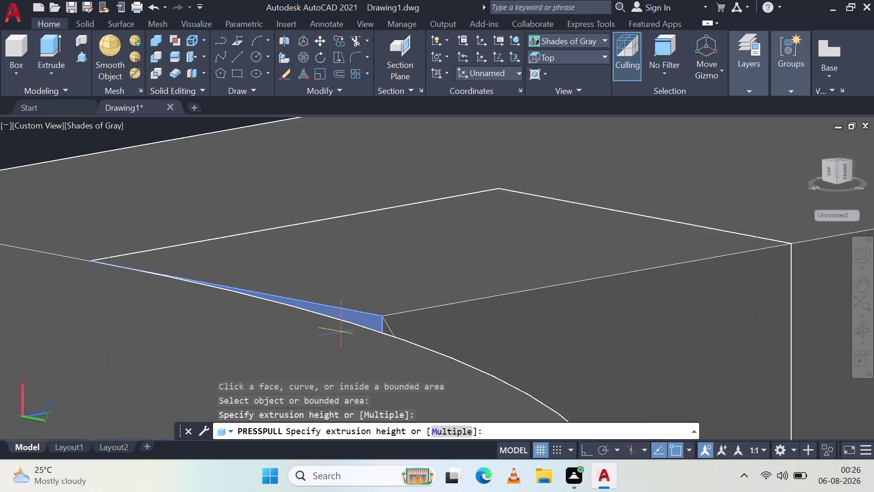
scroll(down, 3)
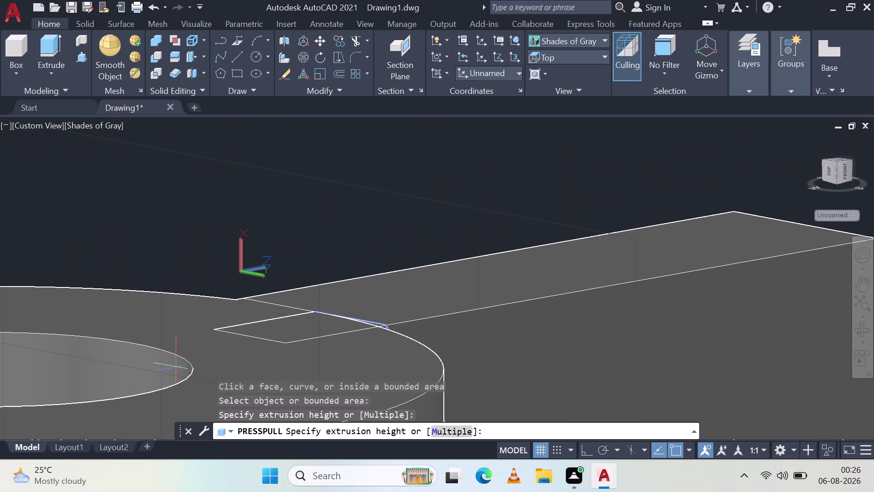
Bring the whole bracket back into view and end the current extrusion.
middle_drag(184, 327, 209, 378)
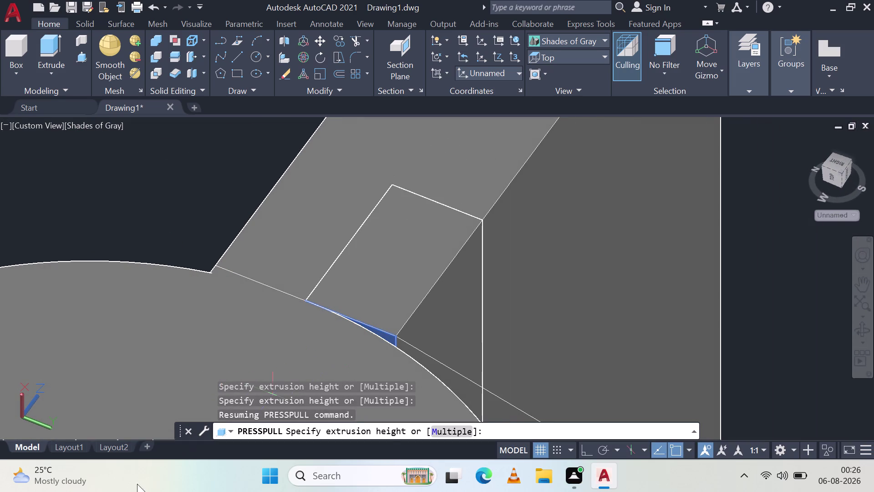
scroll(down, 3)
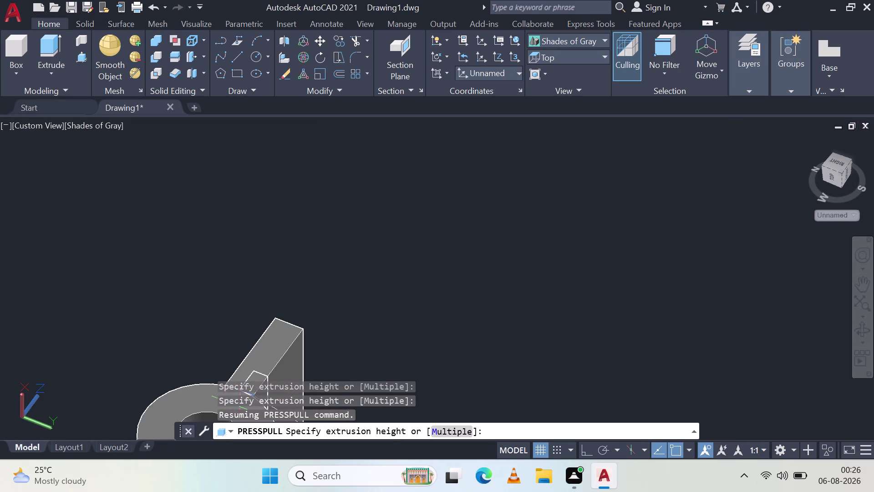
middle_drag(231, 372, 386, 251)
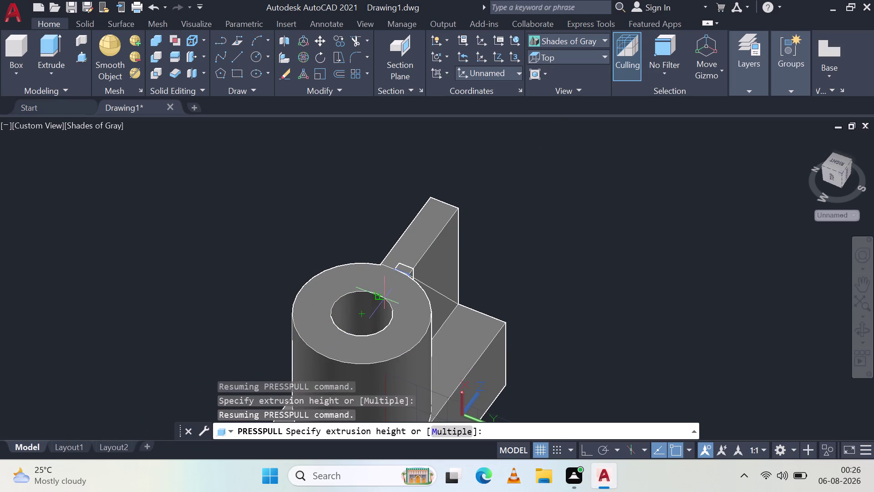
scroll(up, 3)
scroll(up, 3)
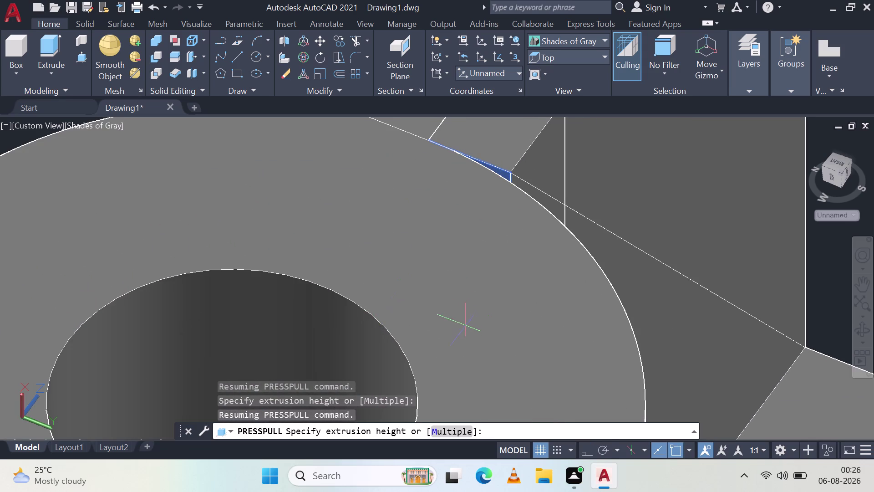
key(Escape)
Extrude the thin gap region between boss and rib to a snapped height.
scroll(up, 3)
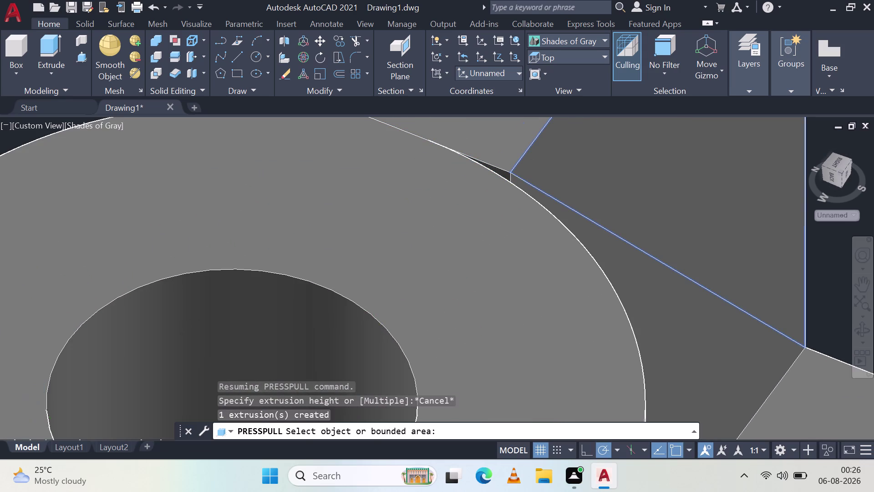
scroll(up, 3)
click(514, 186)
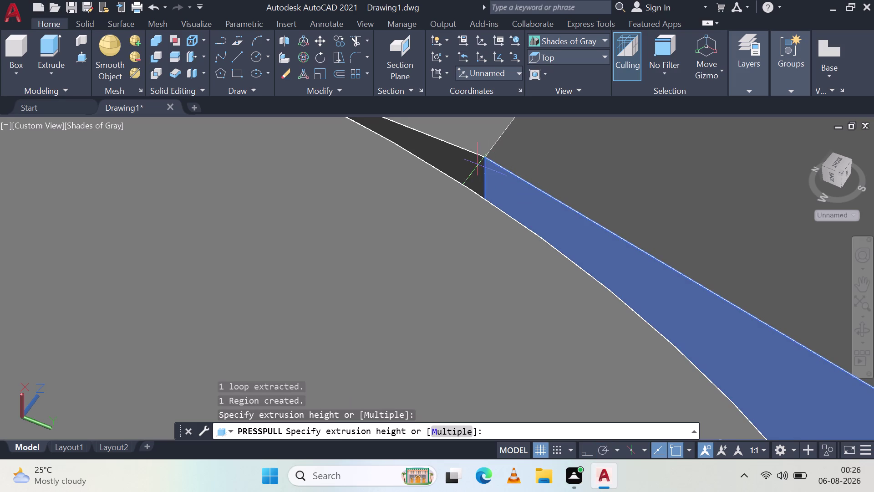
click(485, 156)
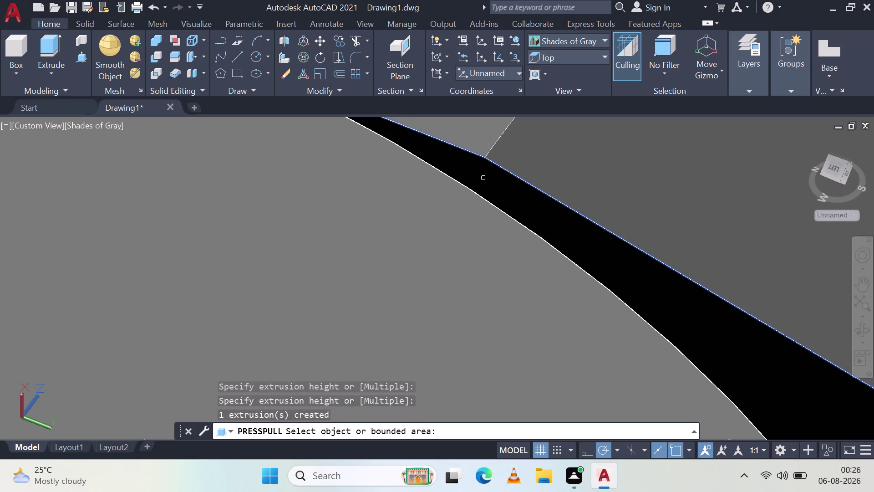
Undo the most recent press-pull extrusion.
scroll(down, 3)
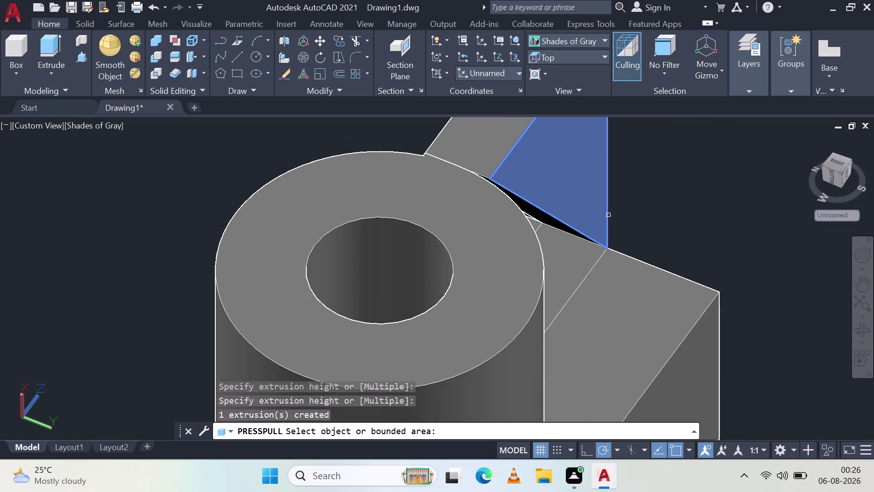
key(ctrl+z)
key(Escape)
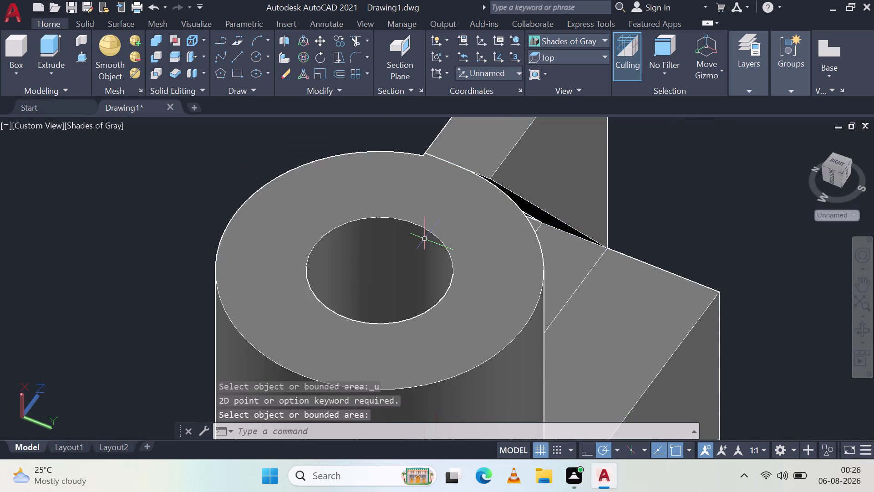
key(ctrl+z)
scroll(down, 3)
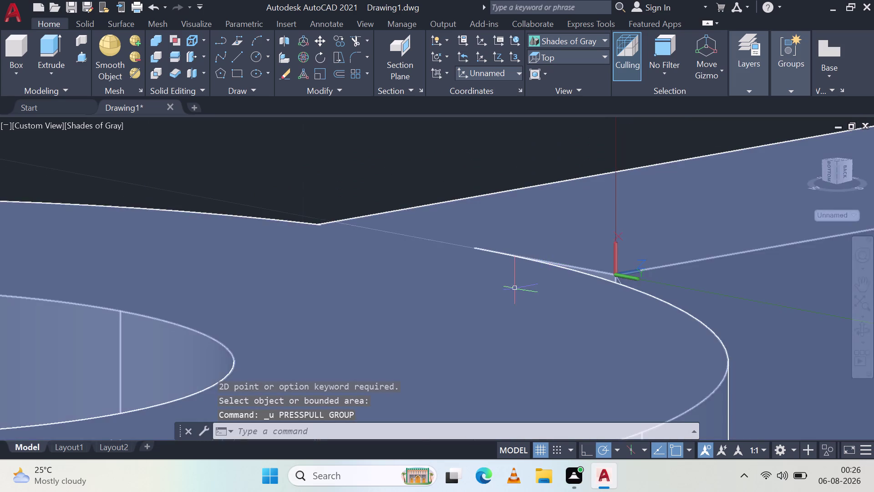
key(grave)
key(Escape)
key(Escape)
key(Escape)
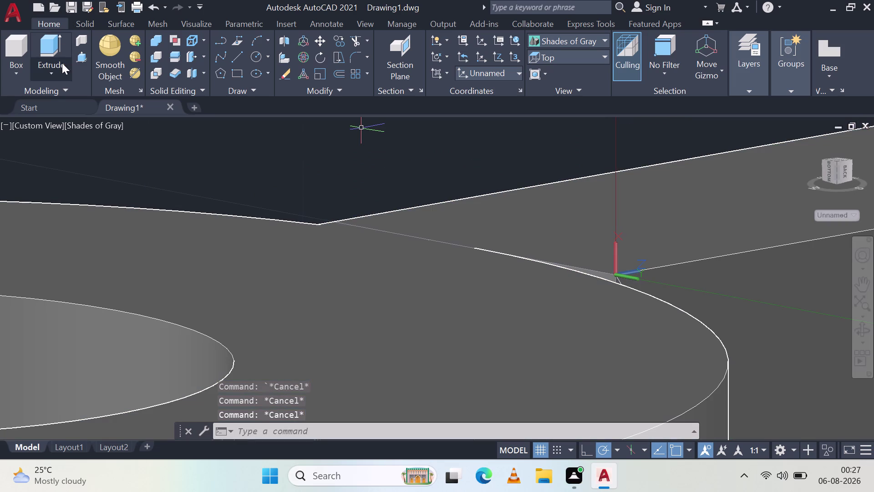
click(79, 56)
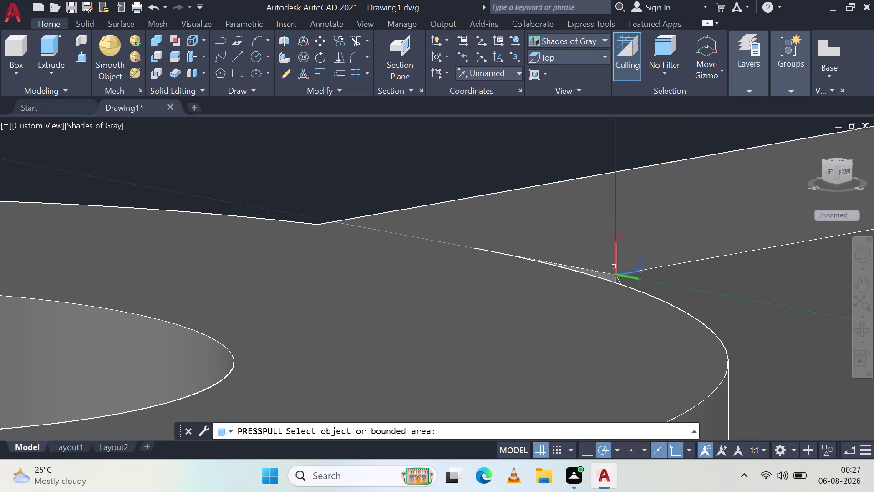
click(639, 236)
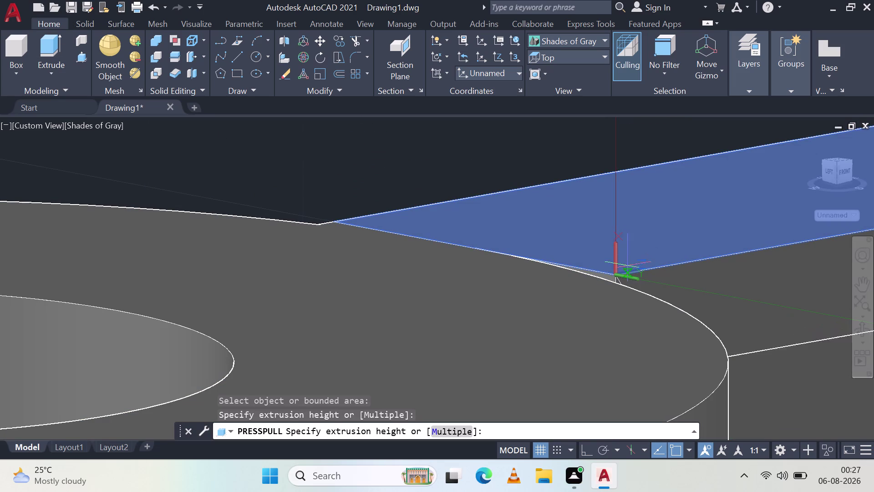
scroll(up, 3)
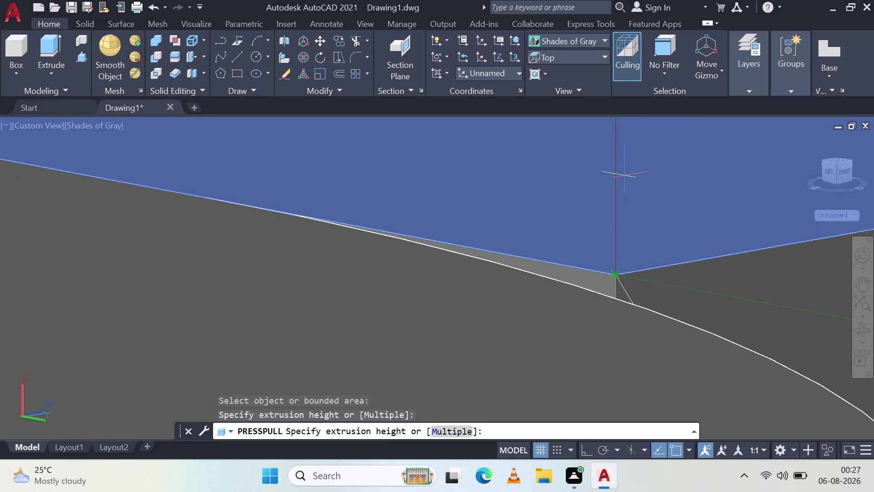
key(Escape)
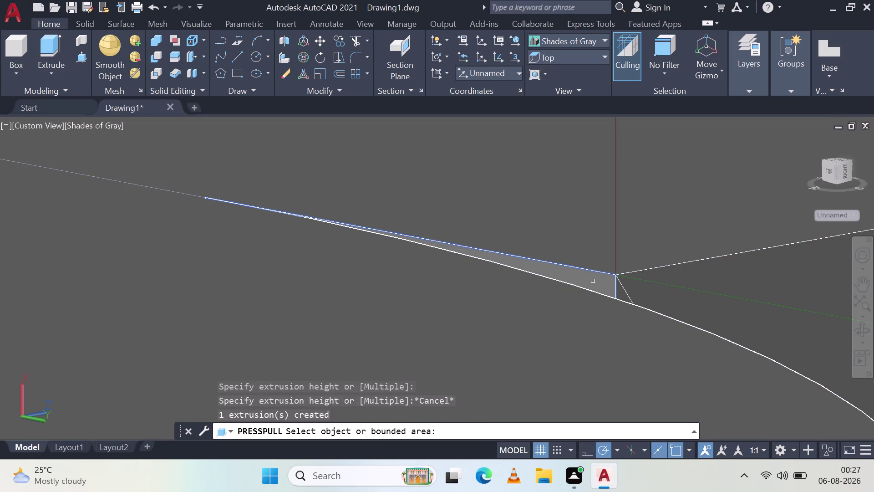
click(593, 282)
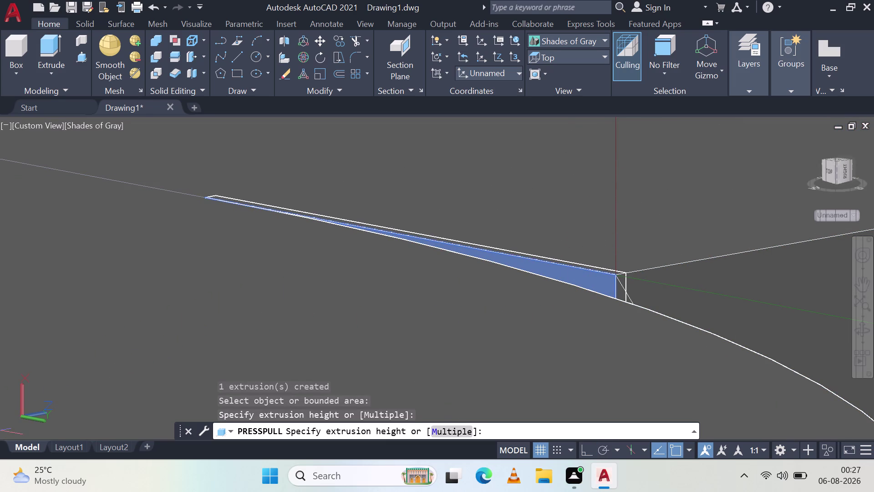
scroll(down, 3)
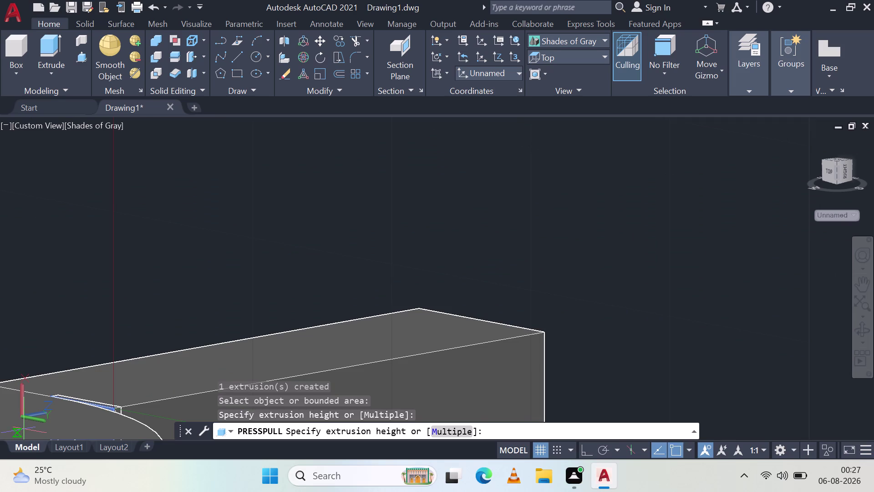
middle_drag(74, 382, 324, 266)
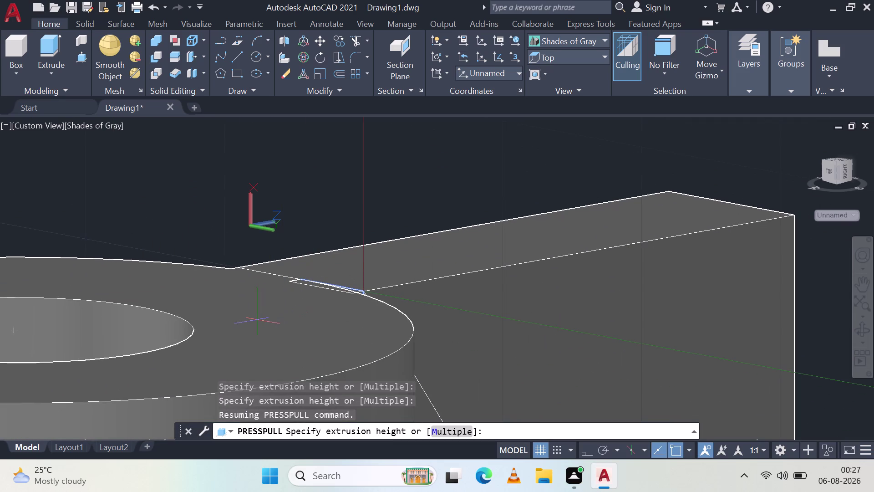
scroll(up, 3)
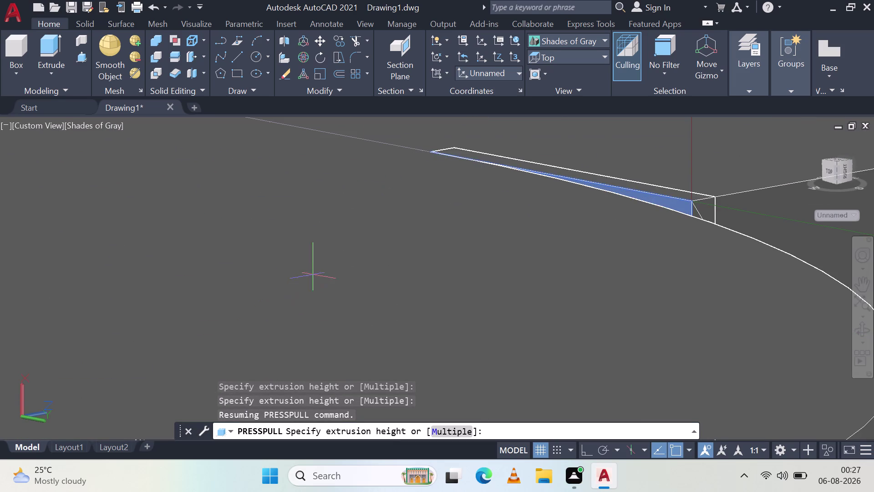
scroll(down, 3)
key(Escape)
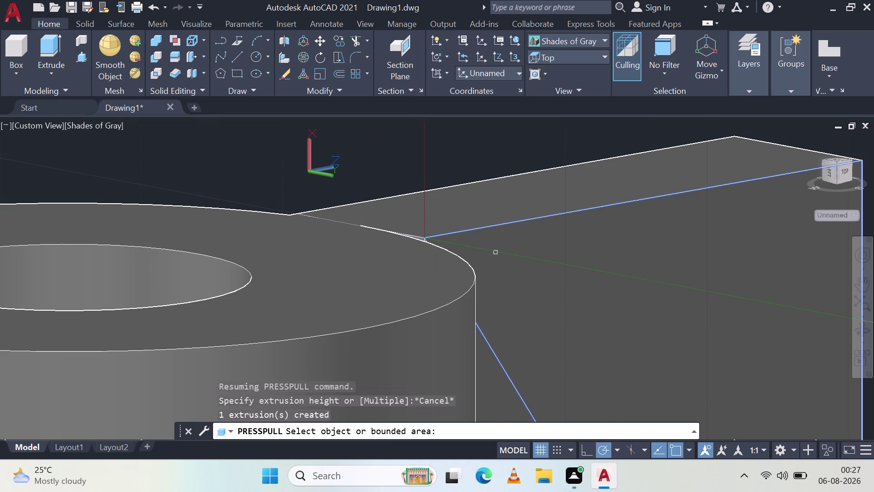
middle_drag(521, 242, 414, 240)
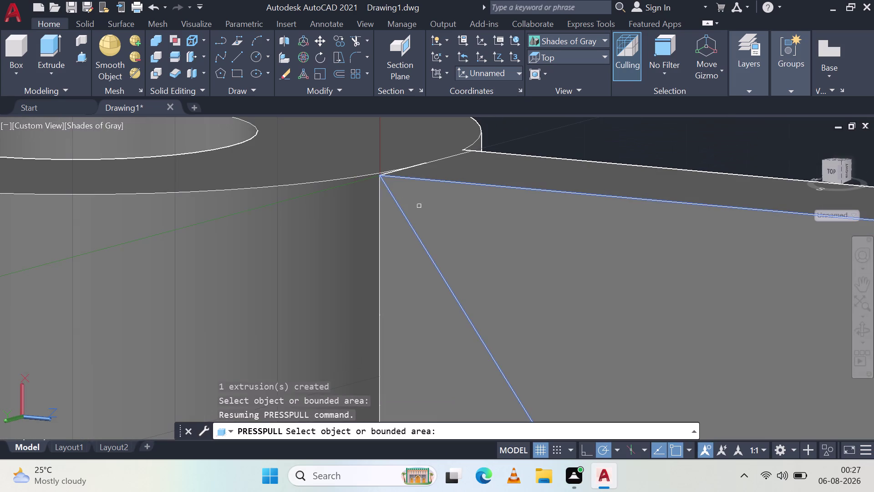
scroll(up, 3)
middle_drag(366, 131, 383, 198)
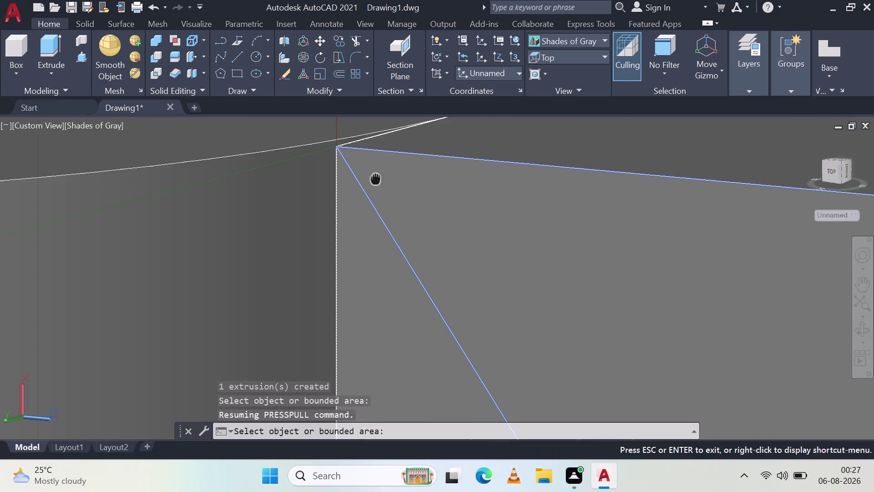
middle_drag(382, 199, 430, 308)
click(393, 298)
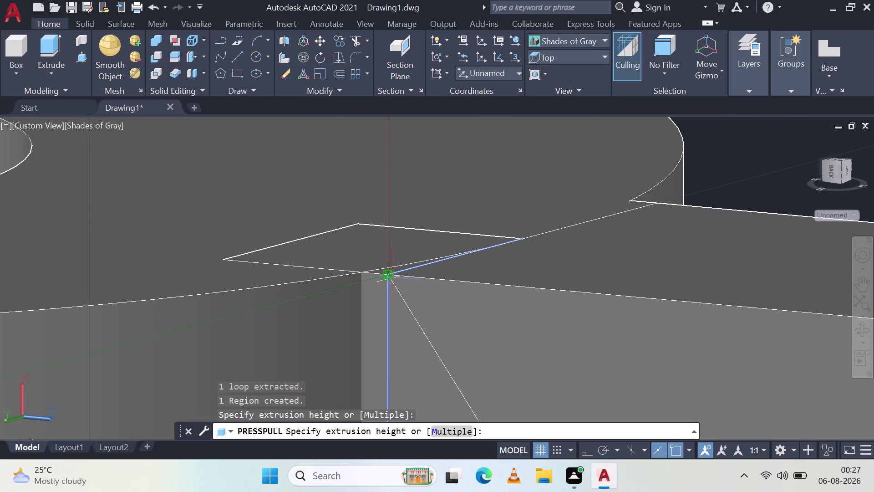
click(362, 271)
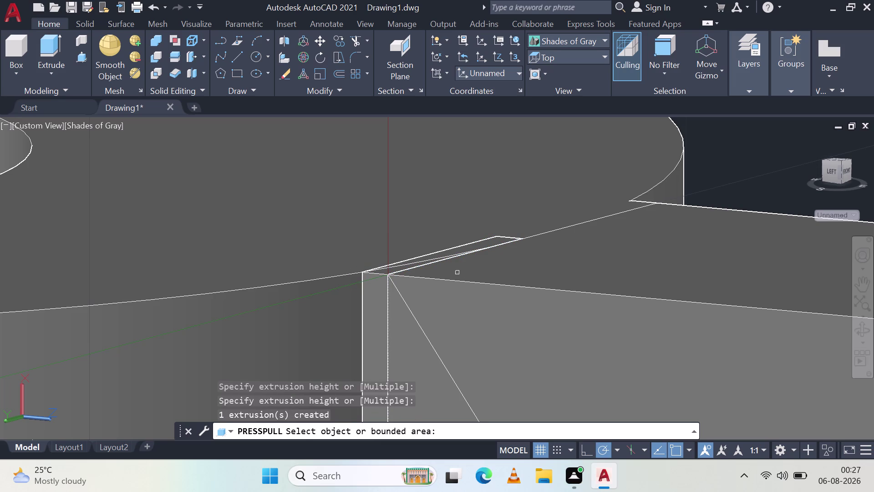
key(Escape)
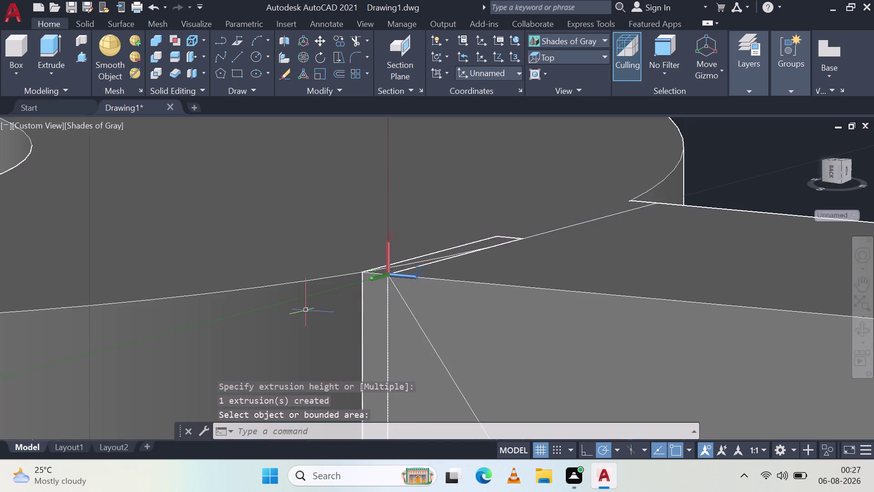
middle_drag(259, 304, 263, 312)
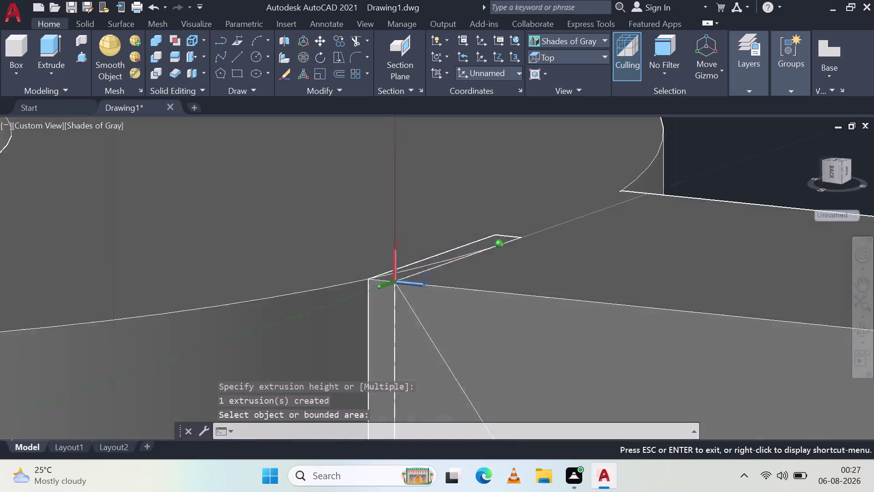
middle_drag(263, 311, 554, 351)
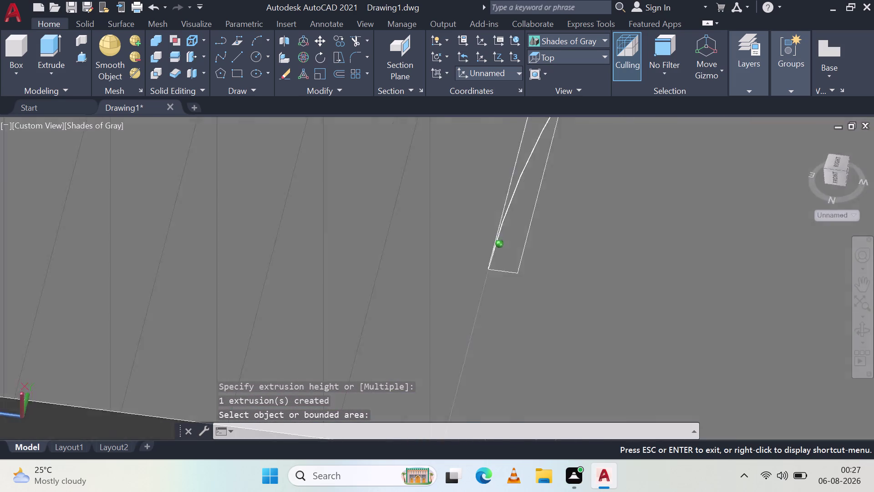
middle_drag(554, 352, 660, 359)
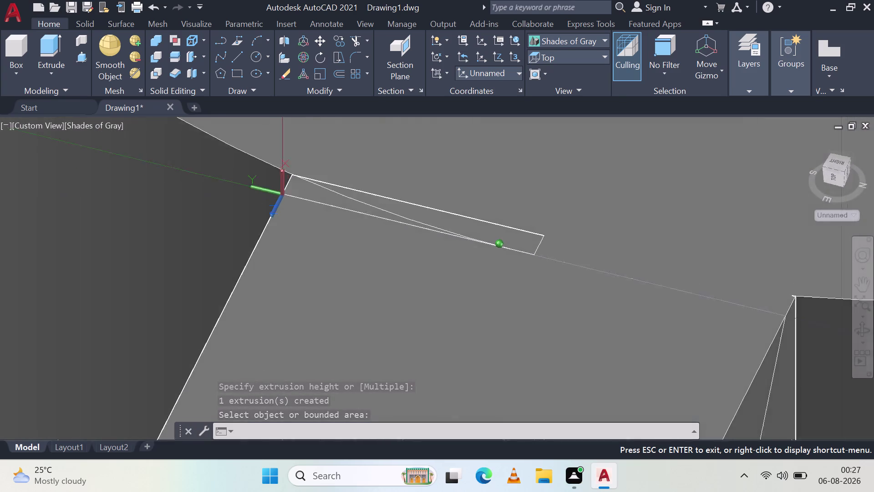
middle_drag(659, 359, 371, 279)
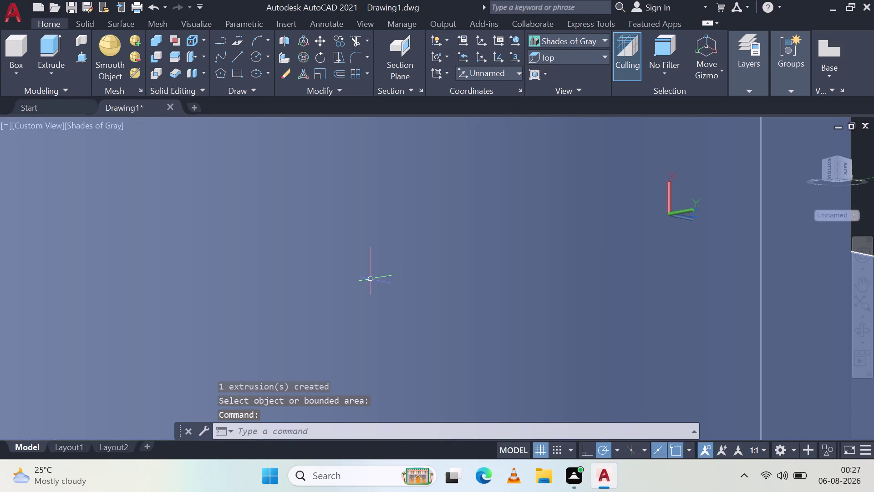
key(Escape)
key(ctrl+z)
key(ctrl+z)
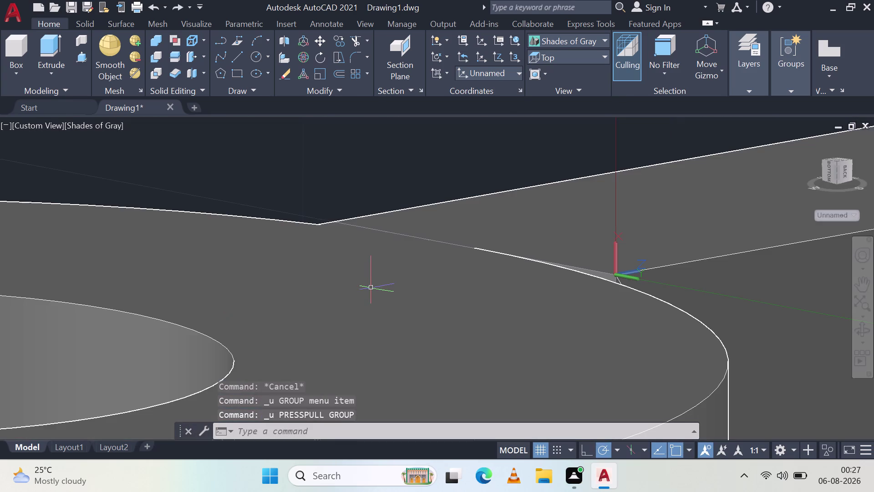
Undo the last edit and orbit to frame where the boss meets the block.
key(ctrl+z)
scroll(down, 3)
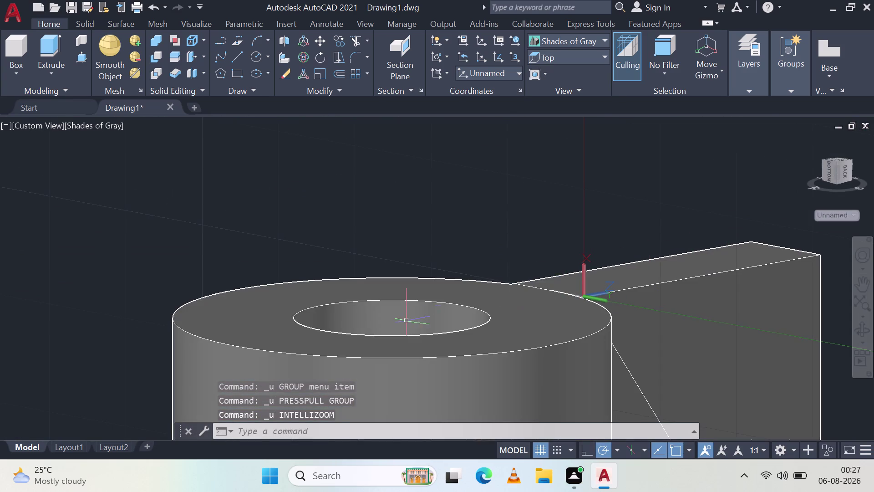
middle_drag(371, 309, 613, 339)
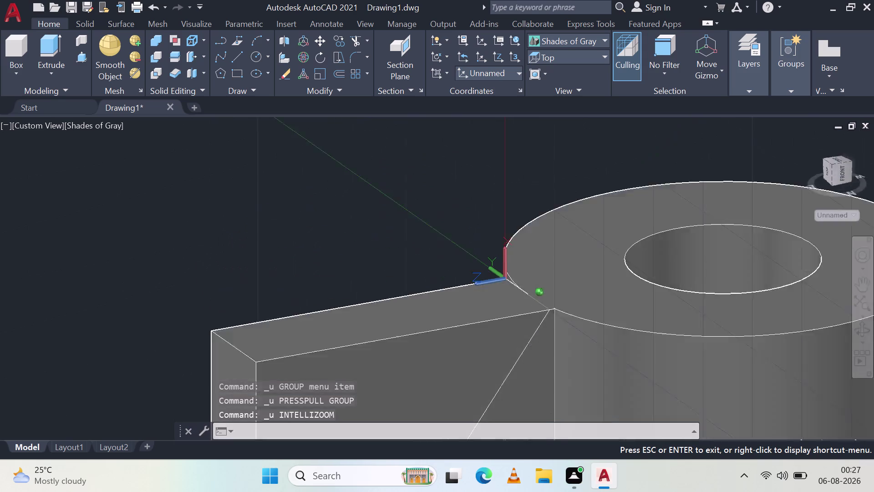
middle_drag(613, 339, 725, 362)
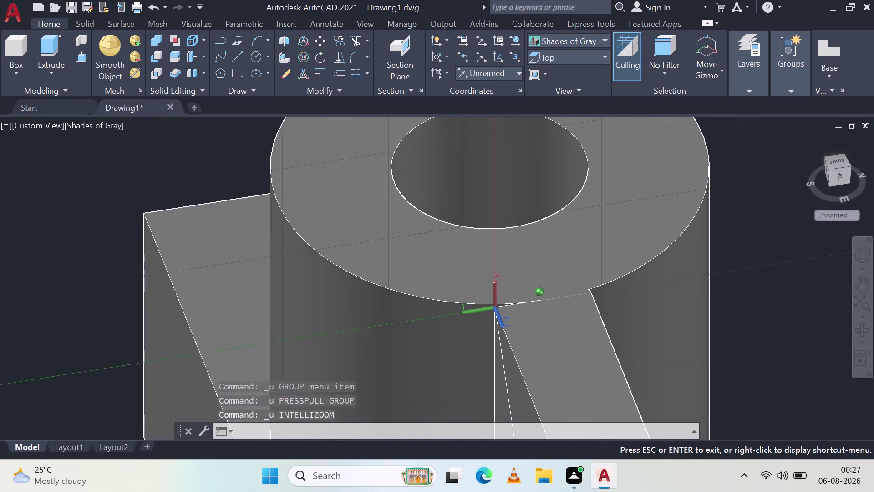
middle_drag(725, 362, 800, 372)
middle_click(801, 371)
middle_click(800, 371)
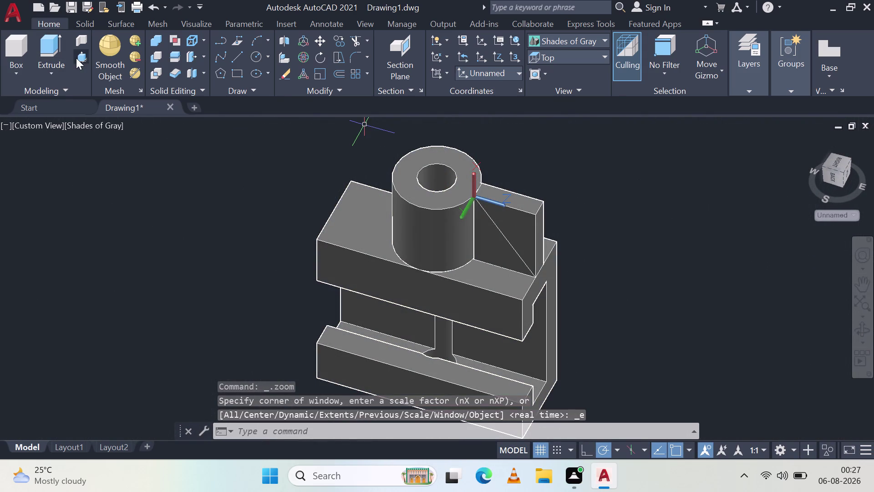
Press-pull the triangular region beside the boss into a rib.
click(76, 58)
click(525, 231)
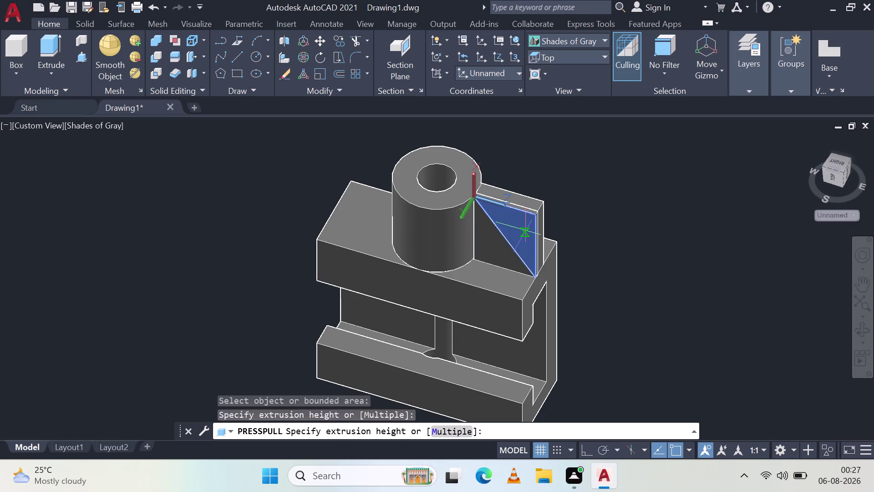
drag(611, 205, 635, 198)
key(Escape)
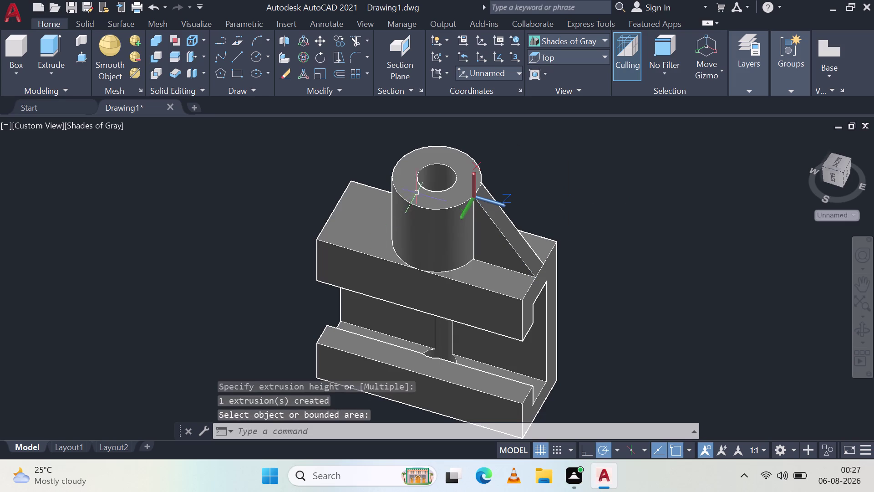
Orbit, pan and zoom to inspect the new rib and its tip.
middle_drag(426, 173, 241, 193)
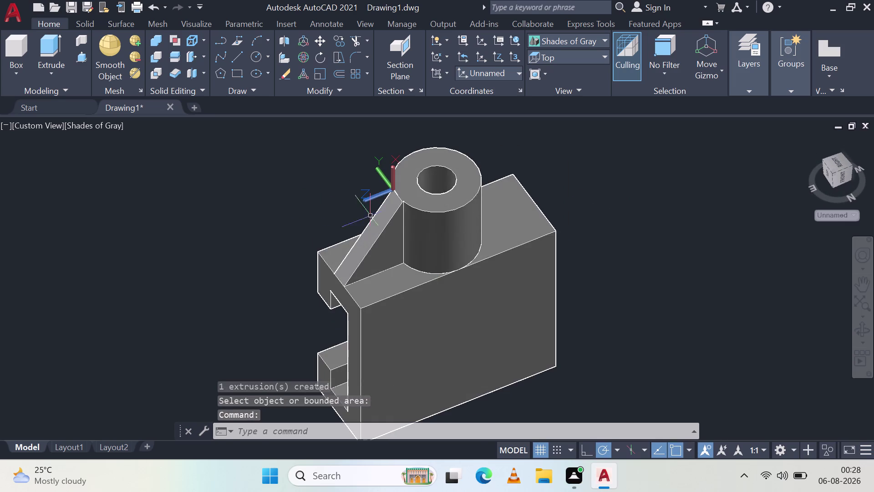
scroll(up, 3)
scroll(up, 3)
middle_drag(417, 159, 436, 337)
scroll(up, 3)
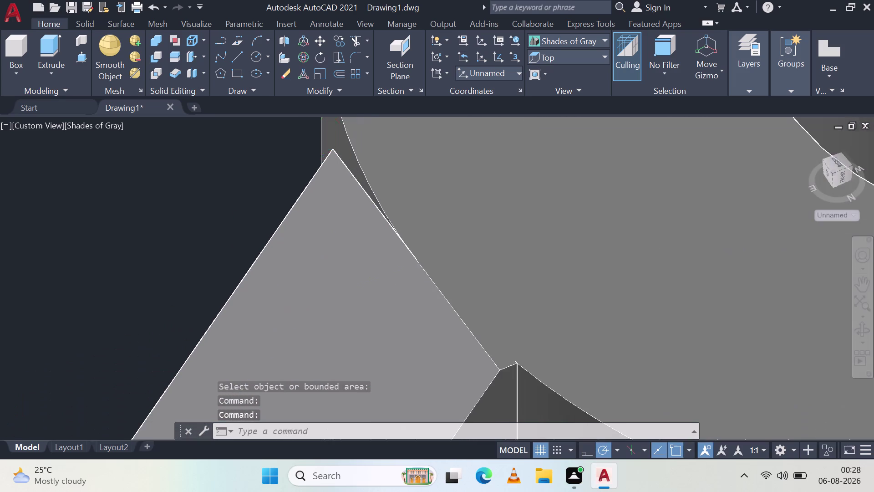
scroll(up, 3)
scroll(down, 3)
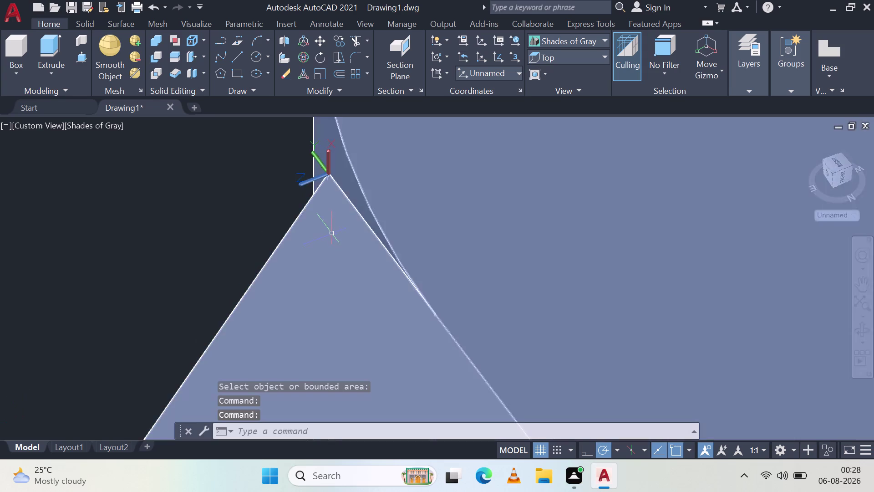
scroll(down, 3)
scroll(down, 3)
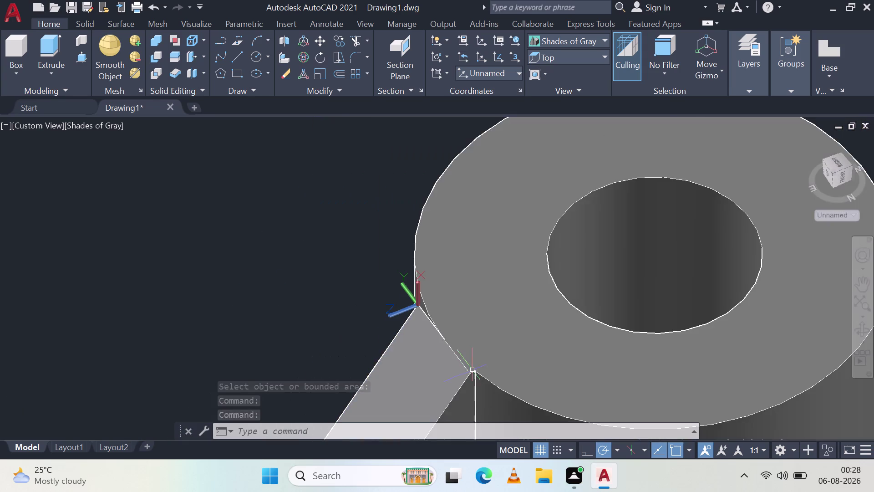
scroll(down, 3)
scroll(up, 3)
scroll(up, 3)
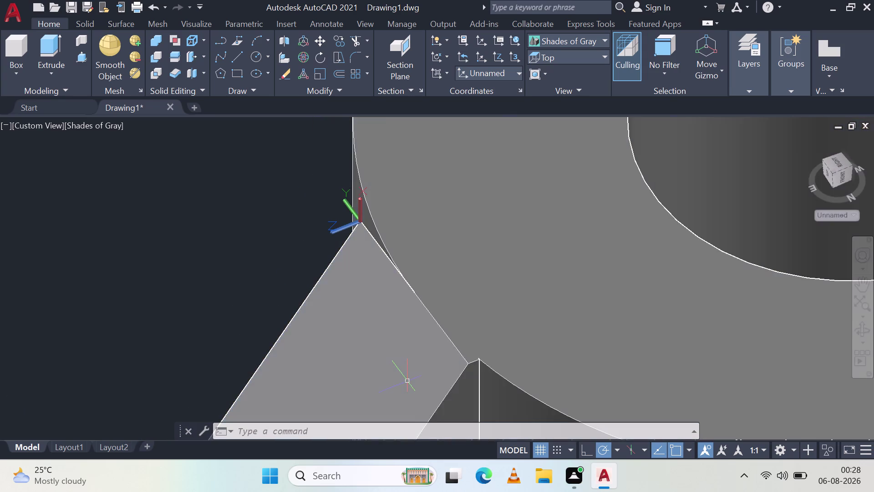
Undo back through the rib press-pull, the outline join and the last line.
key(ctrl+z)
key(ctrl+z)
key(ctrl+z)
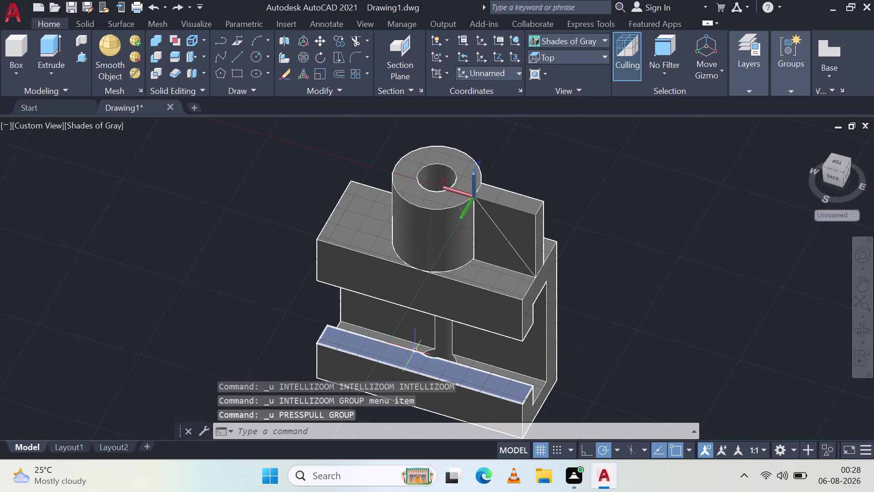
key(ctrl+z)
key(ctrl+z)
key(ctrl+z)
key(ctrl+z)
key(ctrl+z)
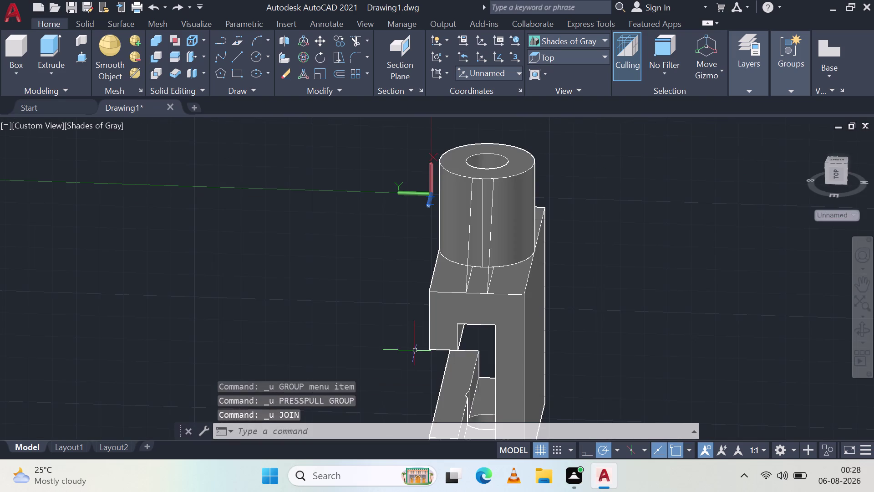
key(ctrl+z)
key(ctrl+z)
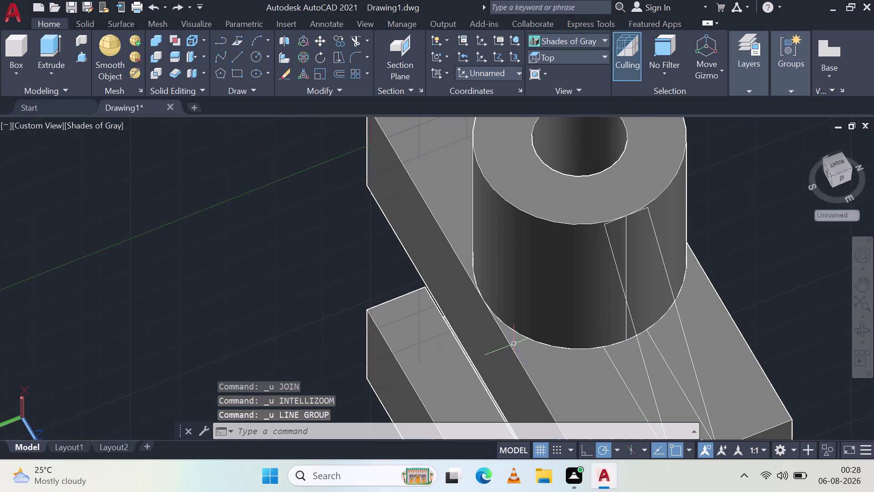
Pan and orbit to view the loose rib outlines beside the boss.
scroll(up, 3)
middle_drag(654, 297, 518, 295)
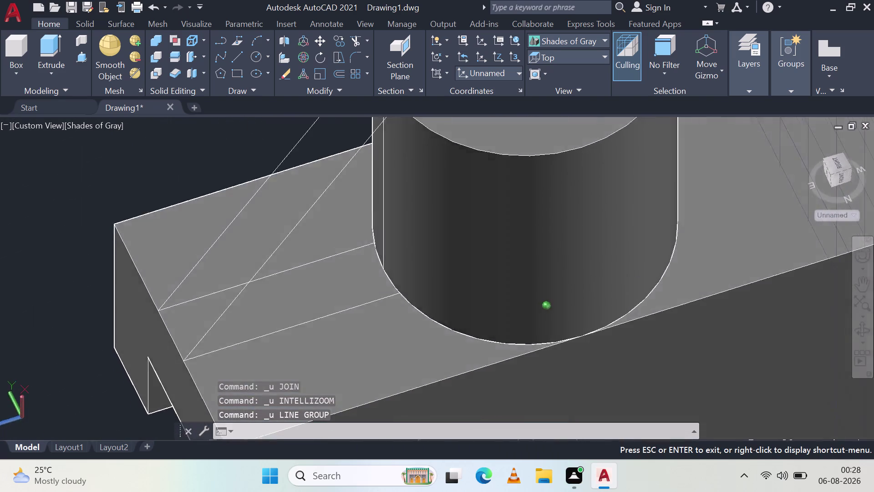
middle_drag(518, 296, 547, 312)
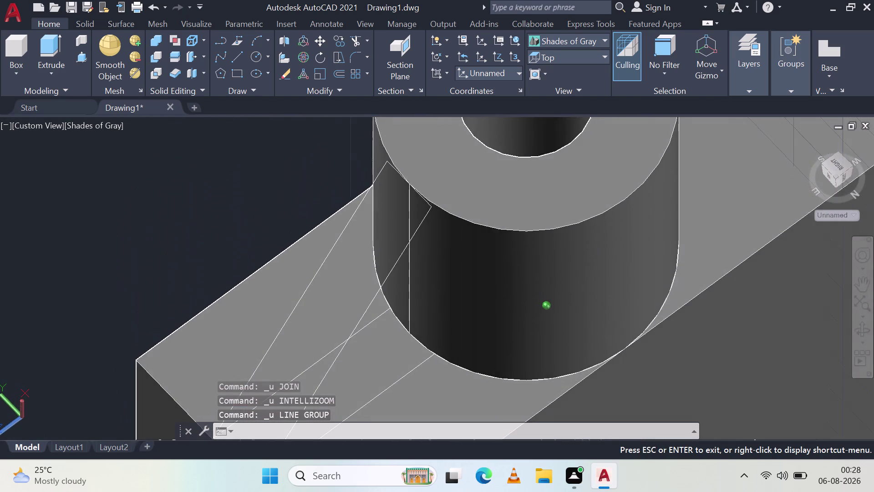
middle_drag(547, 312, 547, 309)
Press-pull the narrow strip beside the boss up to a picked height.
click(79, 56)
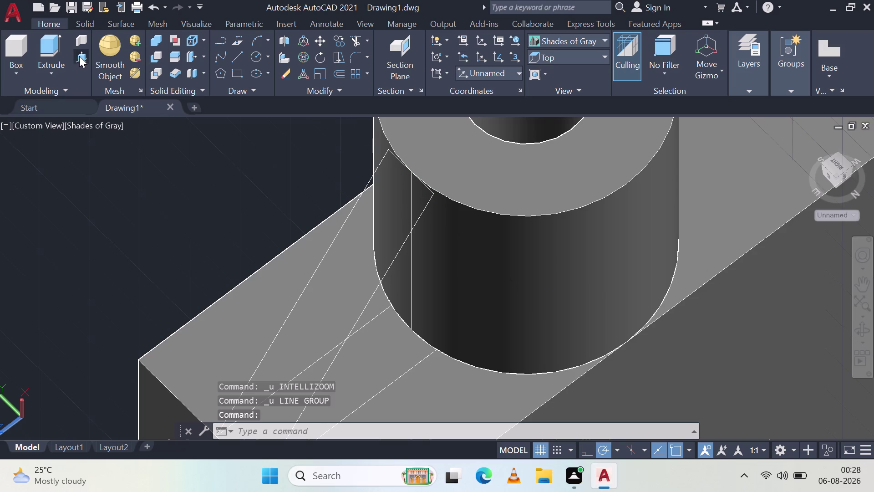
click(364, 356)
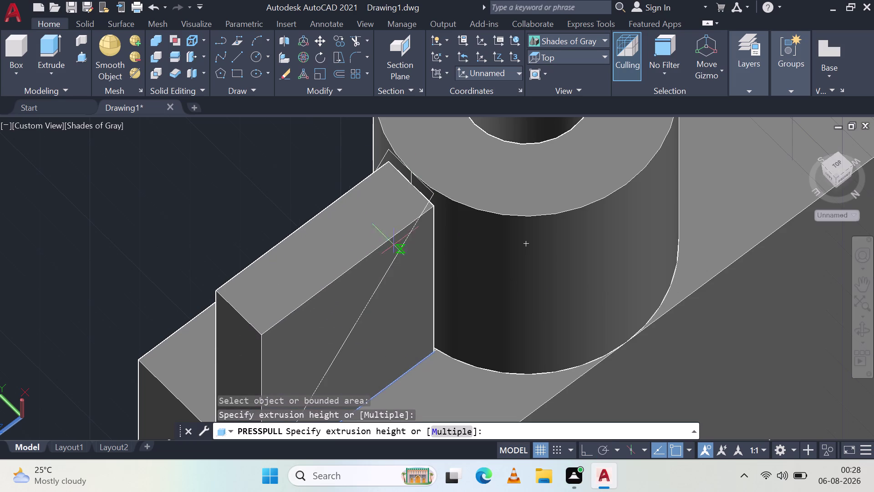
click(431, 194)
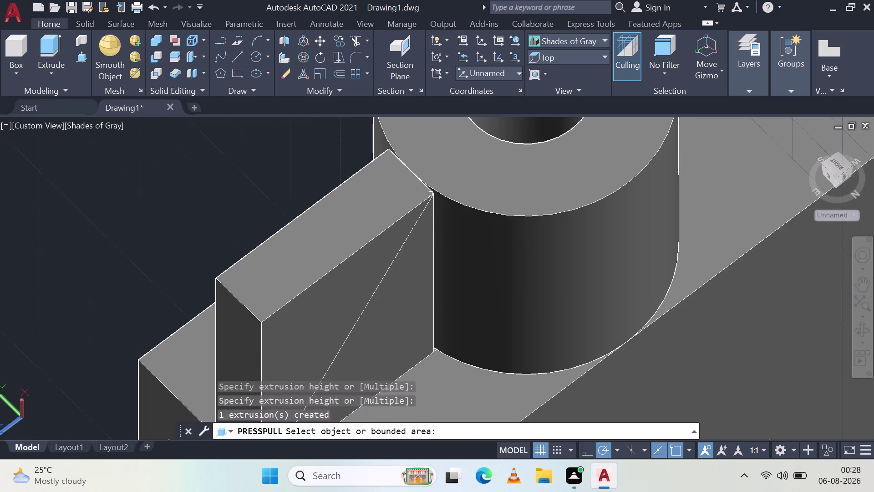
click(367, 272)
click(105, 237)
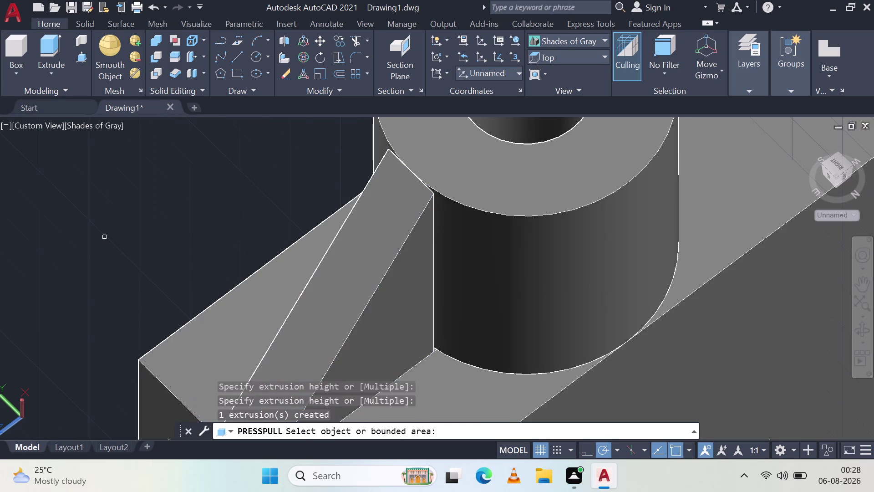
key(Escape)
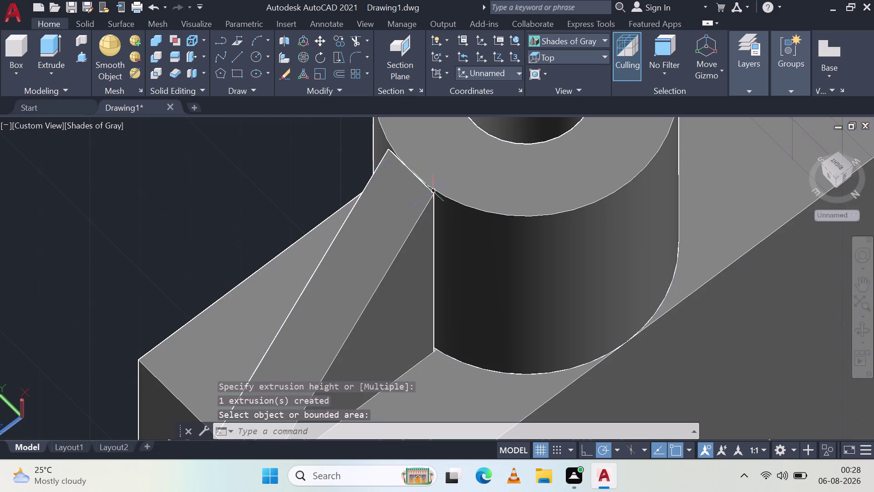
Restart press-pull, cancel an unwanted edge pick, and select the slanted rib face.
click(77, 58)
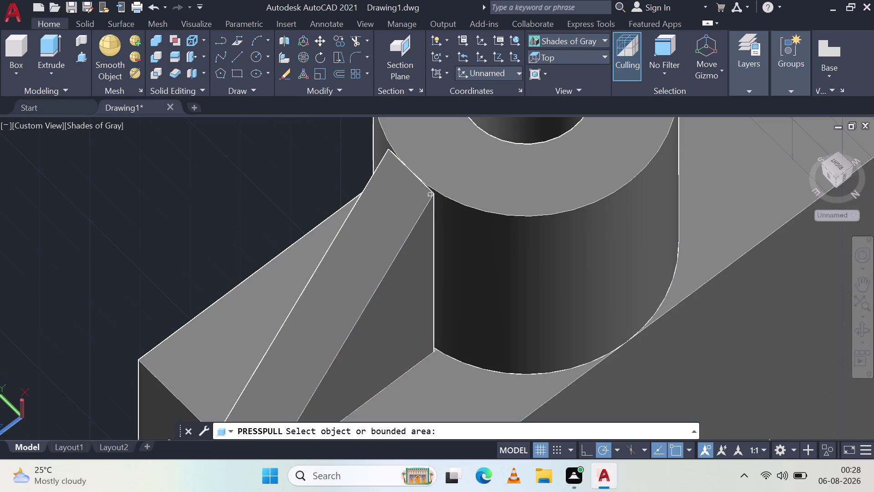
click(408, 257)
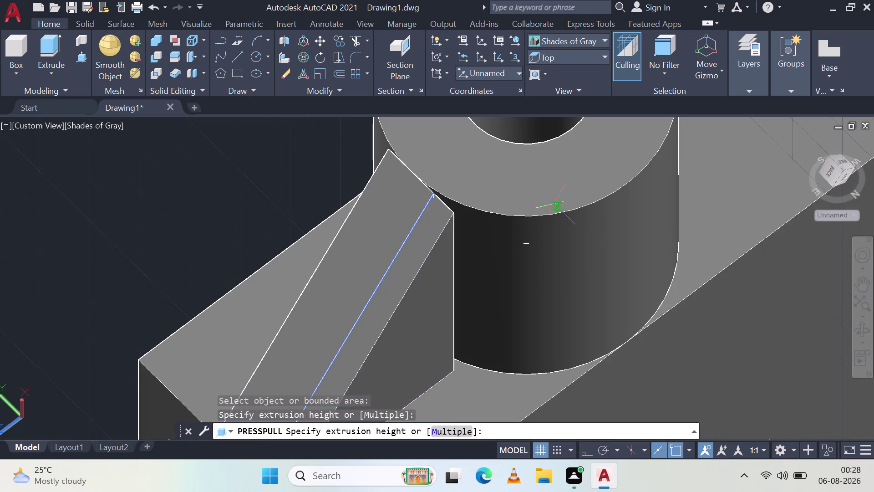
key(Escape)
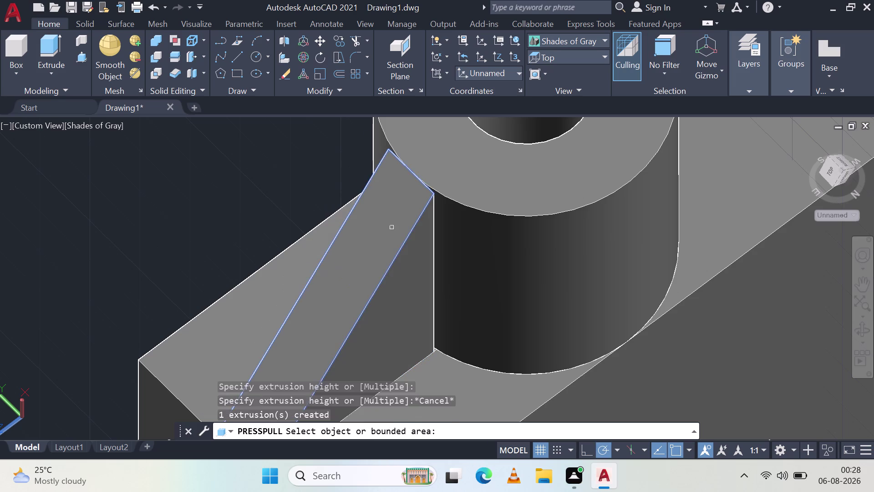
click(394, 225)
Orbit and zoom around the rib face, then cancel the pending pull.
scroll(up, 3)
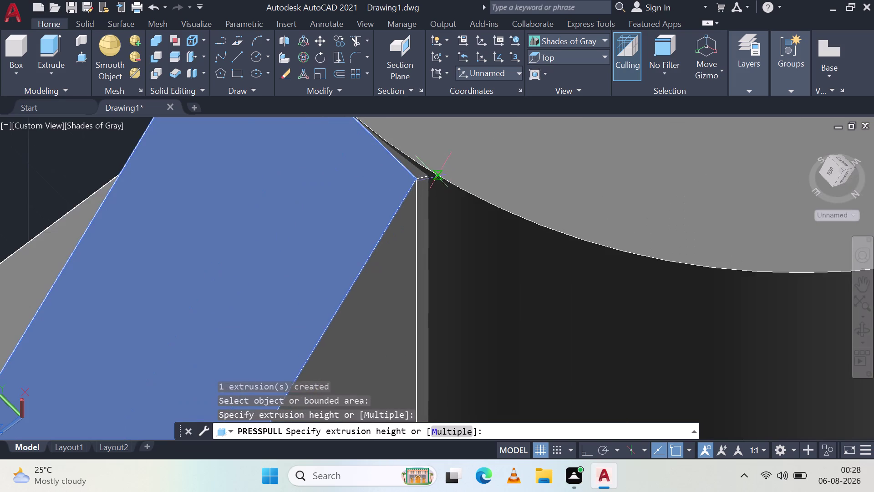
middle_drag(437, 176, 534, 325)
middle_click(534, 326)
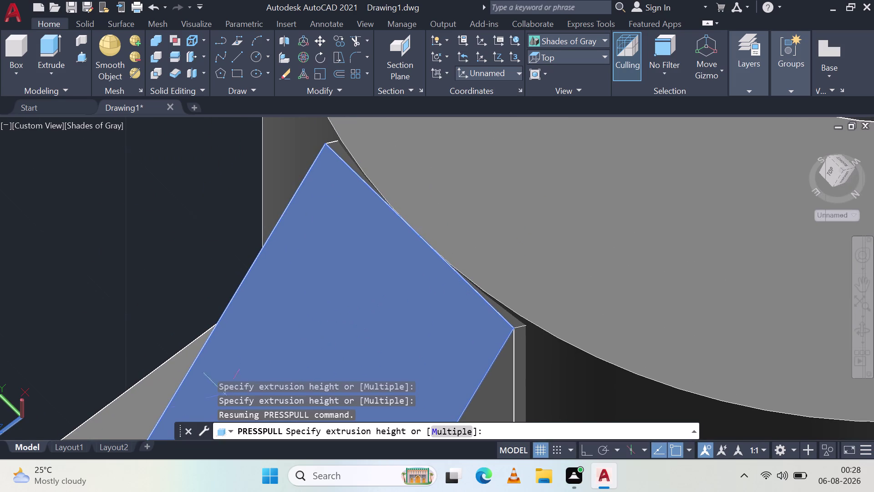
scroll(down, 3)
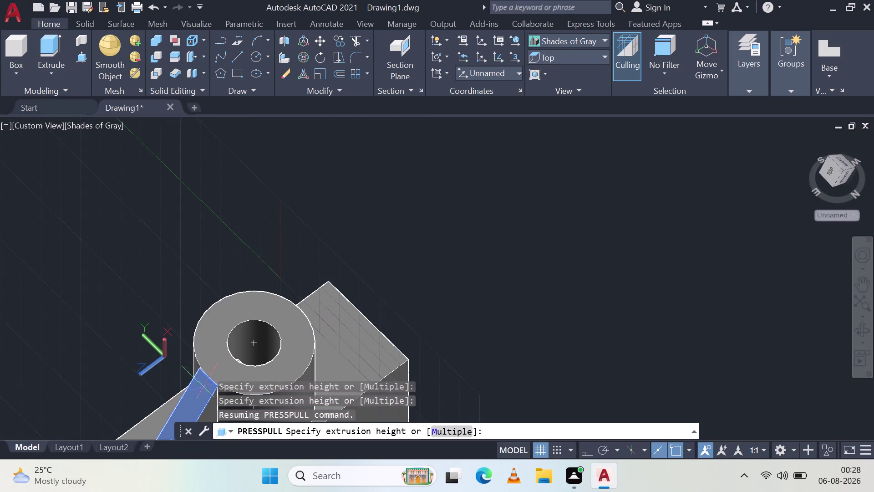
scroll(up, 3)
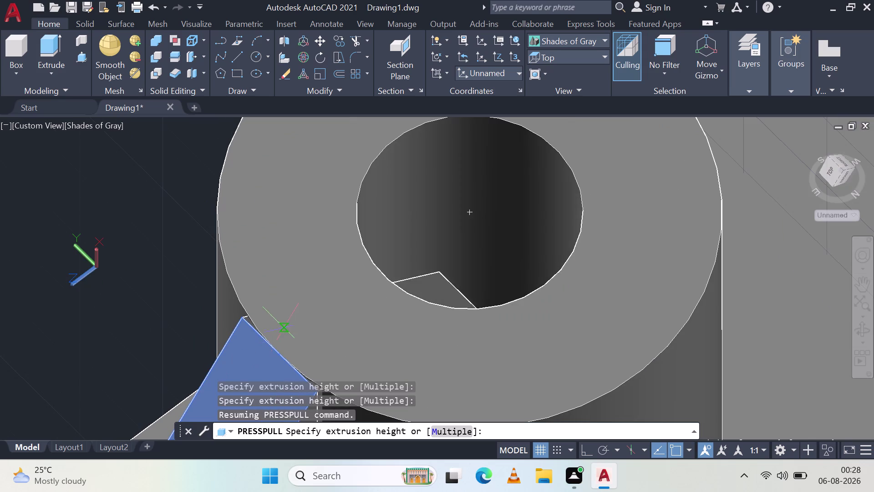
scroll(up, 3)
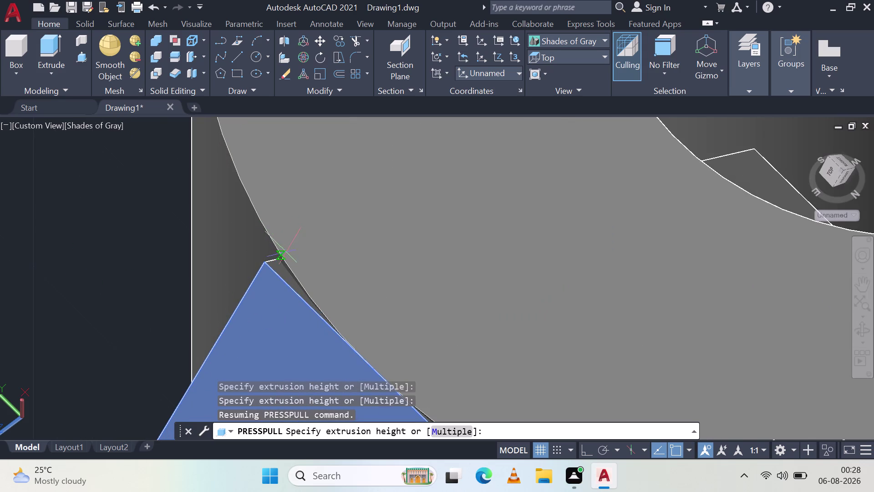
scroll(up, 3)
scroll(up, 3)
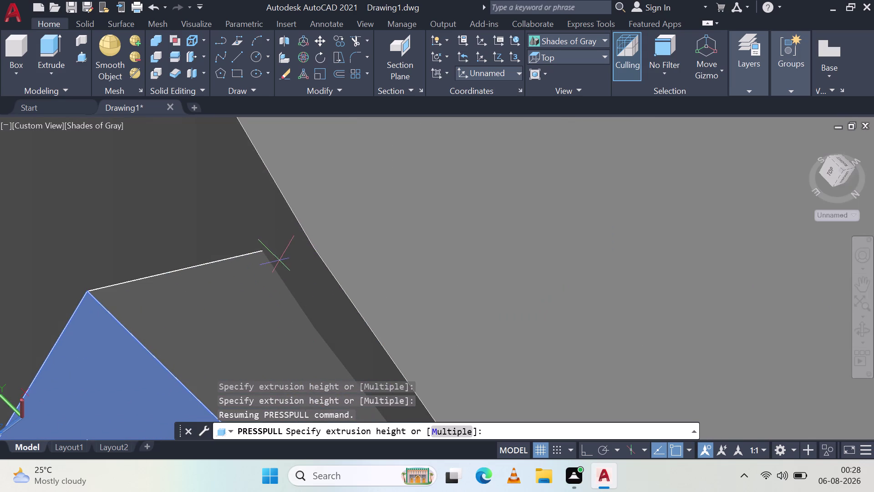
key(Escape)
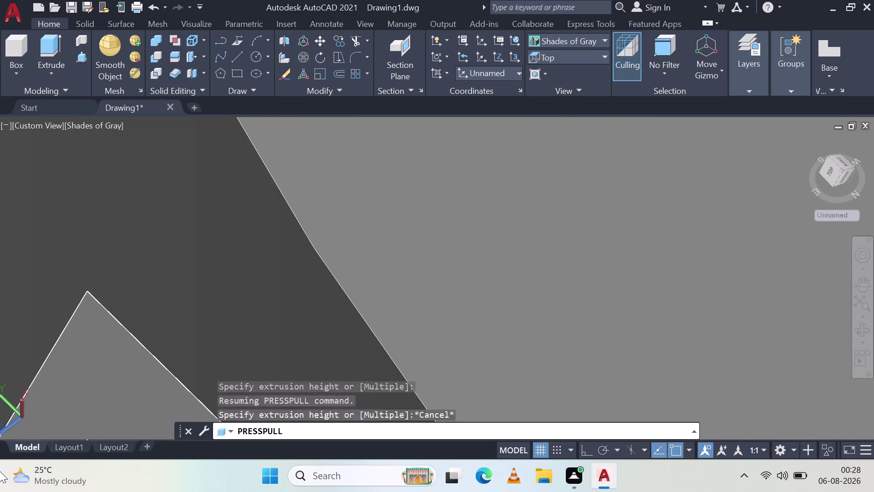
Zoom in on the boss and pick regions beside and under it to extrude.
scroll(down, 3)
scroll(down, 3)
scroll(down, 3)
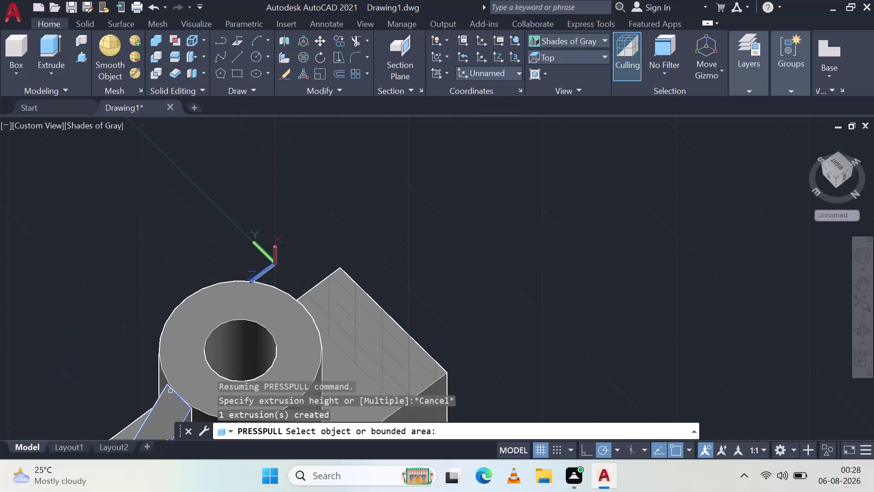
middle_drag(204, 412, 236, 322)
scroll(up, 3)
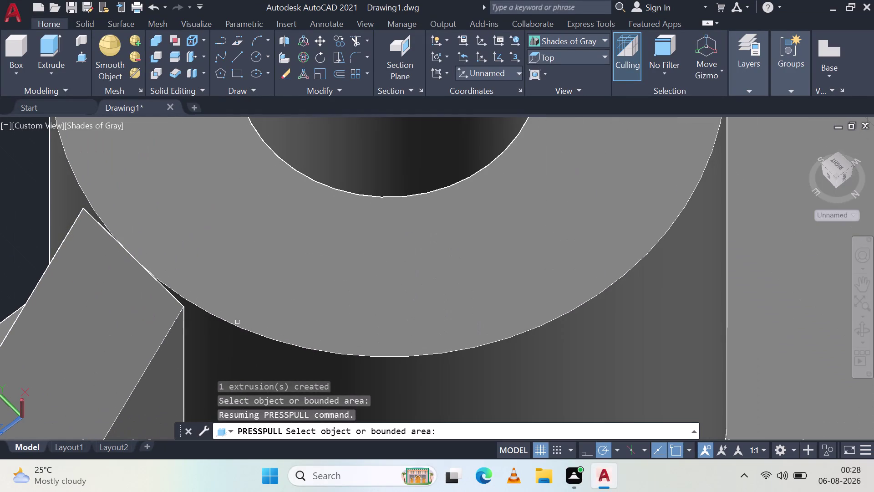
click(204, 326)
scroll(up, 3)
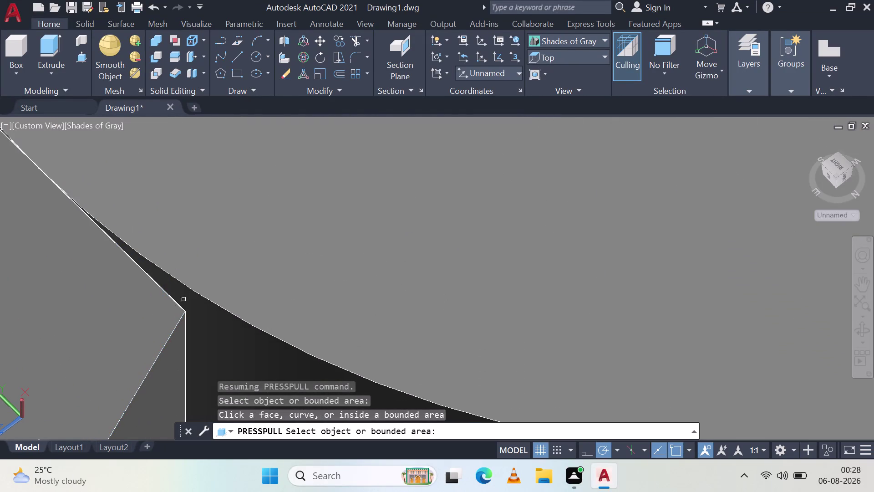
click(180, 308)
scroll(down, 3)
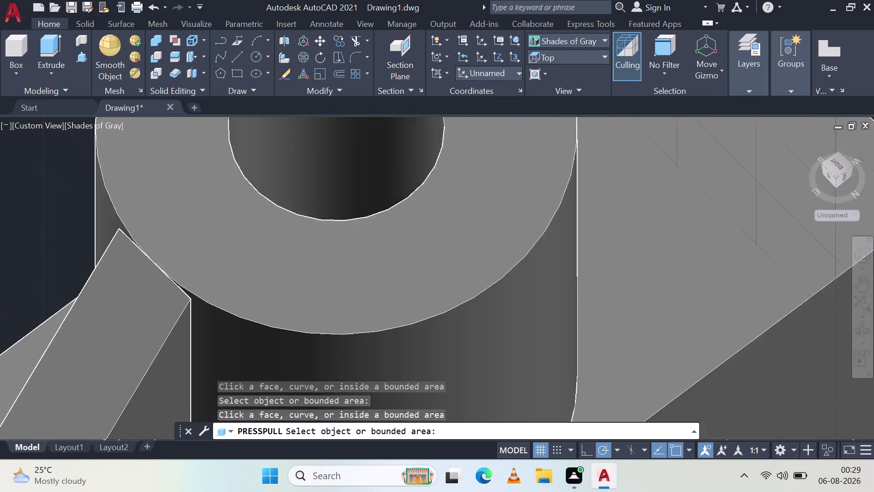
scroll(down, 3)
click(190, 299)
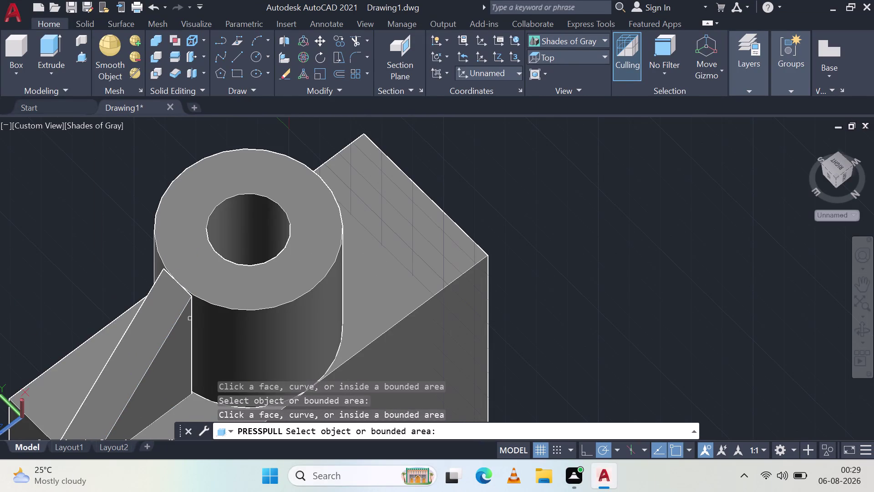
Cancel the press-pull so no command is running.
key(Escape)
key(Escape)
scroll(down, 3)
key(Escape)
key(Escape)
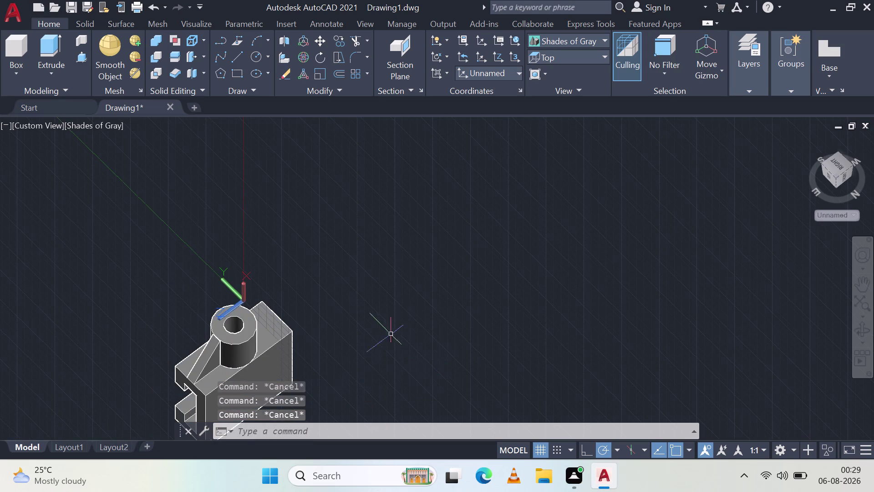
Orbit the bracket to see the base from above and the side.
scroll(up, 3)
scroll(up, 3)
middle_drag(411, 309, 372, 341)
middle_click(372, 341)
middle_drag(198, 302, 322, 291)
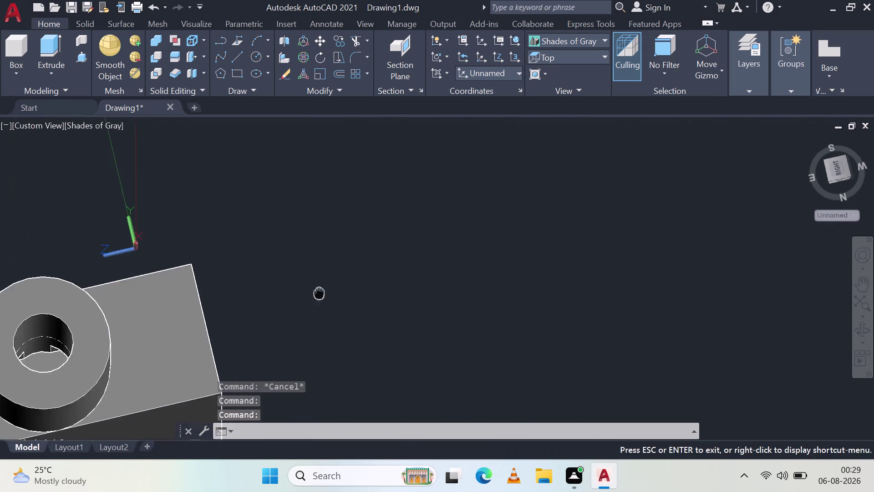
middle_drag(323, 291, 587, 262)
middle_drag(496, 346, 500, 403)
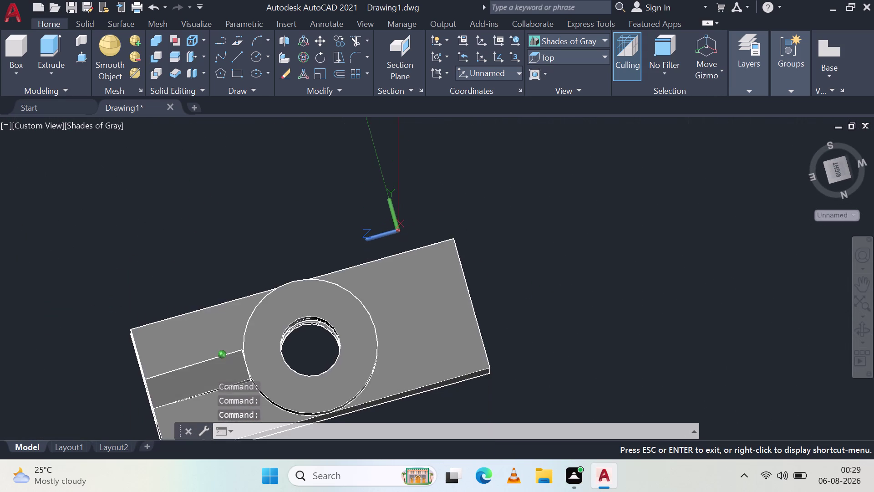
middle_drag(500, 403, 593, 274)
Return to an angled view and set the visual style to 2D Wireframe.
scroll(down, 3)
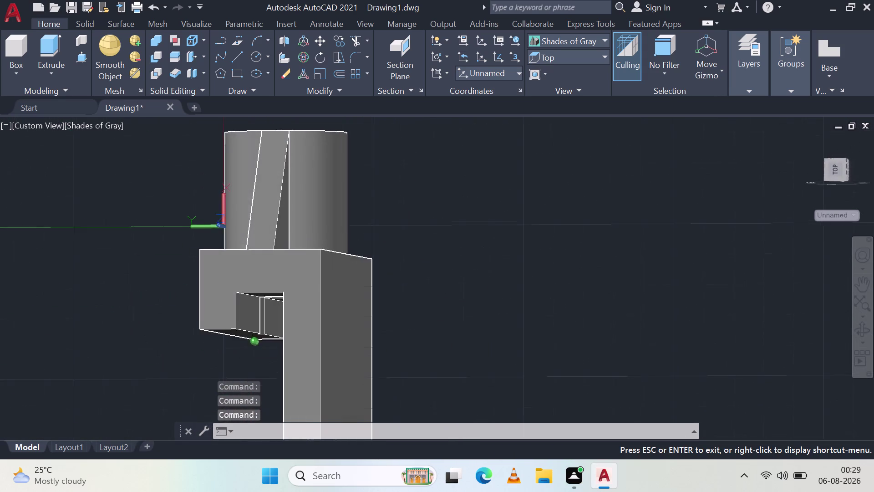
middle_drag(592, 274, 499, 261)
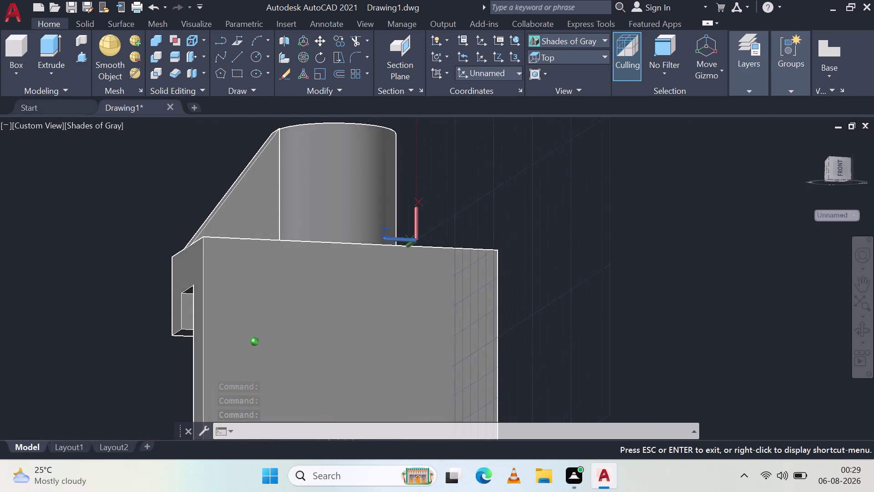
middle_drag(499, 262, 555, 317)
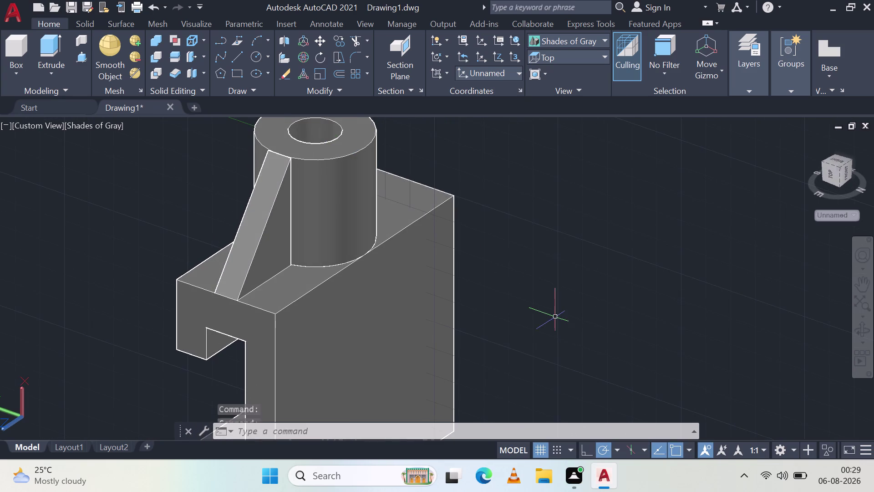
scroll(down, 3)
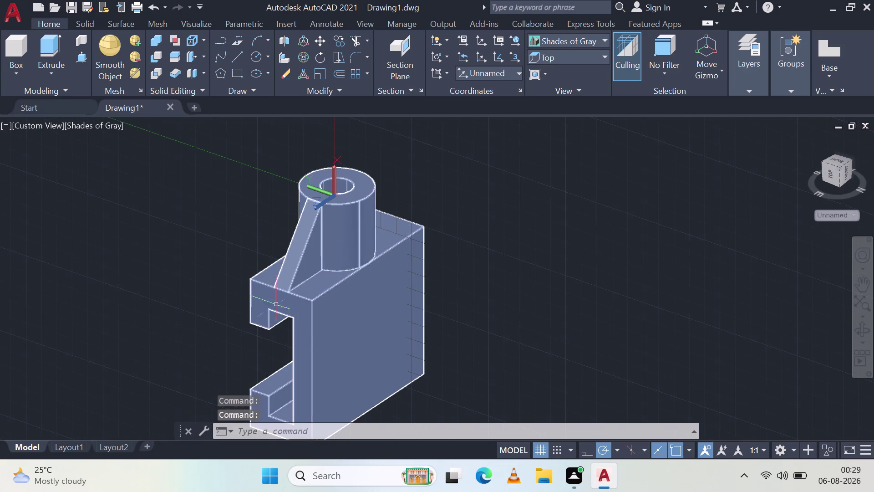
click(563, 38)
click(553, 78)
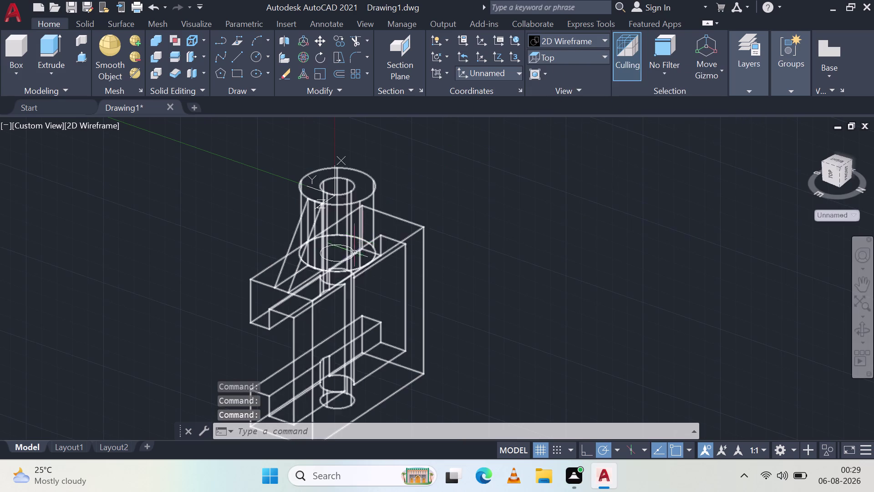
Orbit the wireframe to a front view and restore Shades of Gray shading.
middle_drag(427, 242, 305, 254)
middle_drag(306, 254, 297, 220)
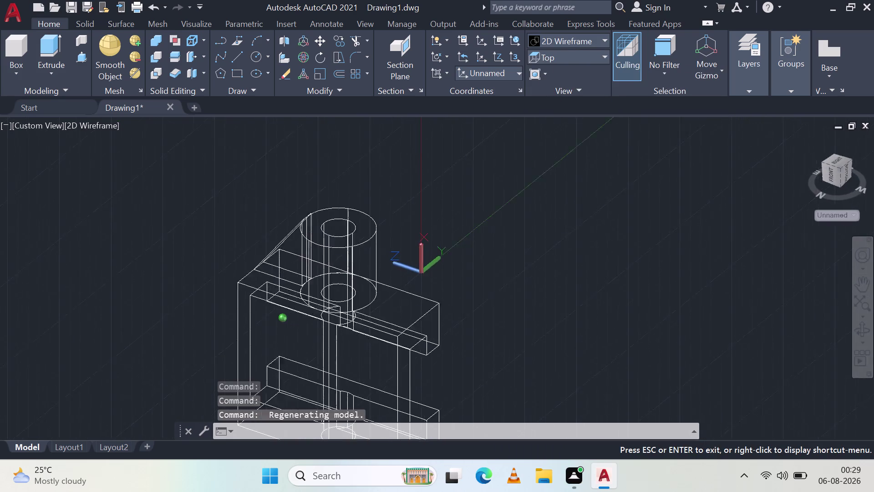
middle_drag(298, 219, 324, 178)
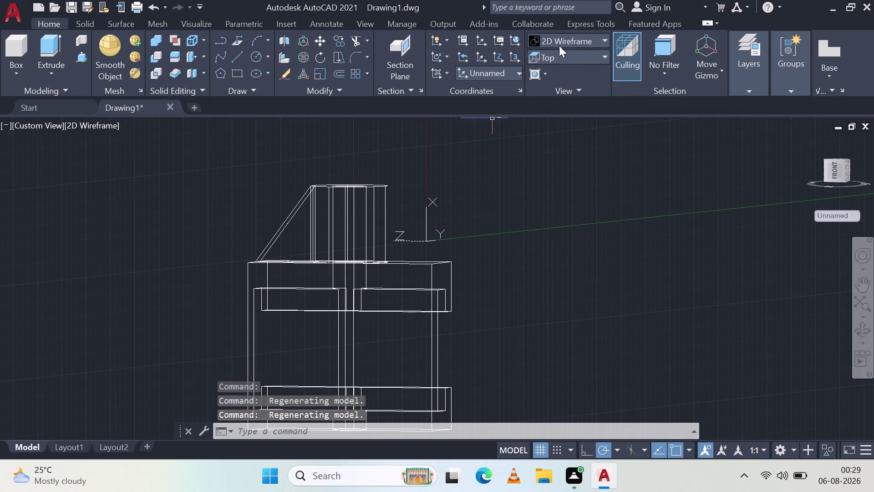
click(568, 40)
click(677, 134)
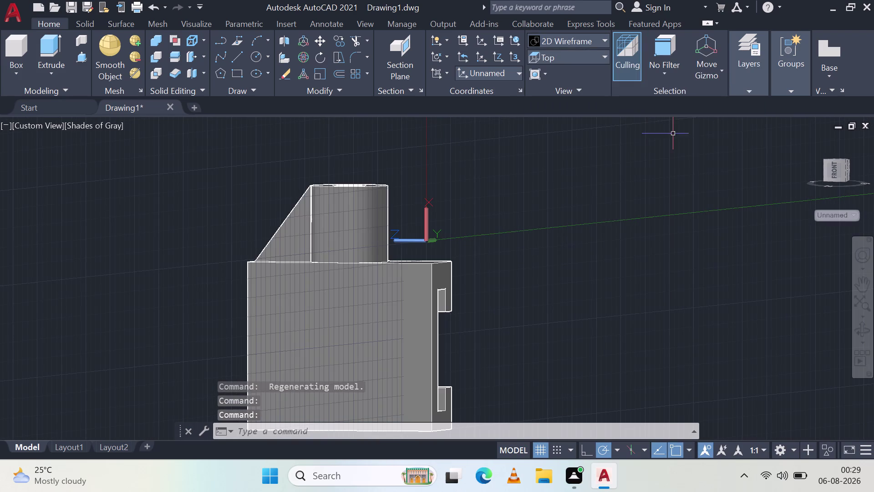
click(581, 51)
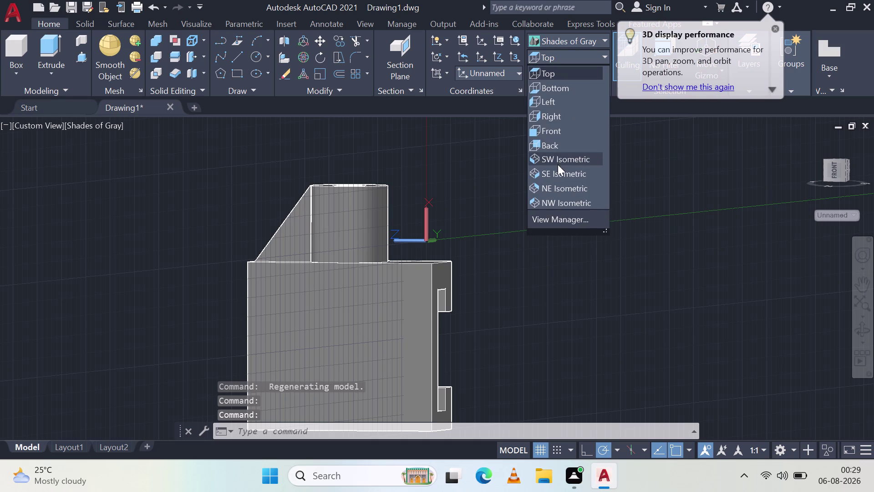
Try the SW, NW and NE Isometric views, keeping Shades of Gray.
click(563, 158)
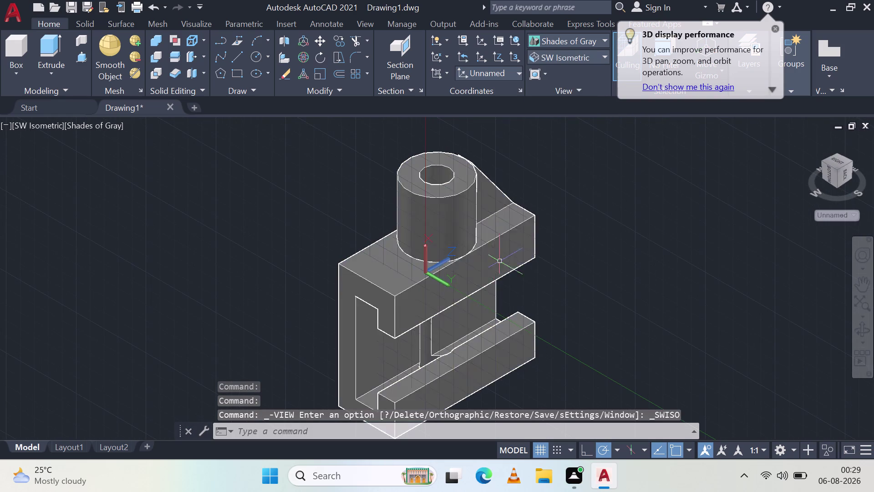
click(581, 54)
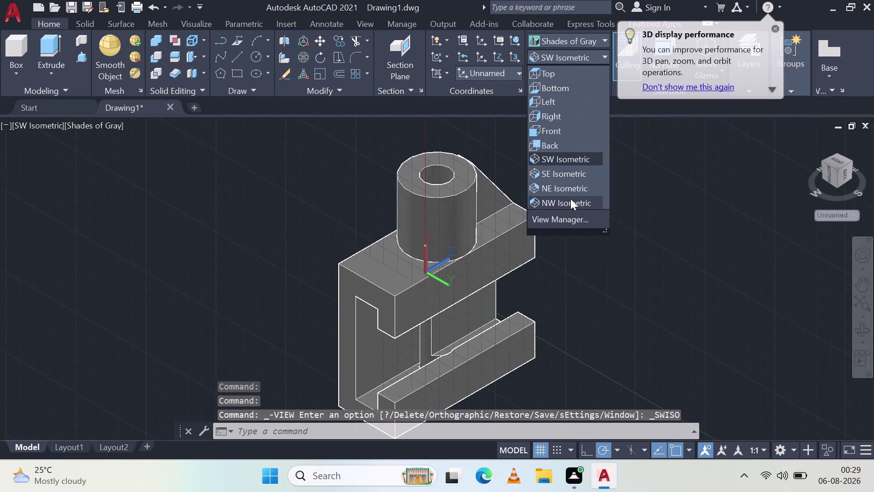
click(570, 199)
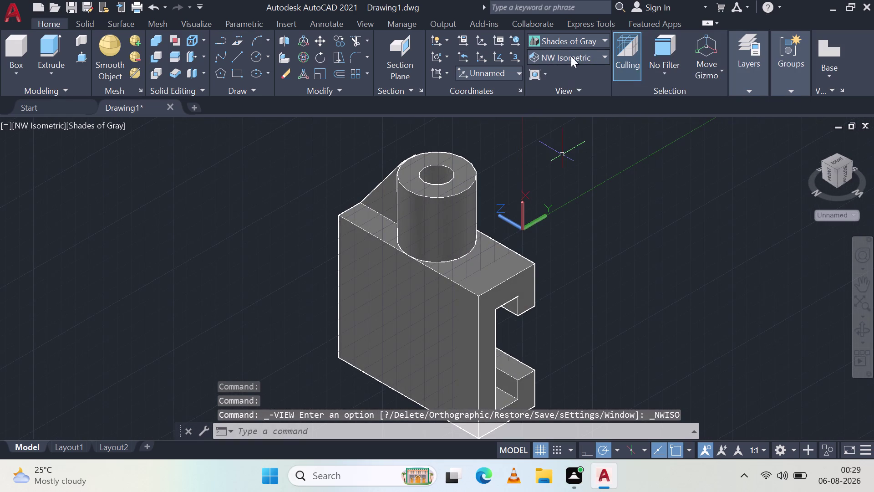
click(571, 54)
click(562, 181)
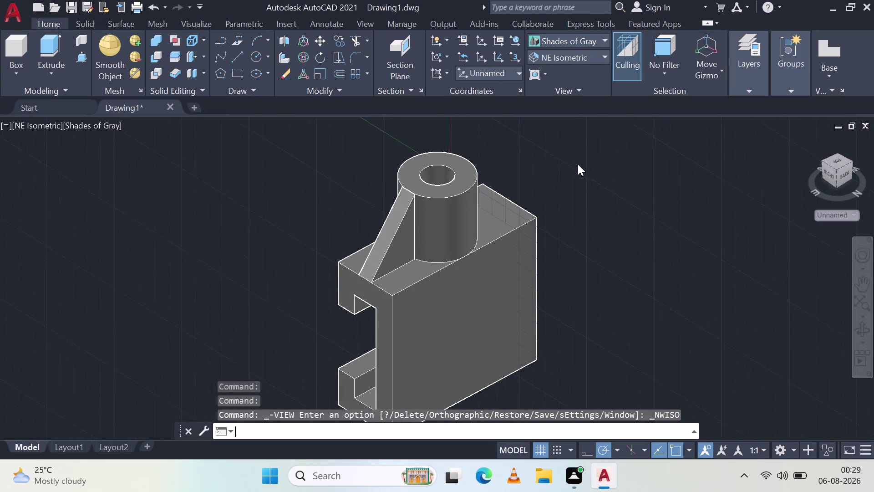
click(582, 41)
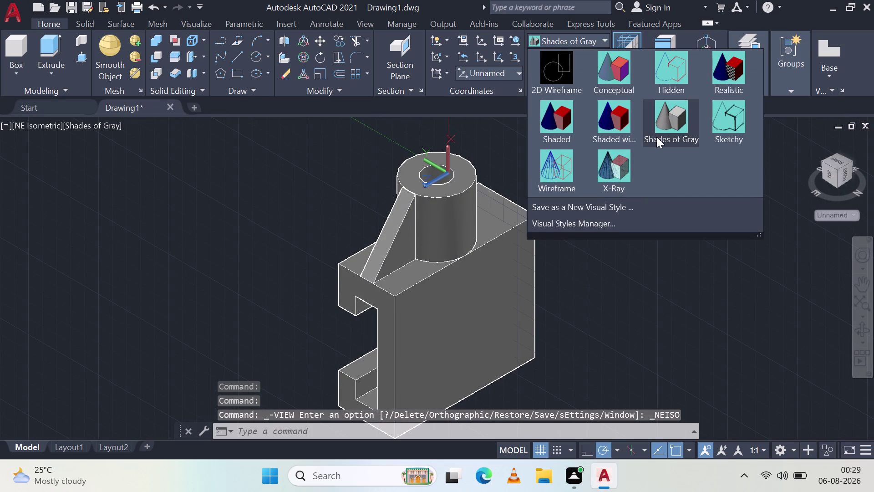
click(637, 293)
Cycle through the Right, Back and Left preset views.
click(587, 54)
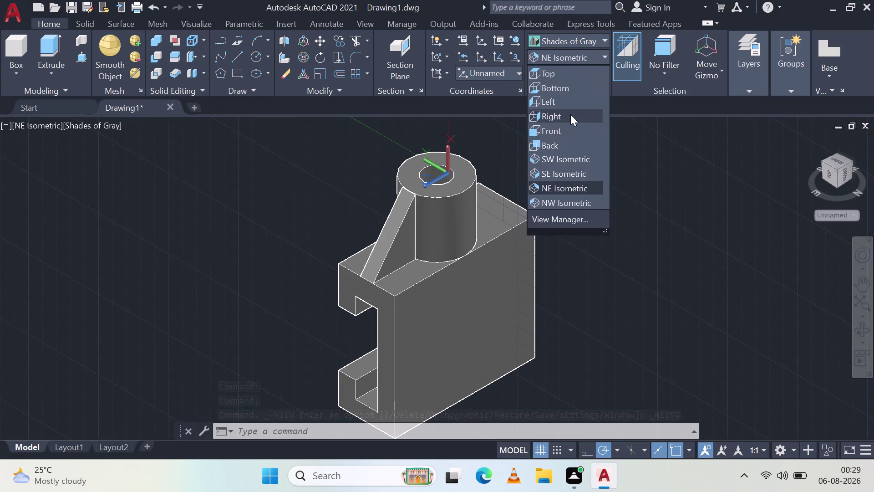
click(570, 112)
click(569, 58)
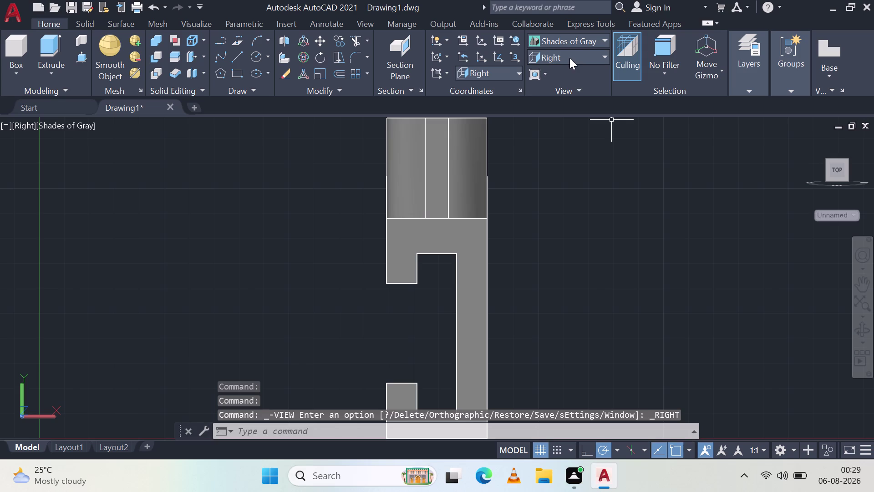
click(570, 55)
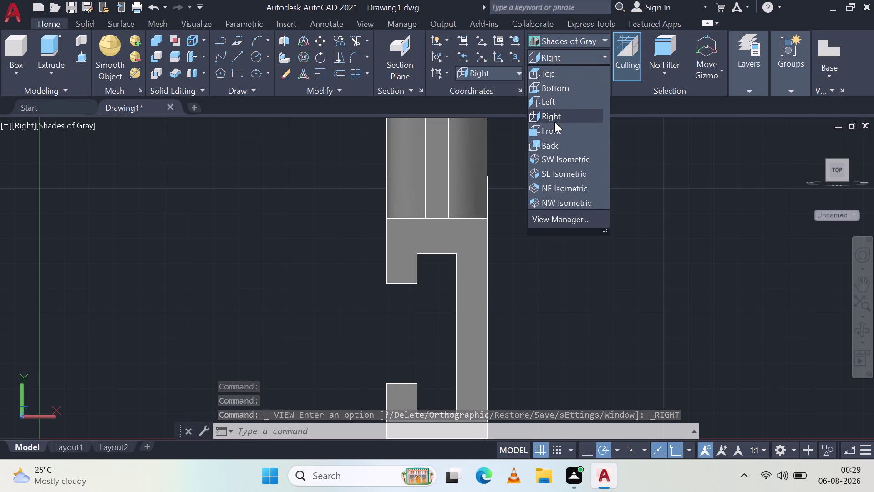
click(559, 141)
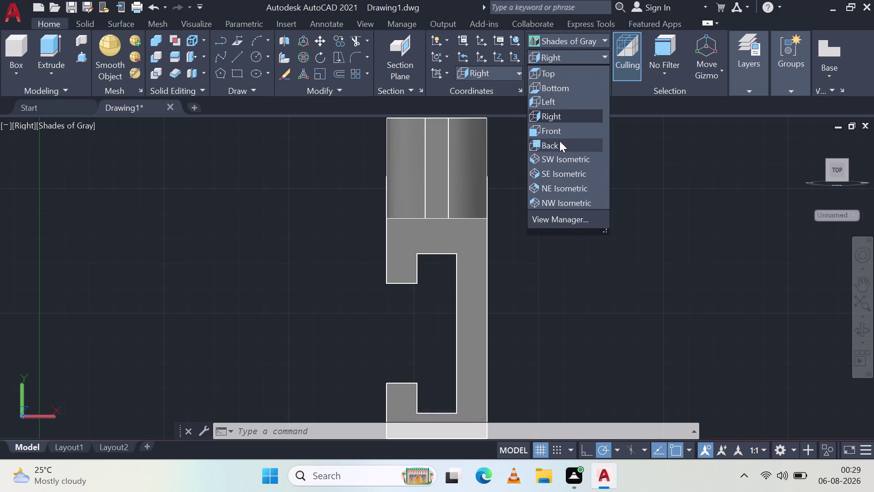
click(568, 57)
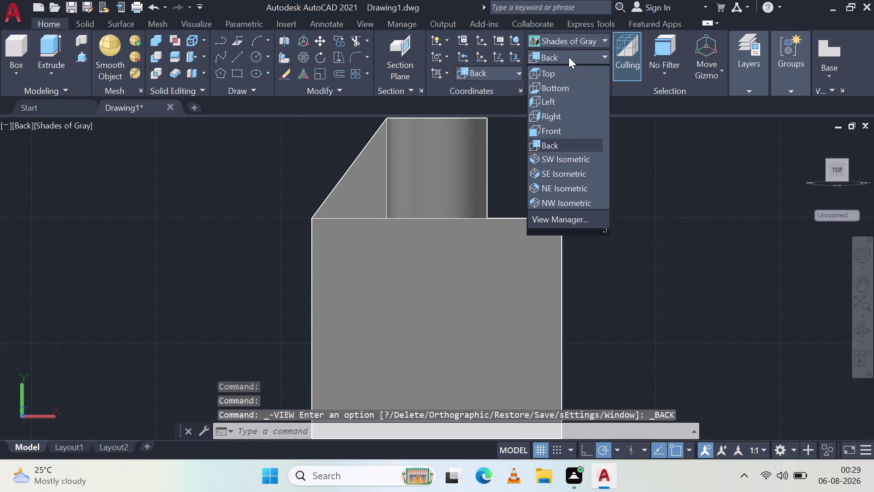
click(565, 102)
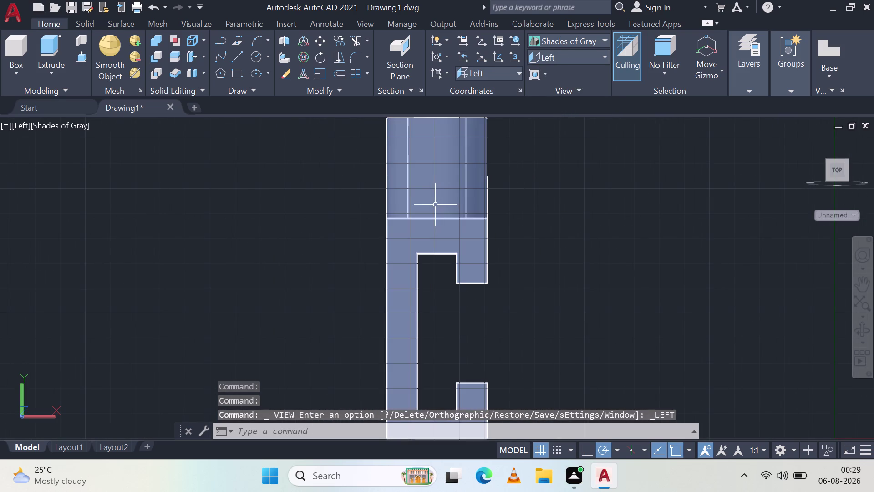
Orbit the model, then settle on the Back preset view.
middle_drag(388, 187, 517, 236)
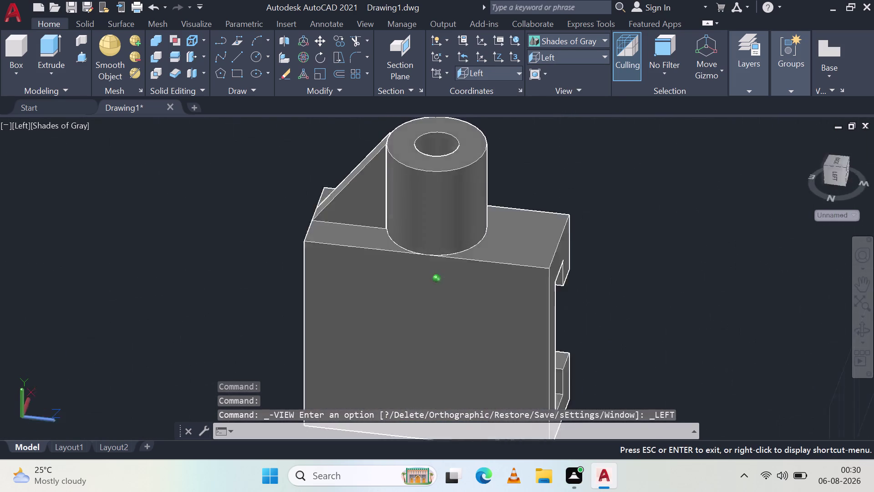
middle_drag(517, 237, 529, 182)
click(551, 60)
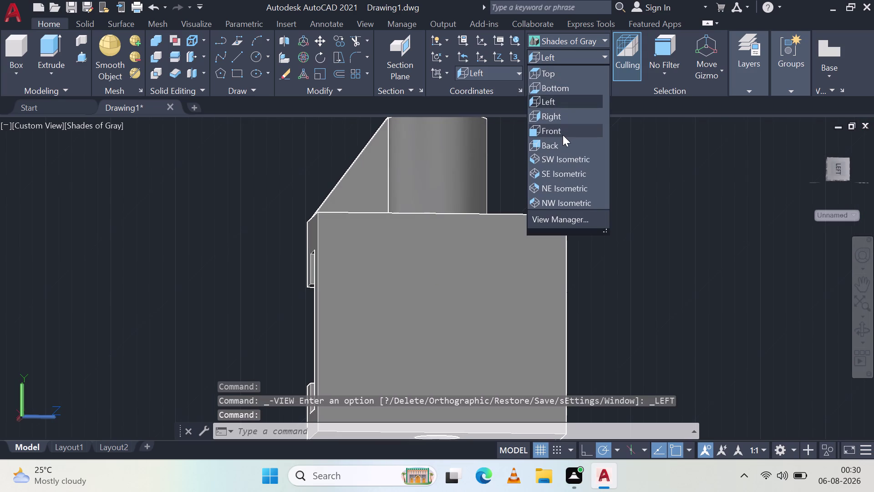
click(562, 140)
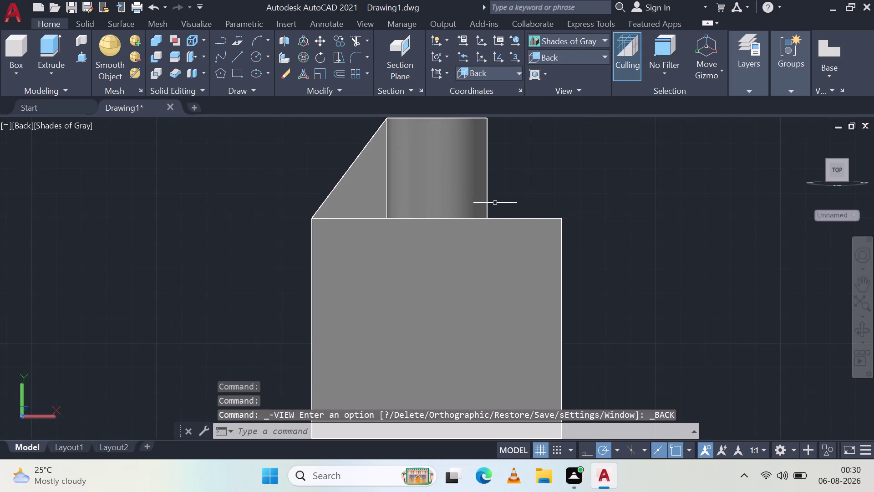
middle_drag(466, 163, 479, 184)
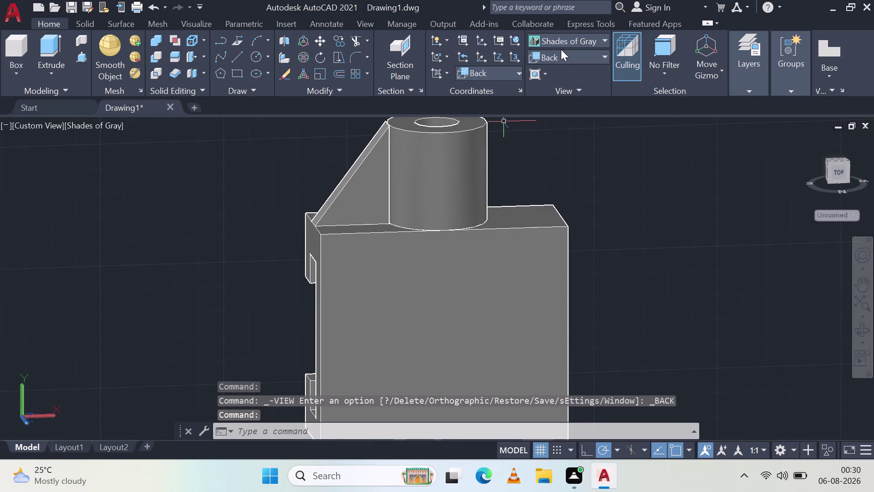
click(561, 49)
click(562, 55)
click(572, 144)
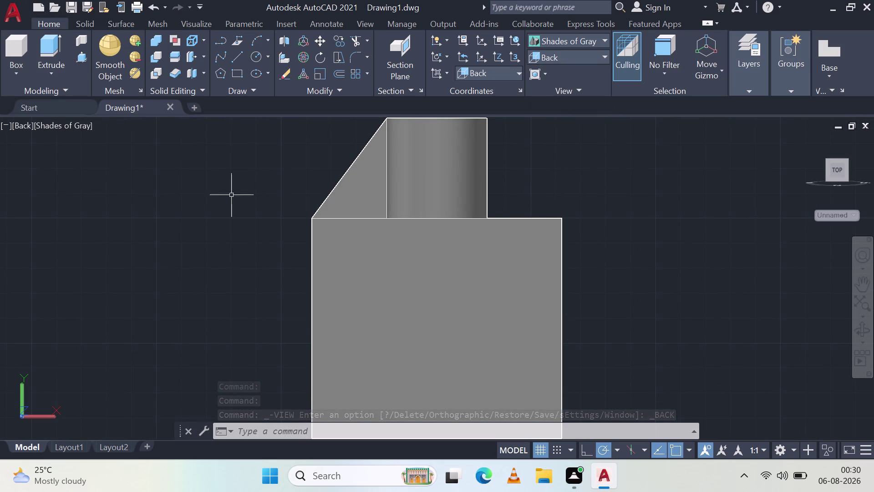
click(235, 58)
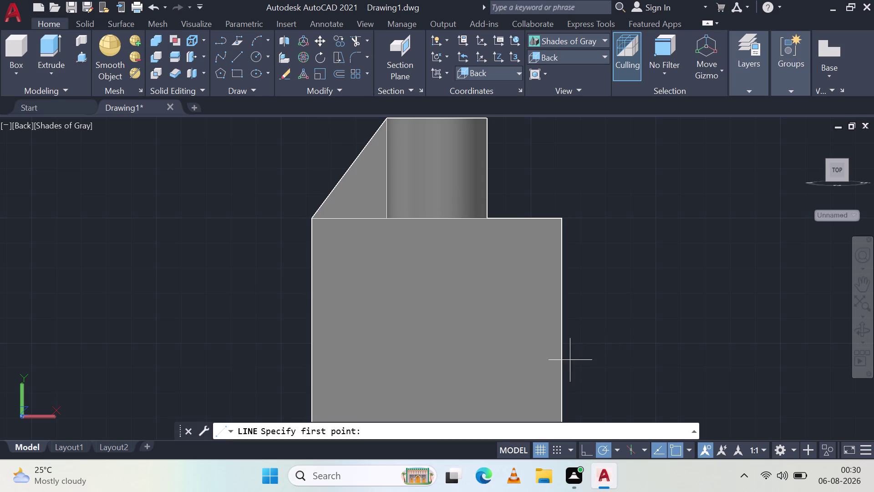
Draw a 50-unit horizontal line from the block's right edge.
click(562, 333)
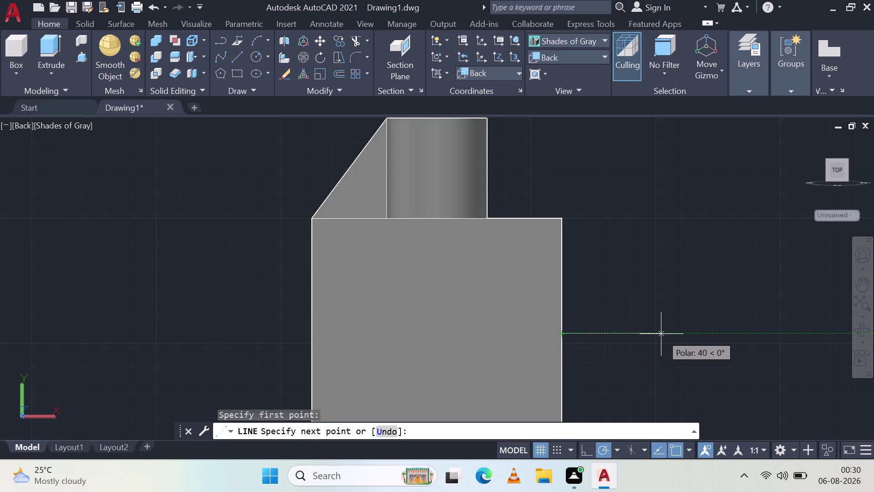
text(50)
key(Return)
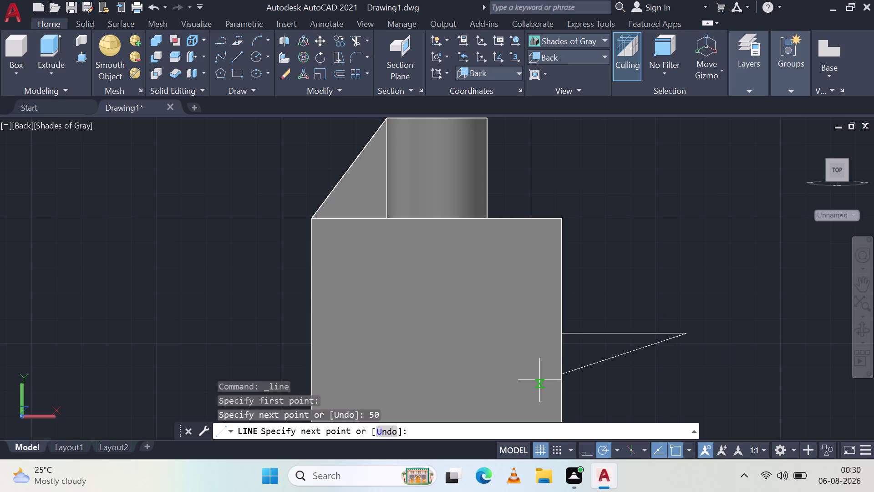
key(Escape)
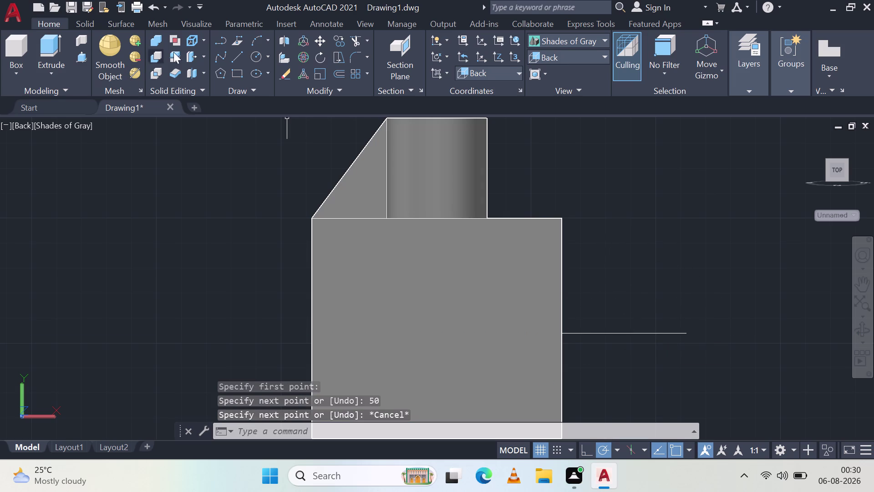
Draw a 40-unit vertical line upward from the horizontal line.
click(241, 58)
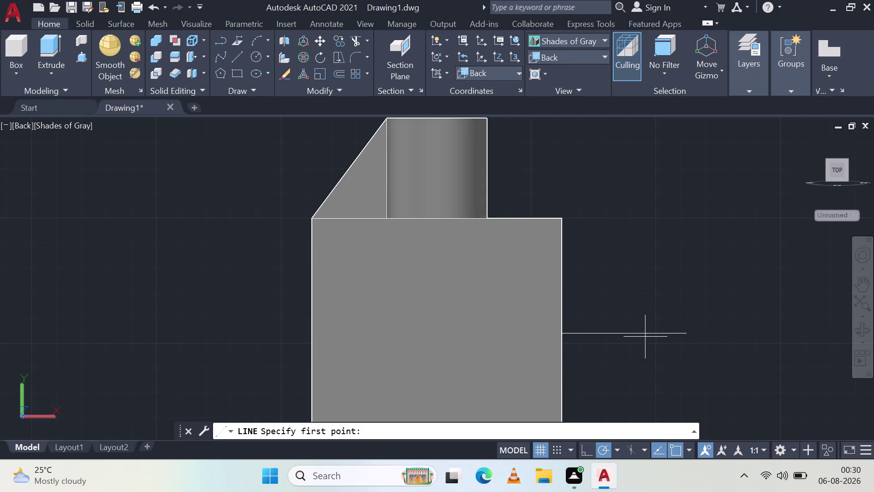
click(625, 337)
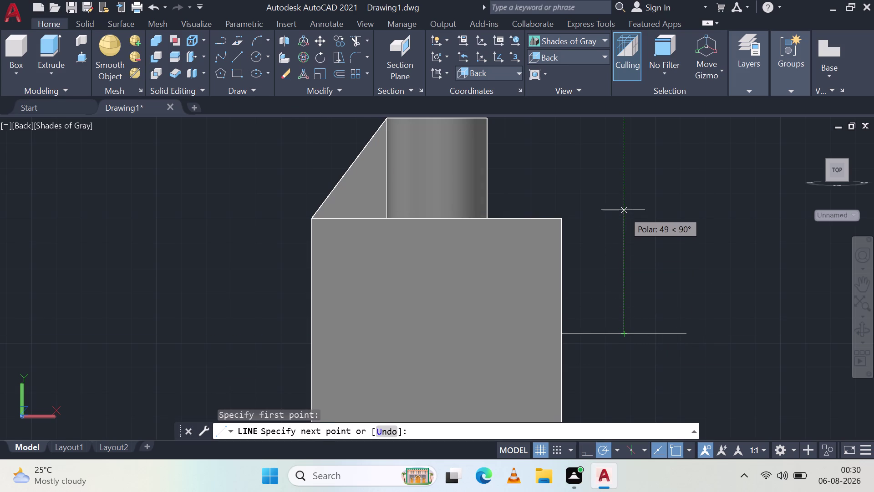
text(40)
key(Return)
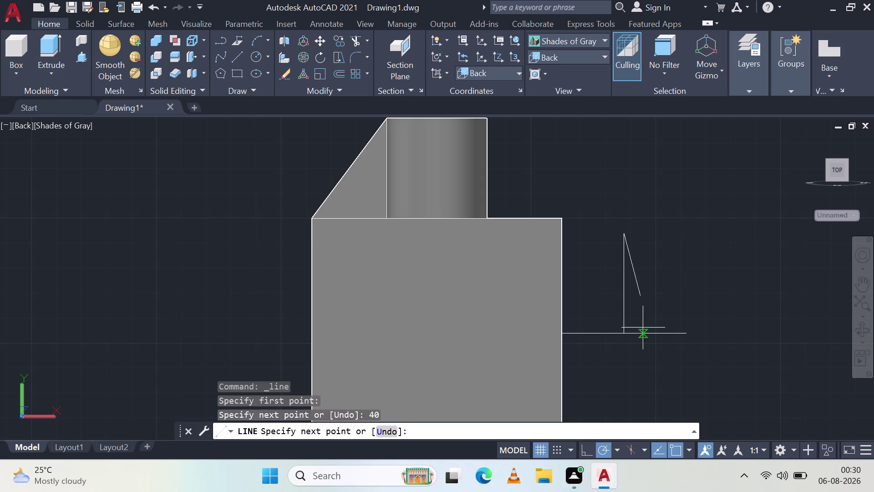
scroll(down, 3)
middle_drag(619, 379, 628, 300)
key(Escape)
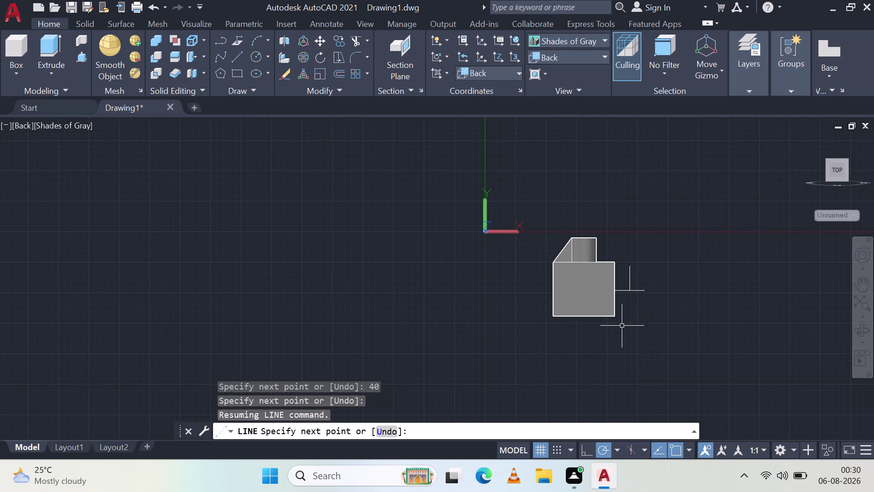
scroll(up, 3)
Draw a 40-unit vertical line downward from the crossing point.
key(space)
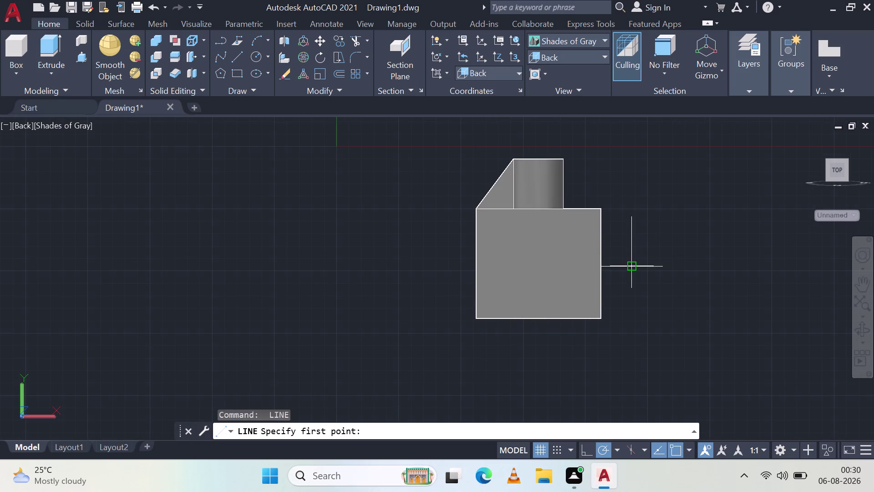
click(630, 265)
text(4)
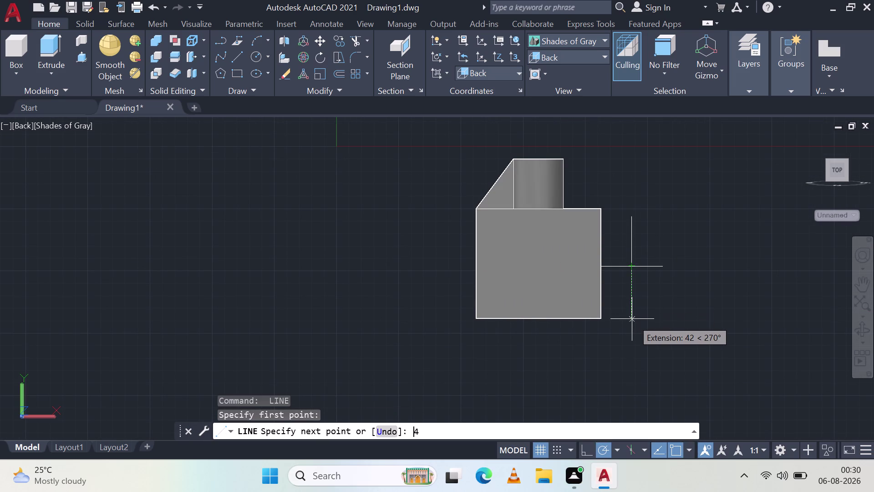
text(0)
key(Return)
key(Escape)
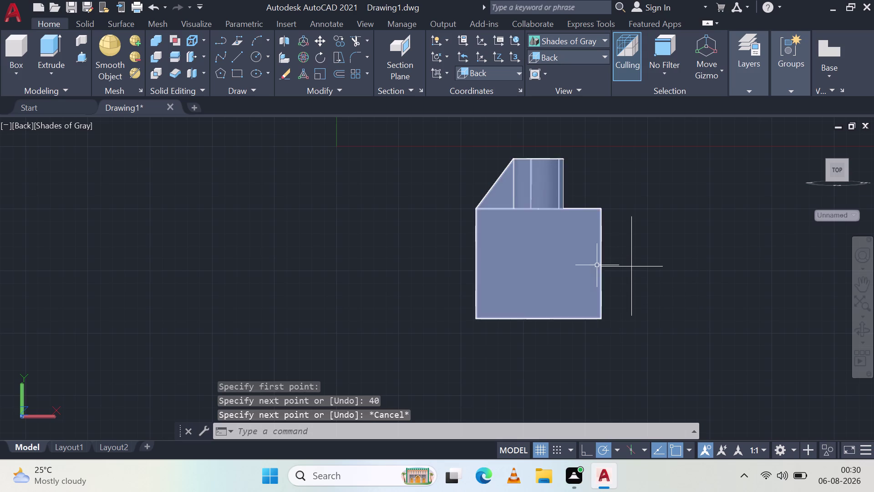
scroll(up, 3)
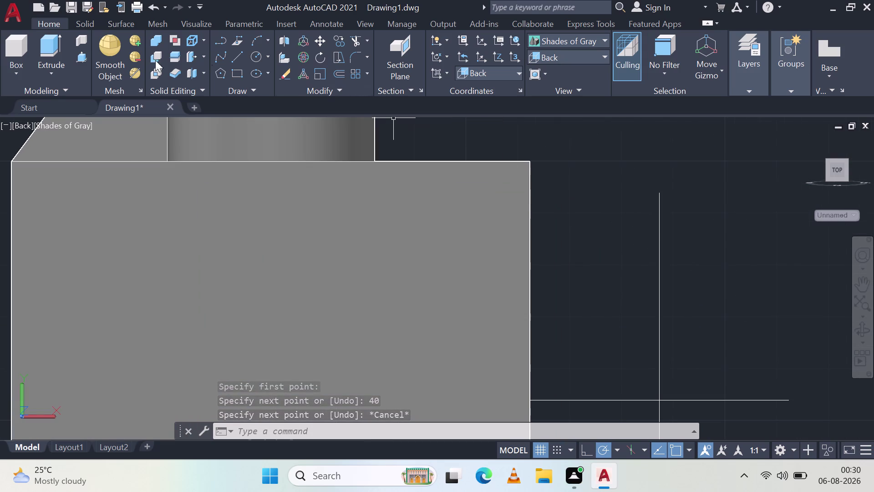
Move the horizontal line up to the top end of the vertical line.
click(632, 398)
click(626, 416)
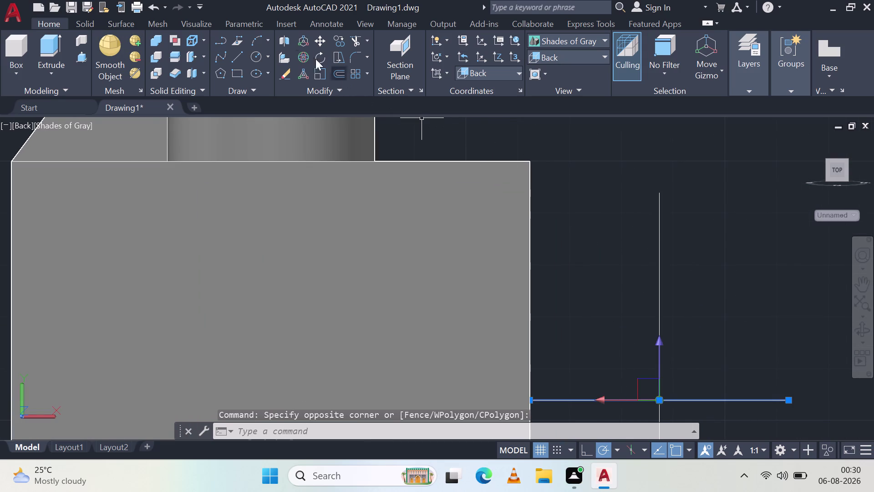
click(323, 43)
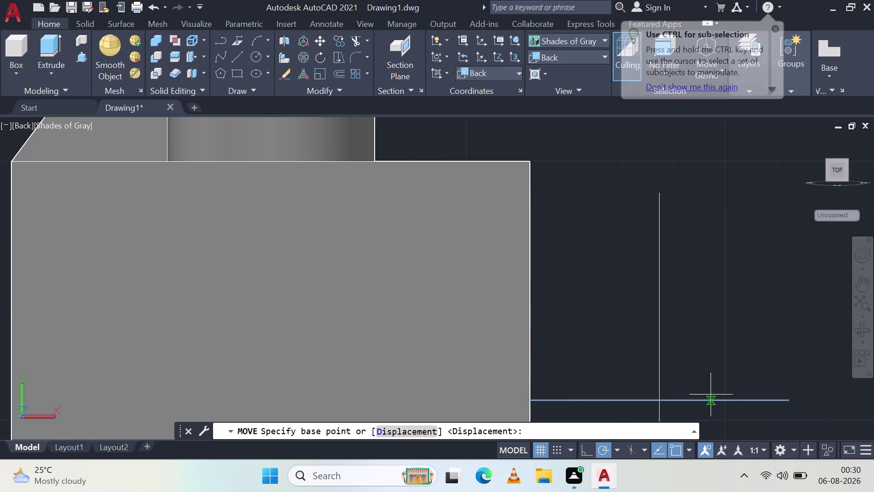
click(660, 400)
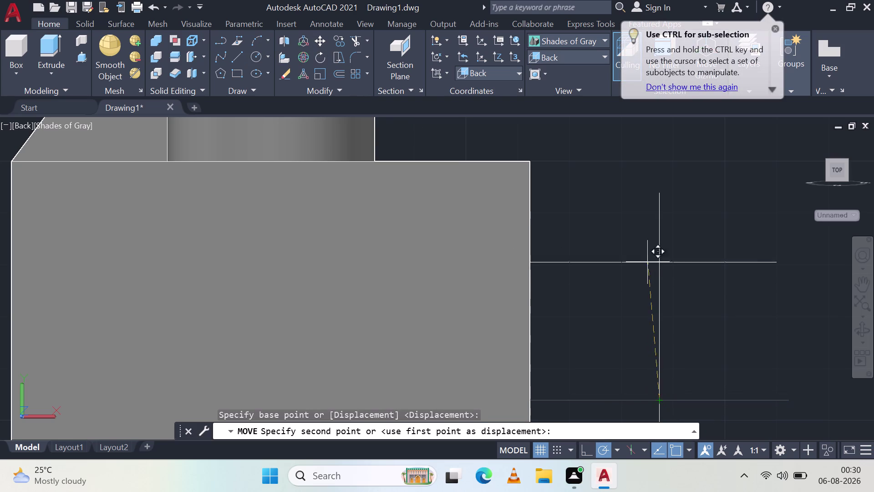
click(663, 192)
key(Escape)
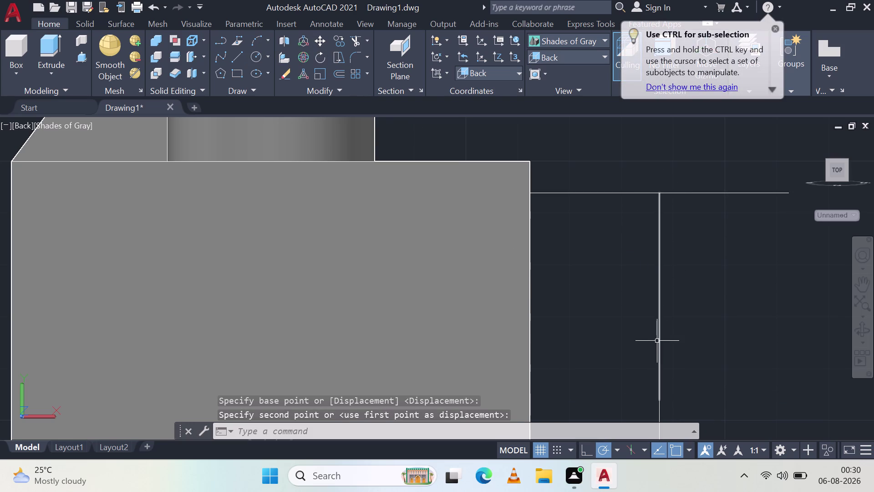
scroll(down, 3)
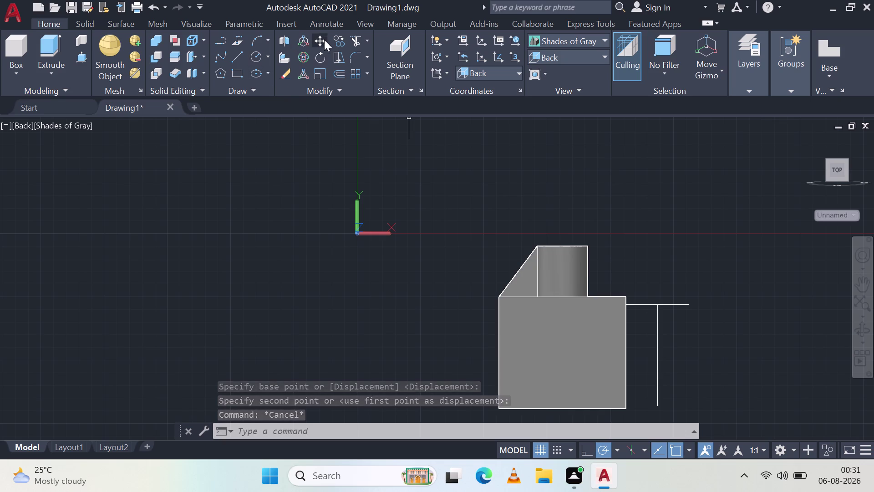
Copy the top horizontal line down to the vertical line's bottom end.
click(335, 43)
drag(717, 351, 707, 337)
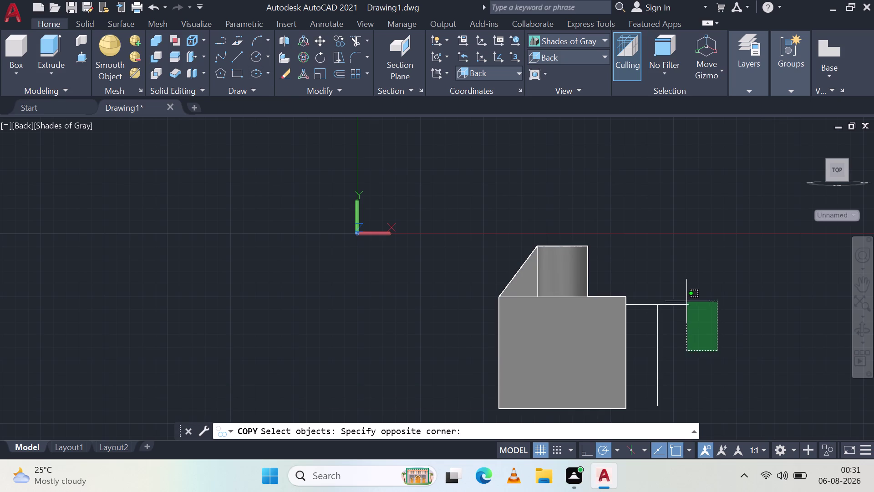
click(685, 273)
key(space)
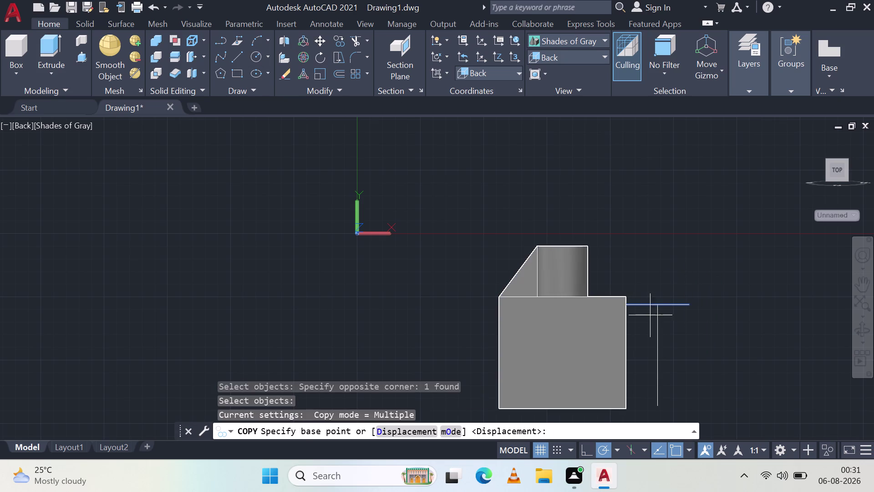
scroll(up, 3)
click(646, 289)
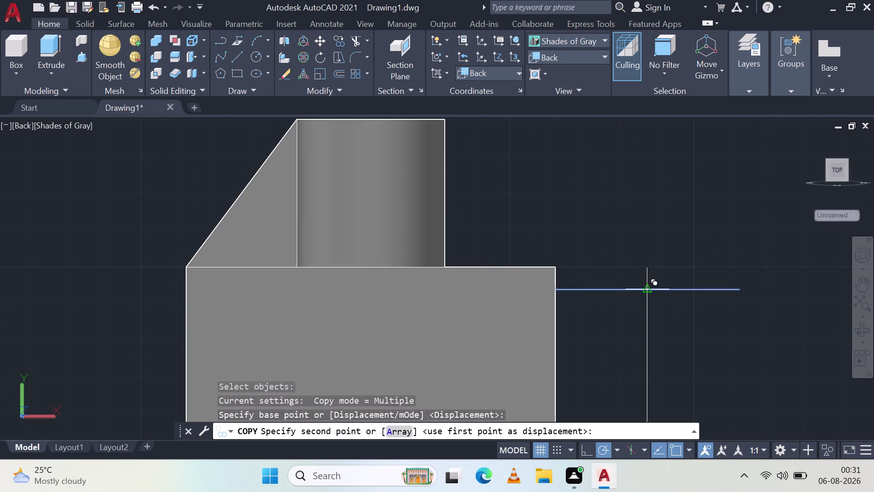
scroll(down, 3)
middle_drag(653, 349, 657, 282)
scroll(up, 3)
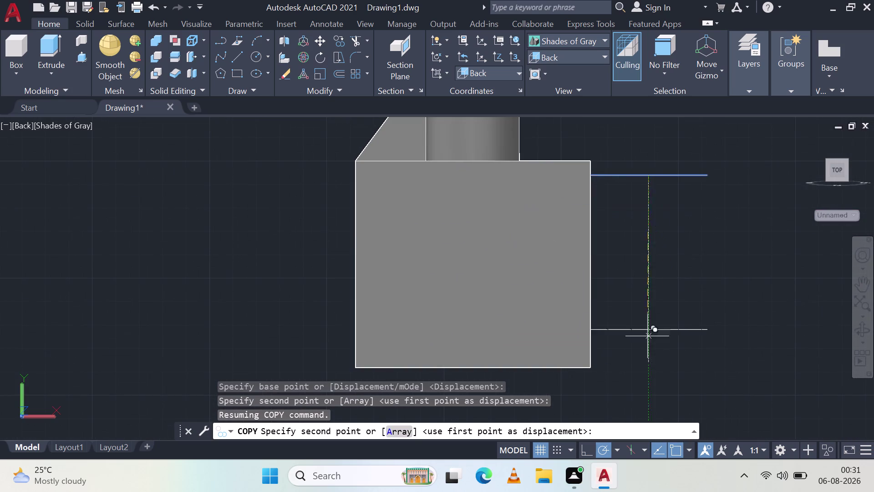
click(651, 362)
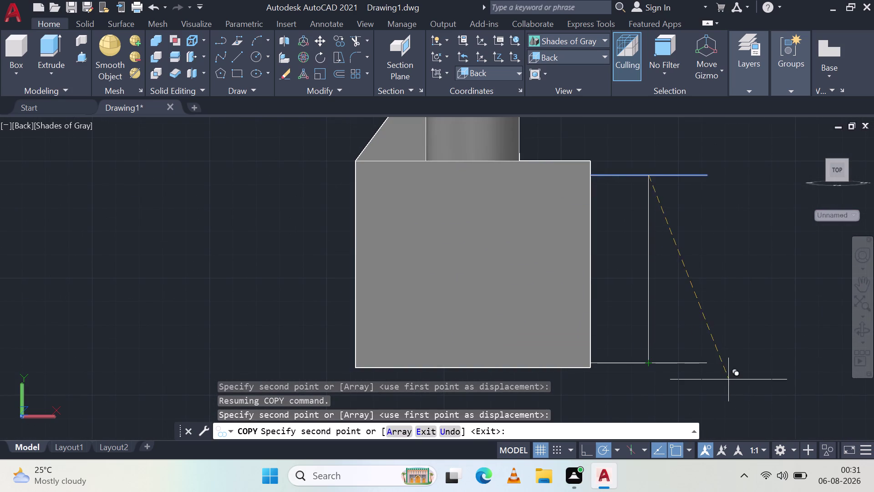
key(Escape)
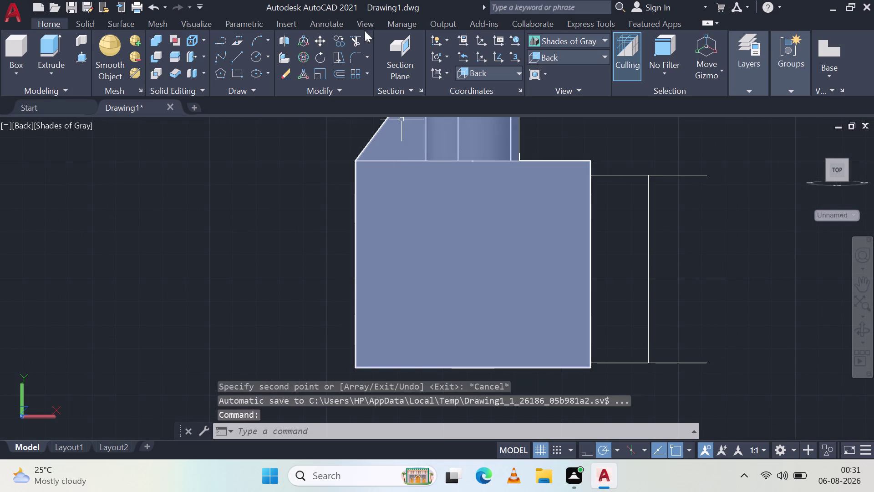
Open the Circle options flyout and dismiss it without drawing anything.
click(265, 57)
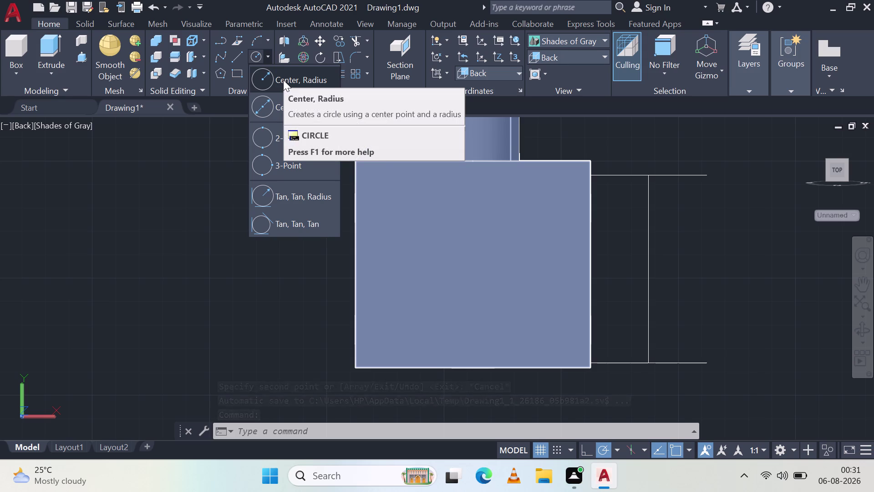
scroll(down, 3)
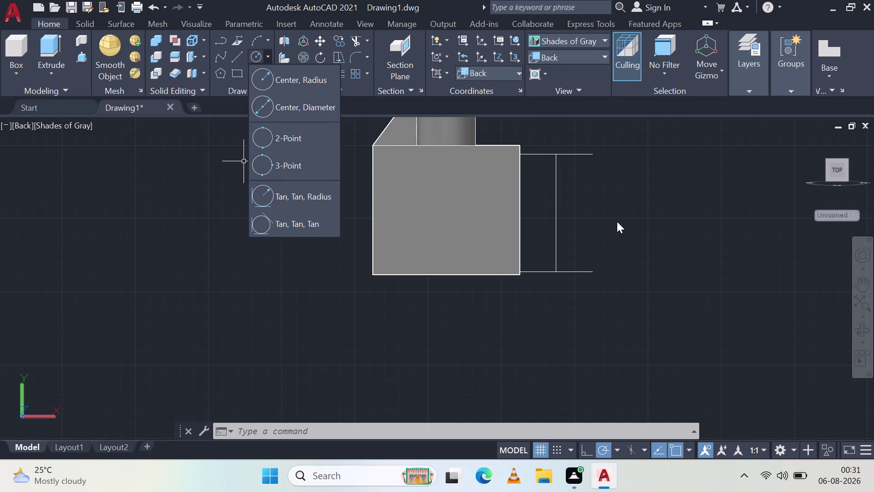
key(Escape)
key(Escape)
key(Escape)
scroll(down, 3)
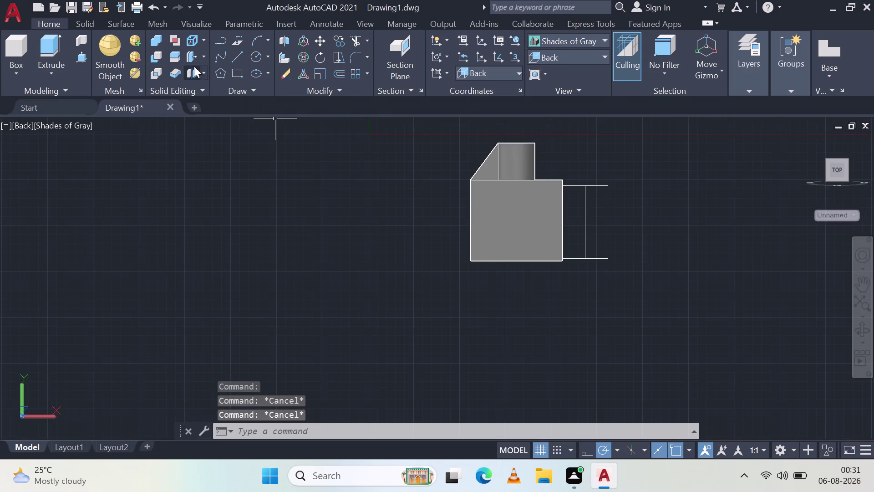
Draw a 50-unit horizontal base line in open space right of the bracket.
click(231, 55)
middle_drag(656, 221, 413, 214)
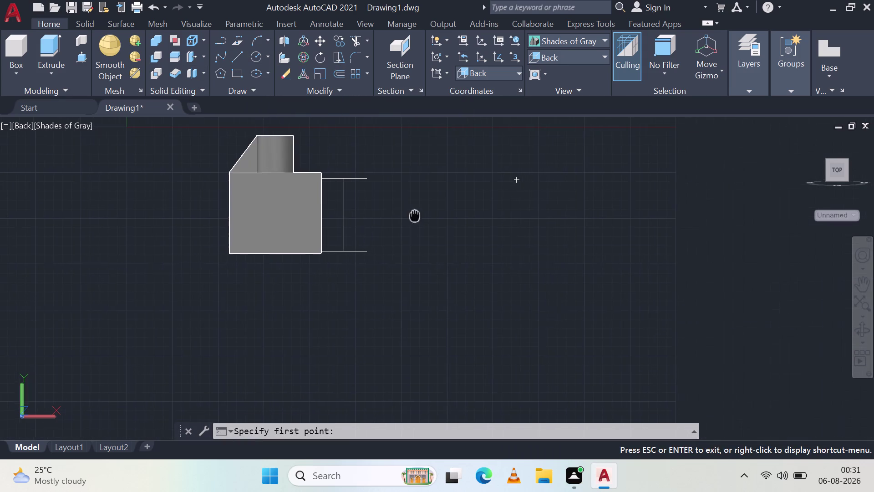
middle_drag(414, 213, 412, 213)
click(429, 256)
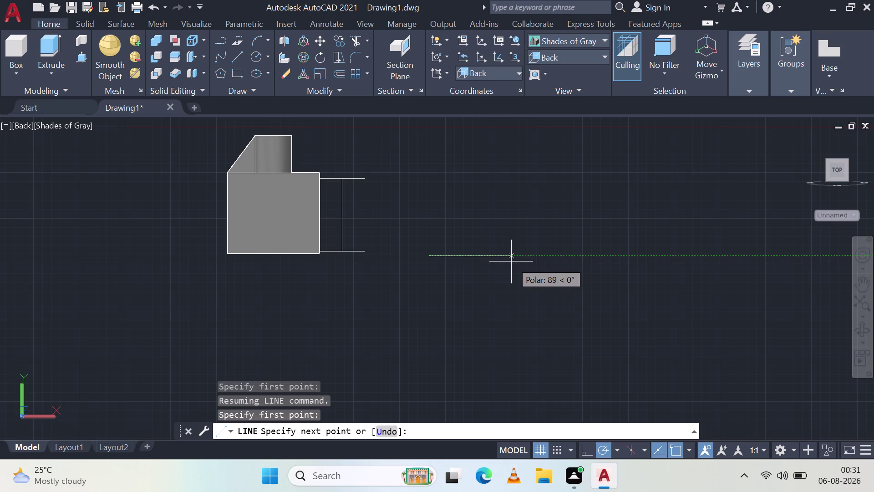
key(5)
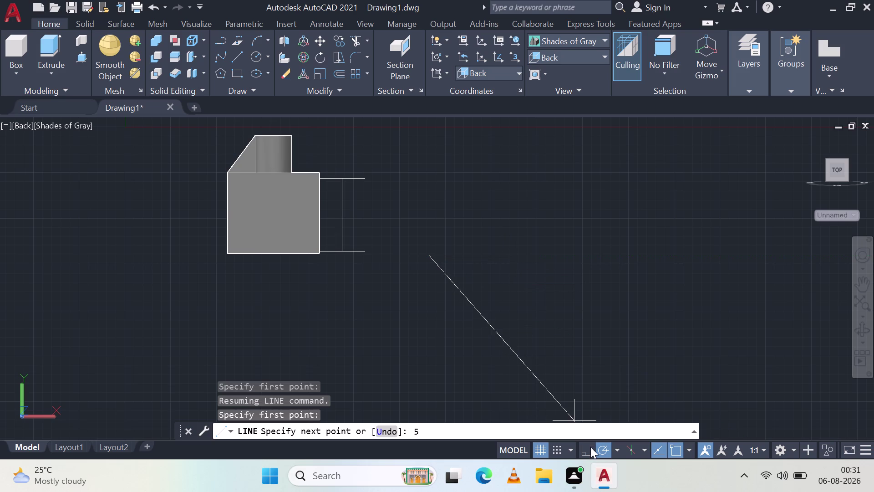
click(590, 447)
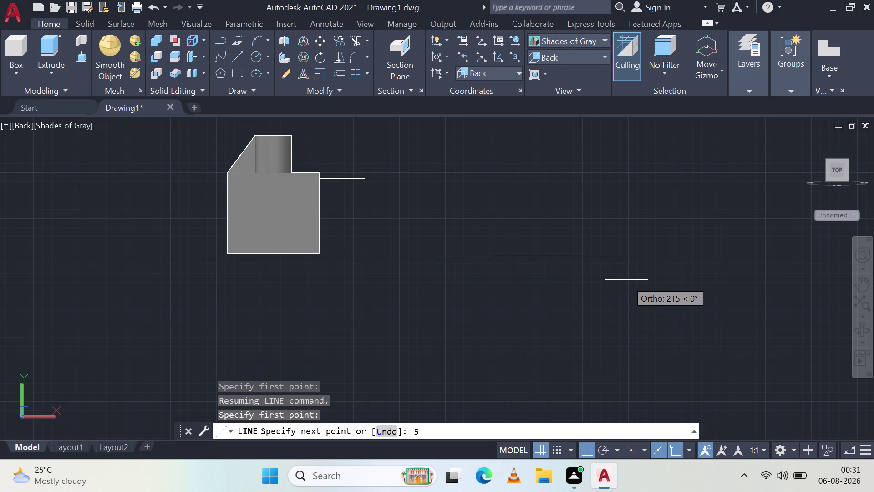
text(0)
key(space)
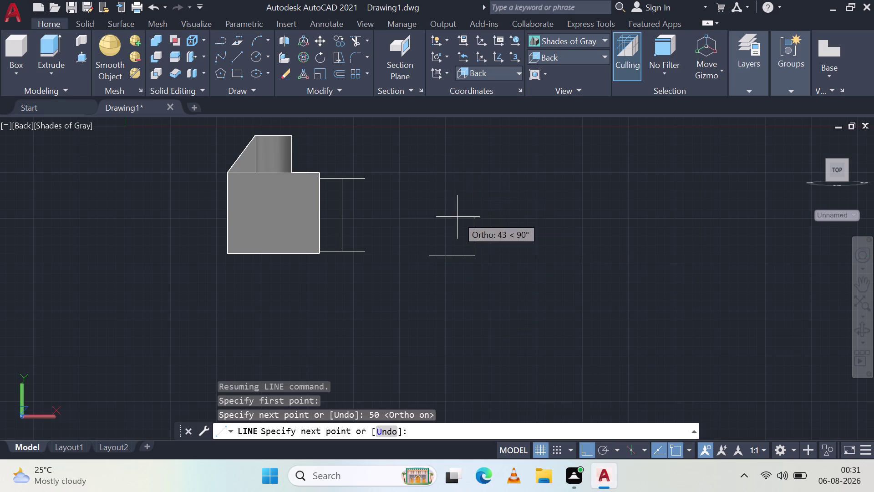
key(Escape)
Draw an 80-unit upright from the base line's midpoint, plus a 25-unit top-left line.
click(237, 59)
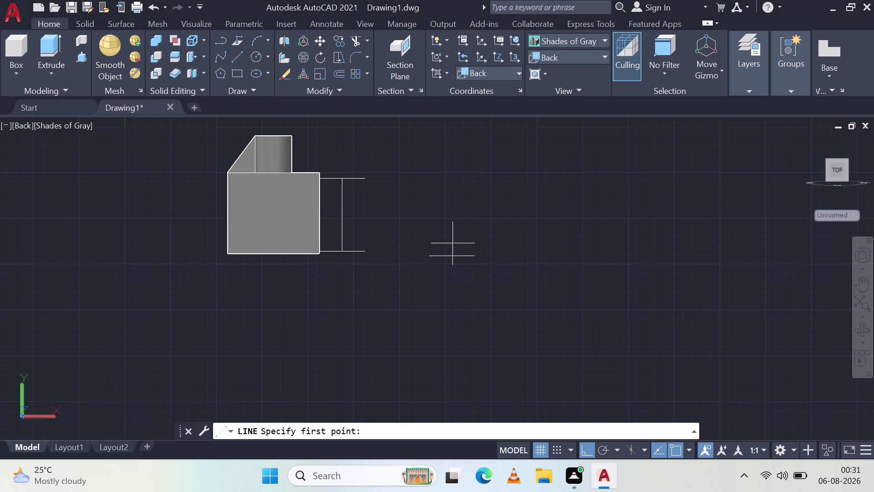
click(455, 258)
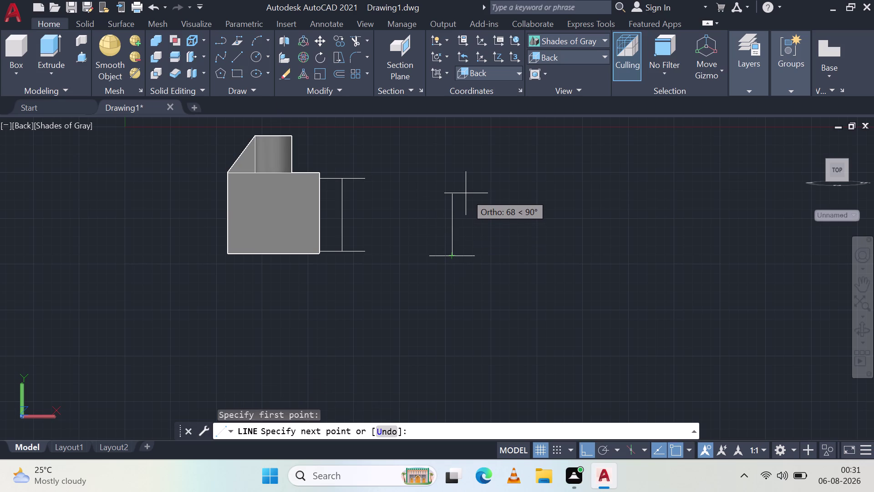
text(80)
key(space)
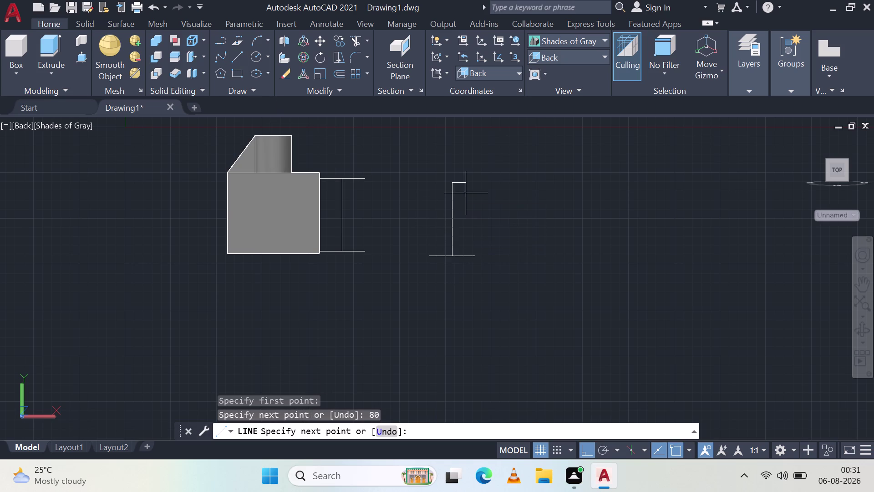
text(25)
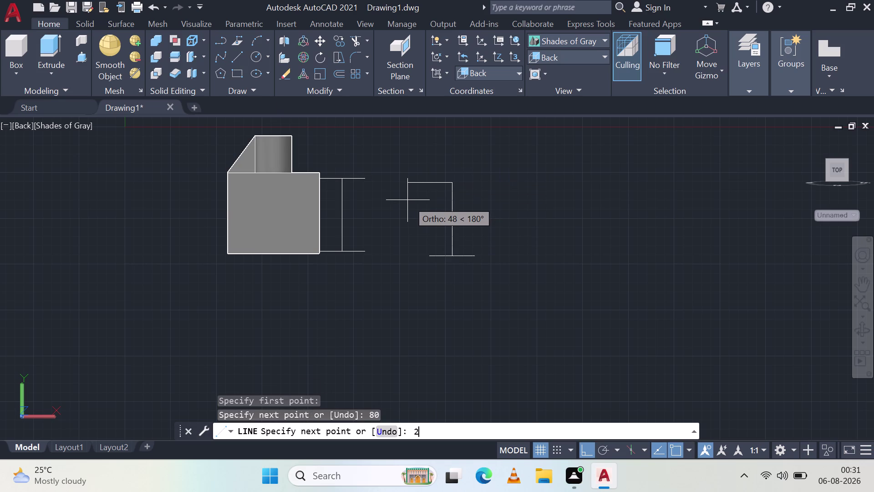
key(space)
key(Escape)
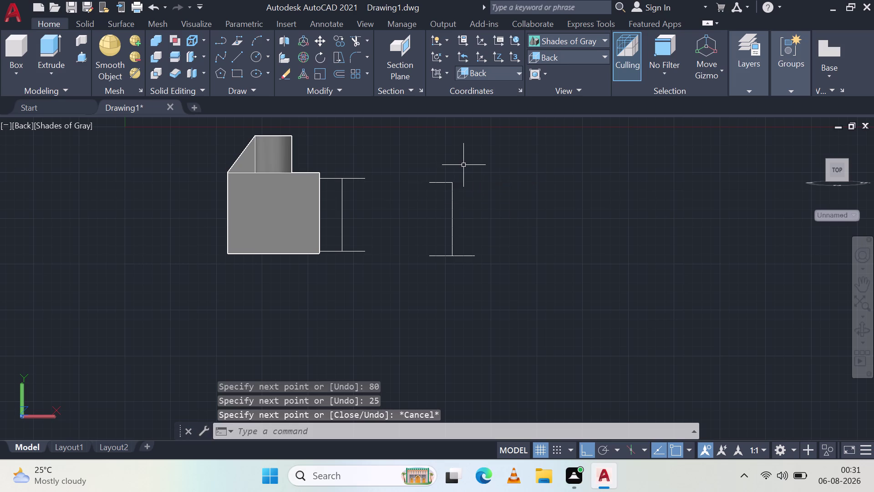
Add a 25-unit line rightward from the upright's top end.
key(space)
click(456, 182)
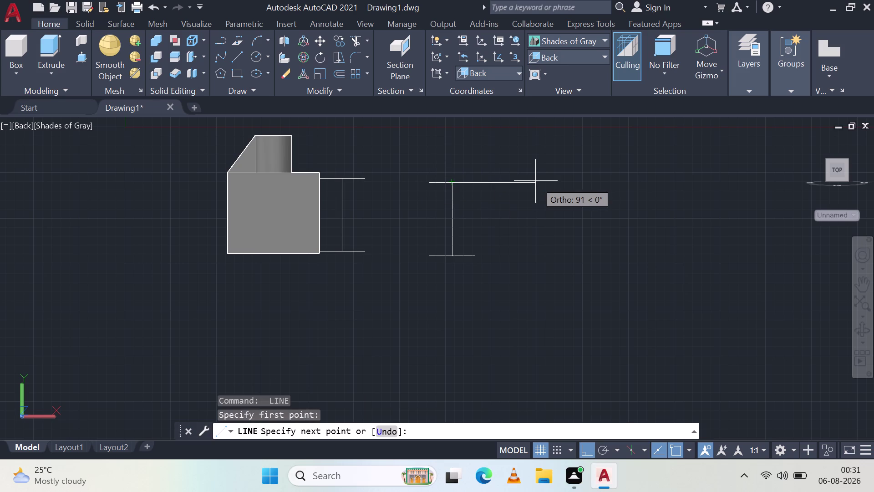
text(25)
key(space)
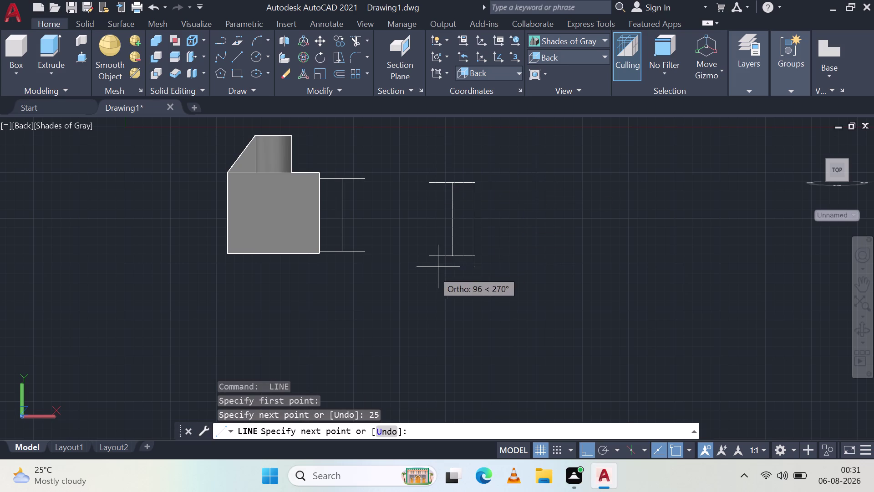
key(Escape)
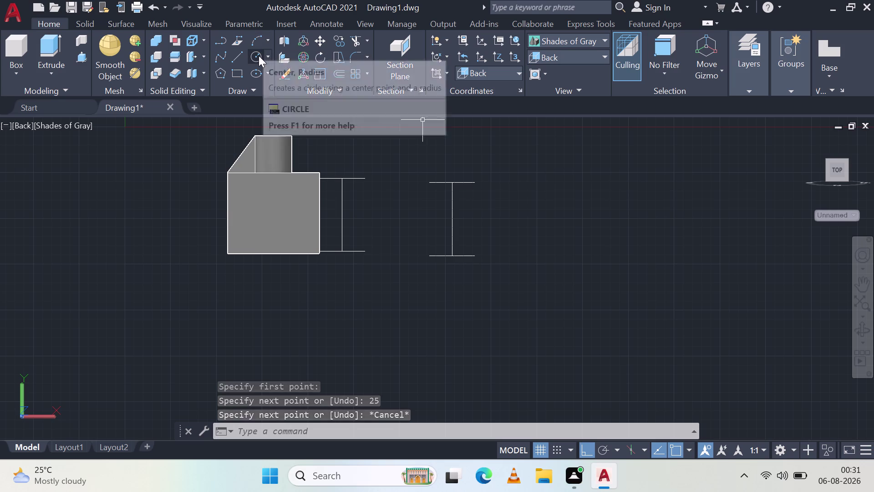
Draw a radius-25 circle centred on the upright line's top end.
click(258, 56)
click(456, 186)
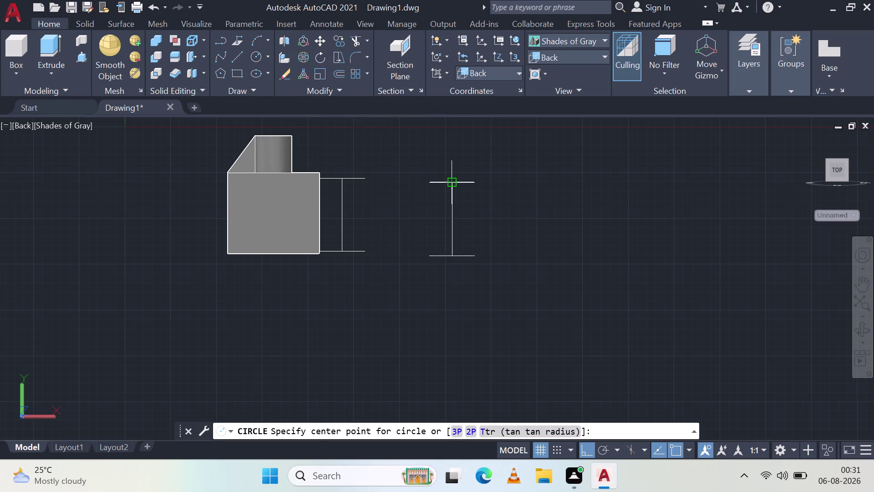
click(430, 184)
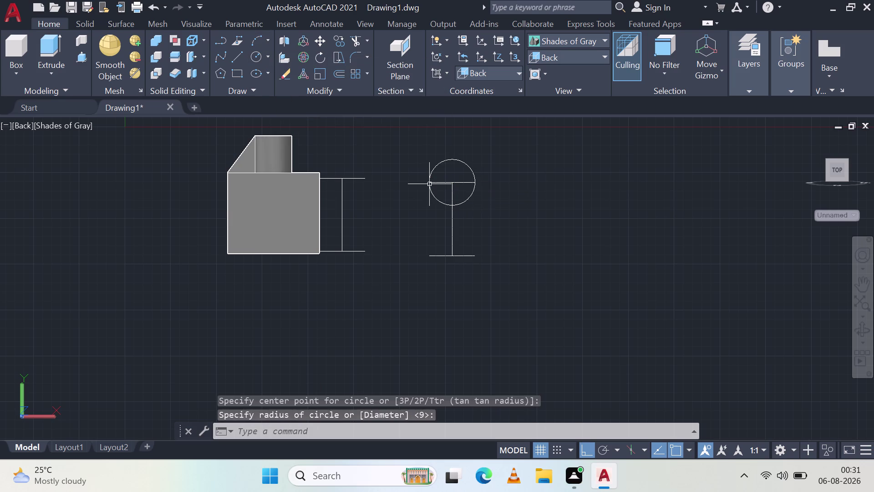
key(Escape)
key(d)
key(i)
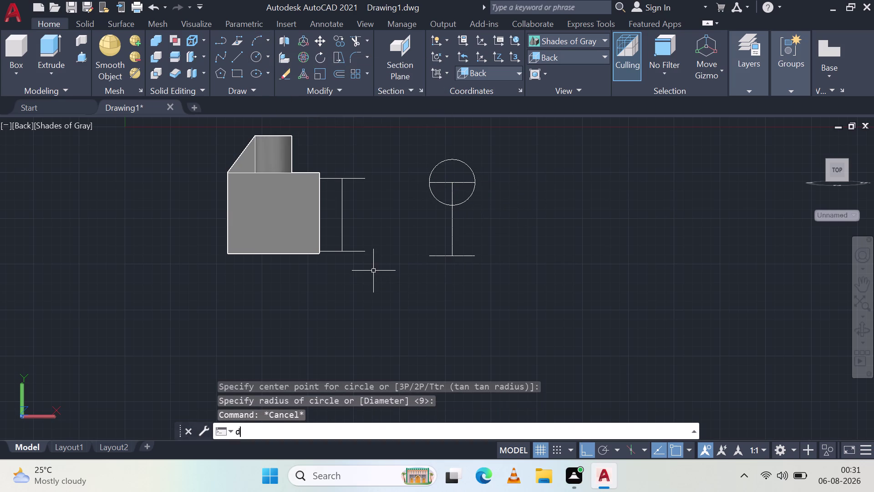
Add a radius dimension to the R25 circle.
key(m)
key(r)
key(a)
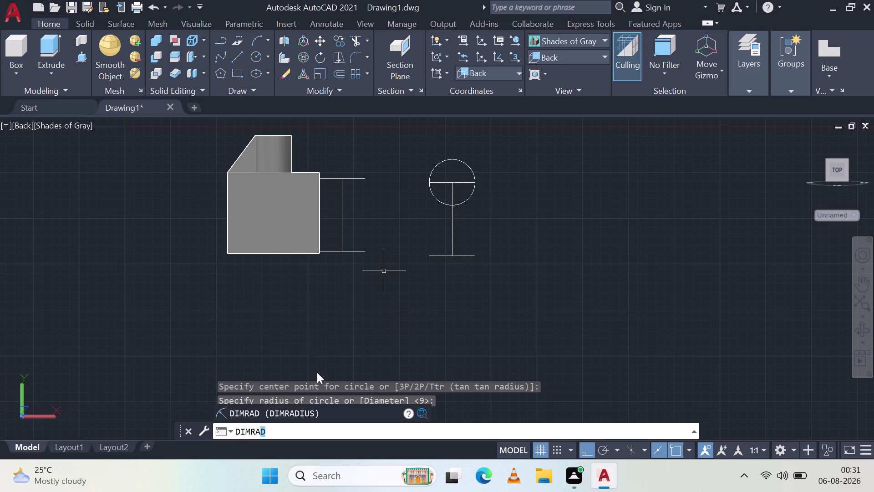
click(293, 411)
click(471, 169)
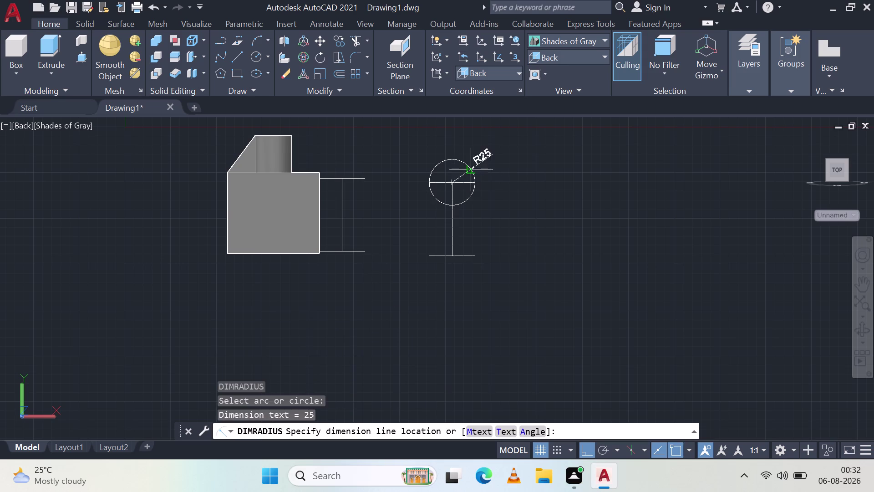
scroll(up, 3)
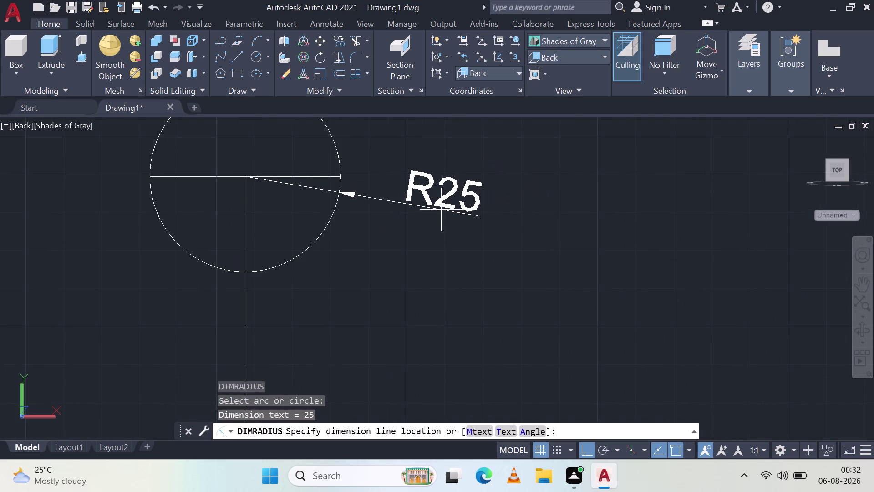
click(449, 195)
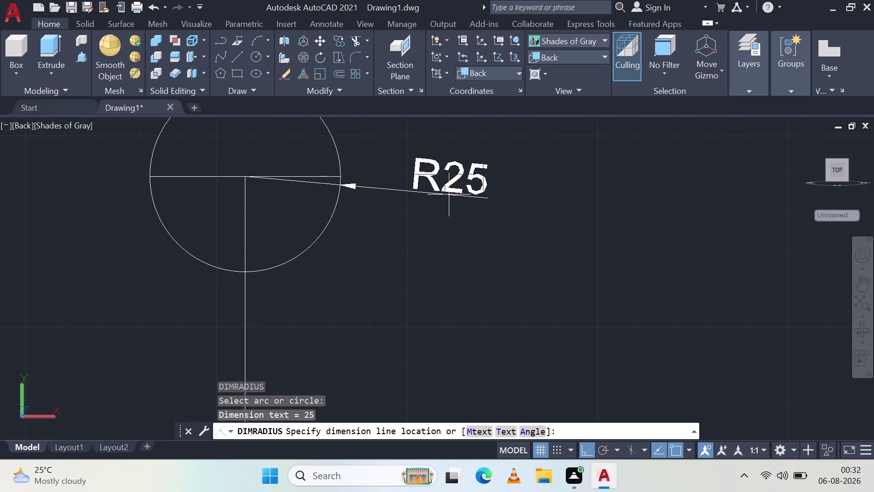
click(254, 55)
Draw a concentric inner circle of radius 12.5.
click(245, 180)
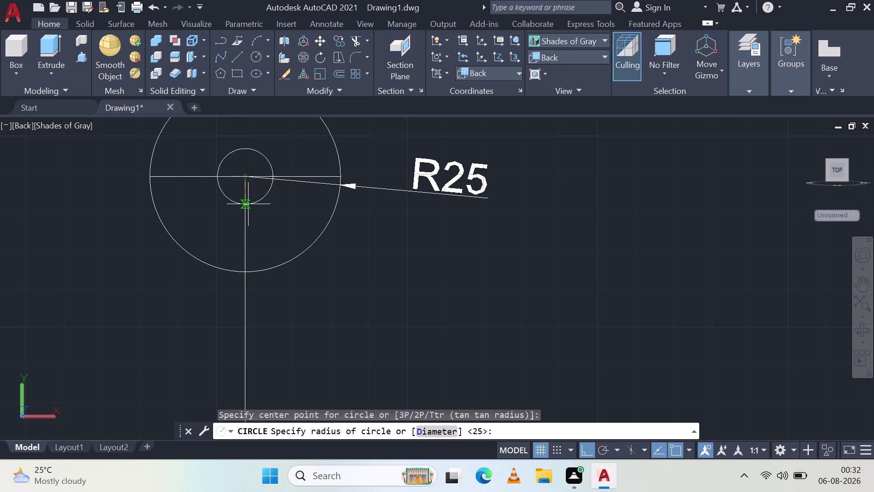
text(12)
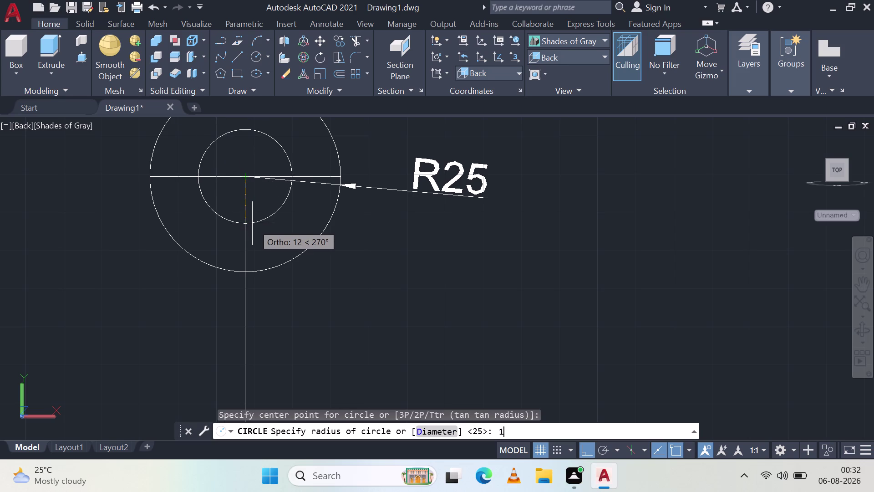
text(.5)
key(space)
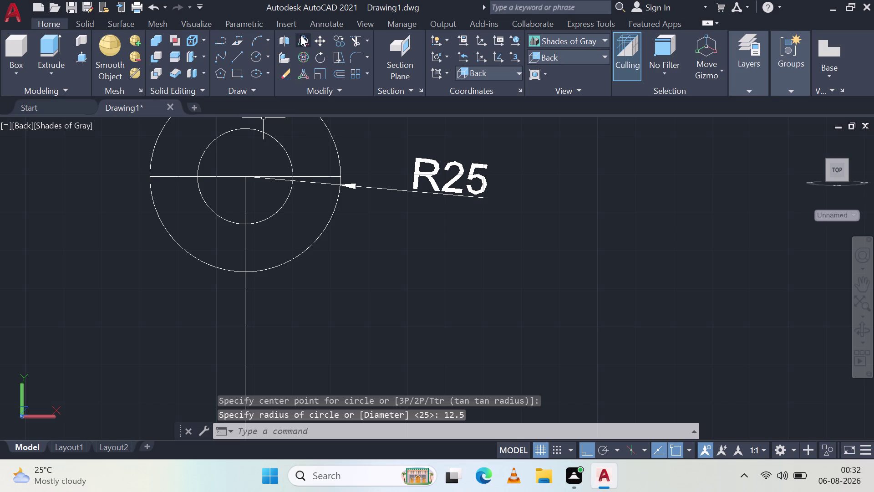
Add a radius dimension to the inner circle, reading R13.
key(d)
key(i)
key(m)
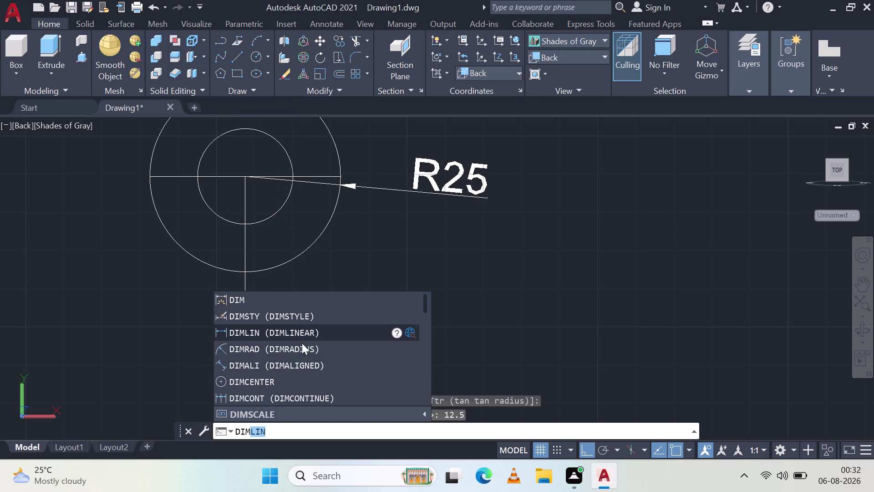
click(305, 346)
click(261, 220)
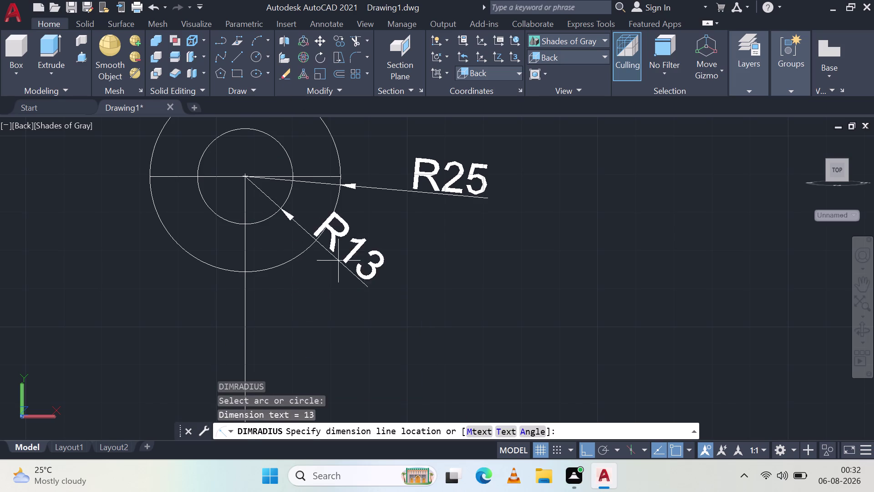
click(407, 279)
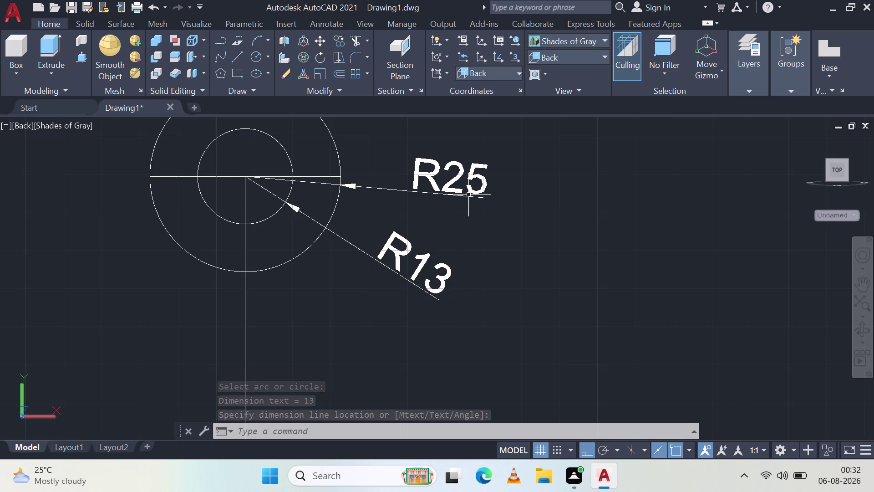
Delete both the R25 and R13 radius dimensions.
click(435, 191)
key(Delete)
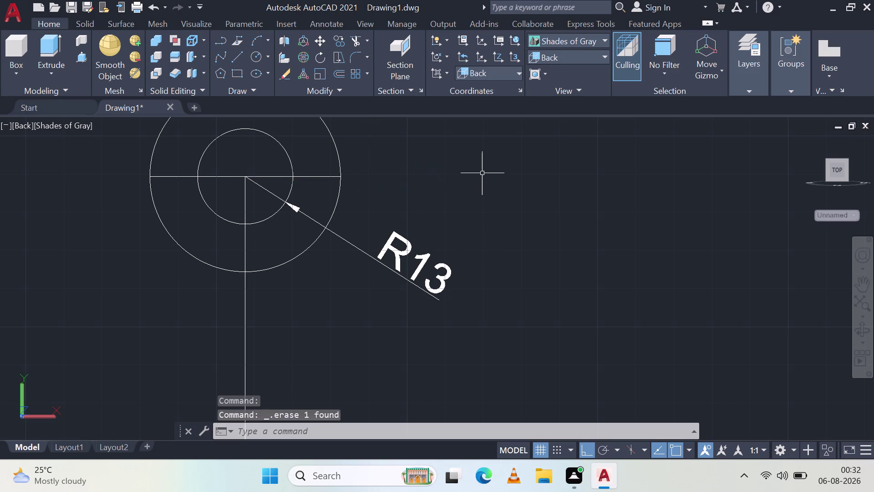
click(394, 272)
key(Delete)
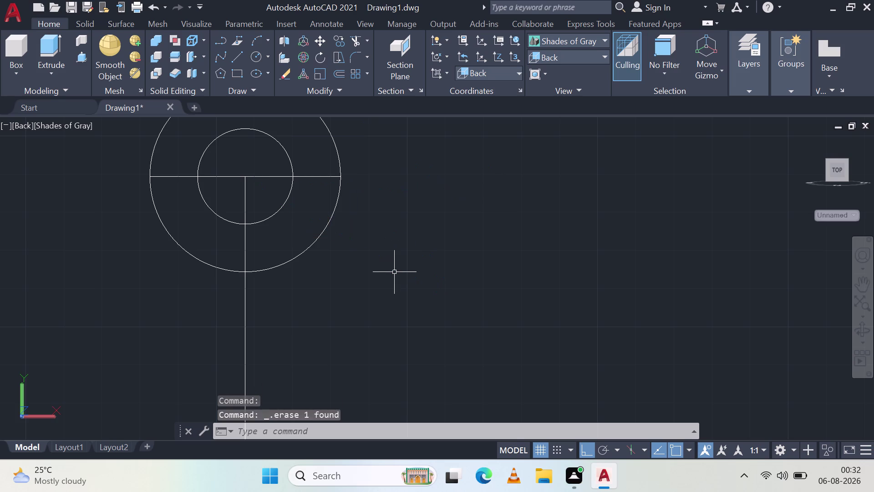
Copy both circles and the top line down to the upright's lower end.
scroll(down, 3)
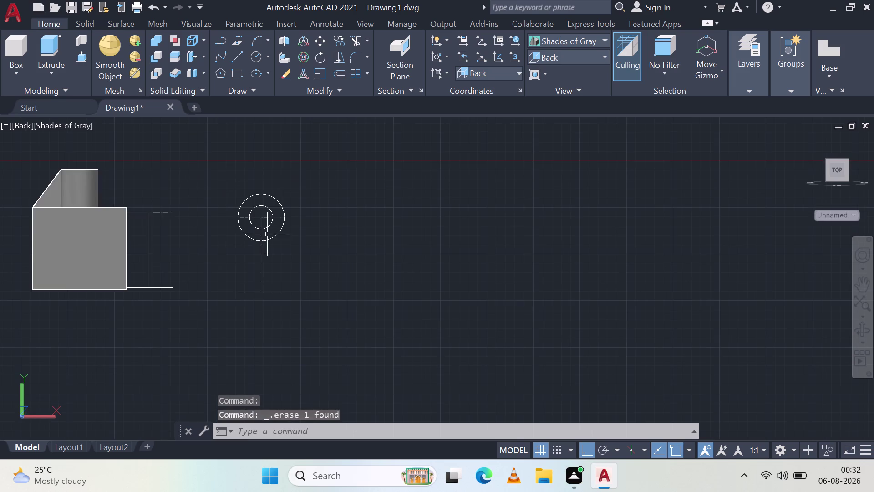
click(277, 252)
scroll(up, 3)
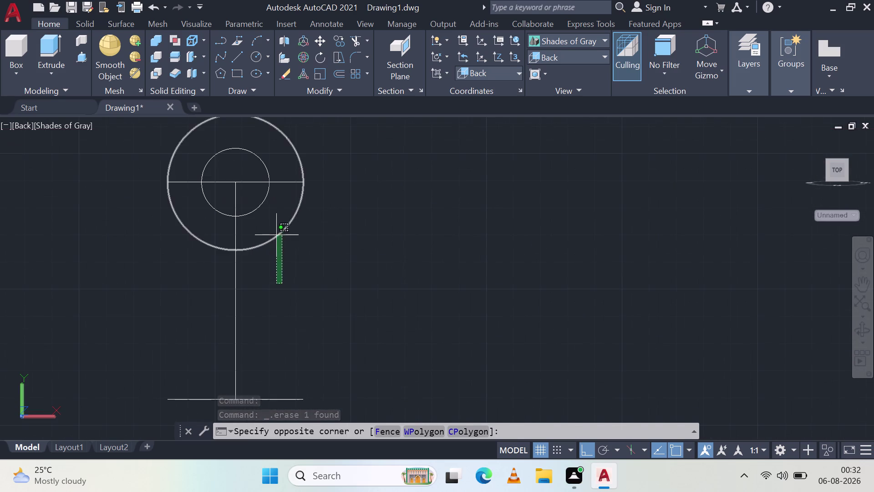
key(Escape)
click(259, 207)
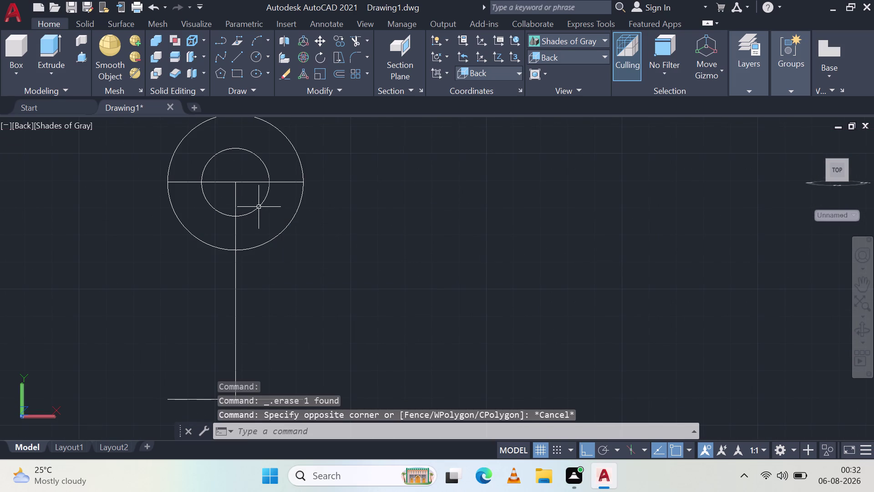
click(295, 218)
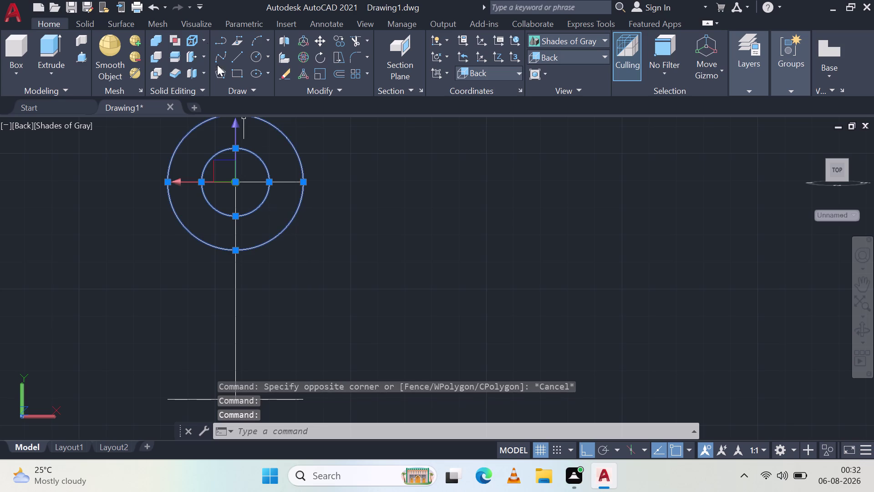
click(335, 40)
click(234, 180)
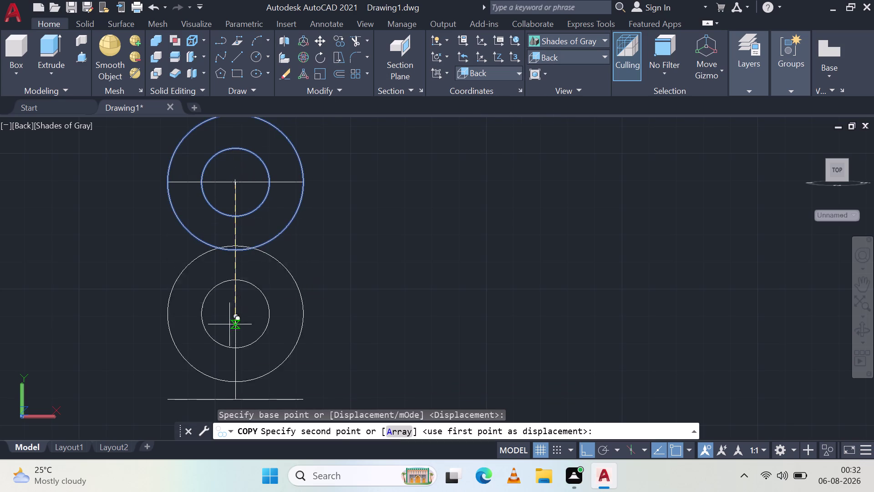
scroll(down, 3)
click(226, 376)
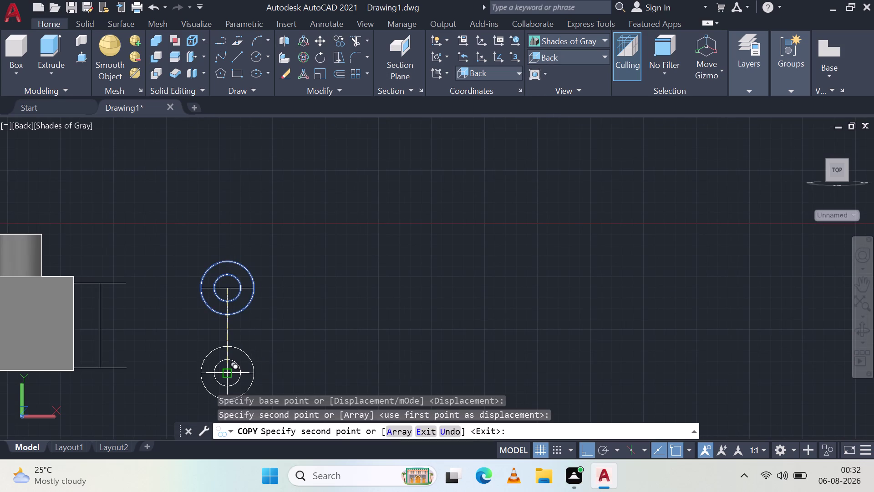
key(Escape)
Draw a vertical line joining the left quadrants of the two outer circles.
scroll(up, 3)
middle_drag(260, 338, 434, 246)
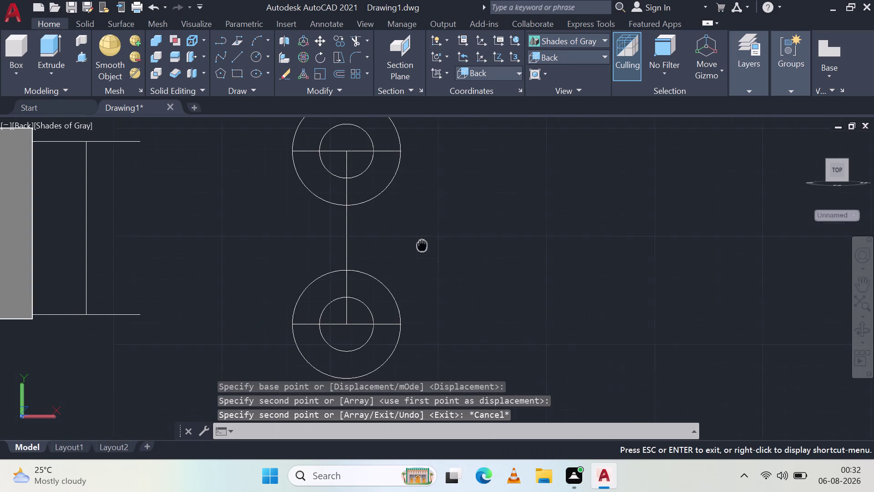
middle_drag(434, 246, 443, 251)
middle_click(443, 252)
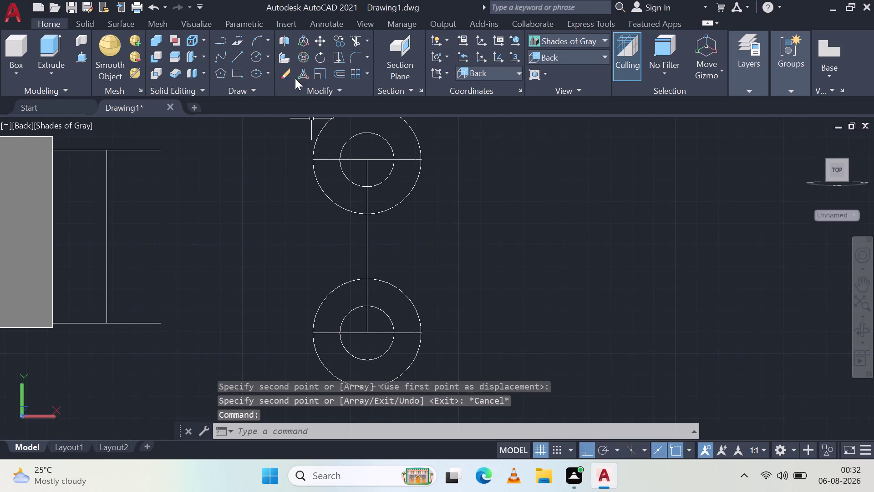
click(237, 53)
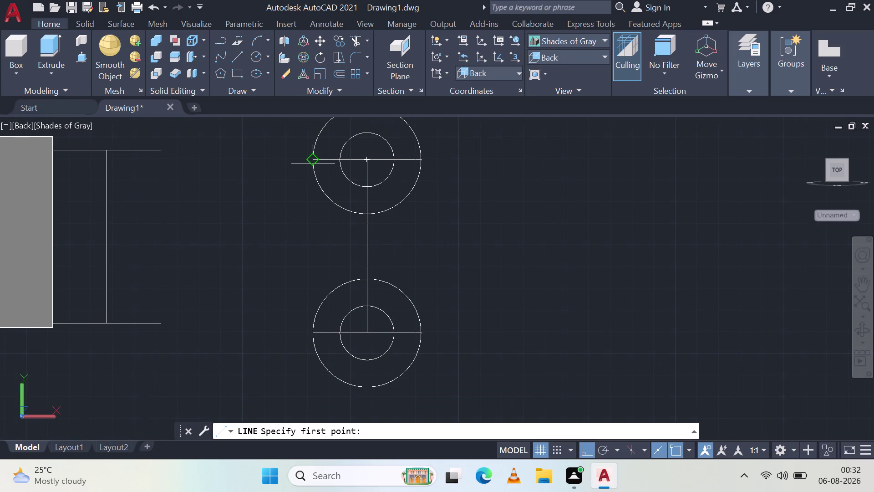
click(313, 160)
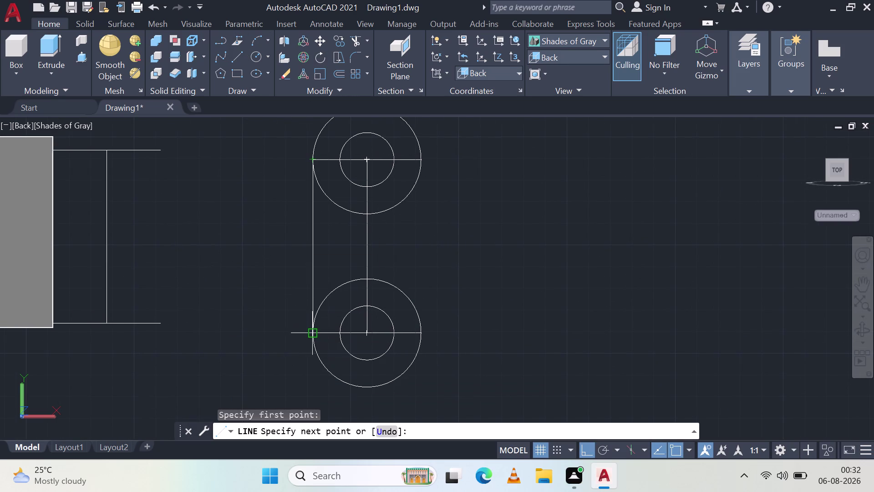
click(312, 336)
key(Escape)
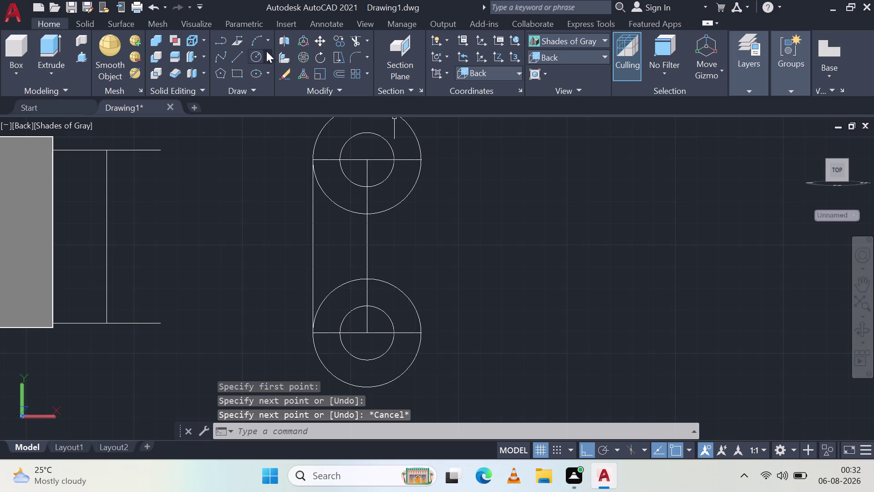
Draw a vertical line joining the right quadrants of the two outer circles.
click(240, 56)
click(424, 162)
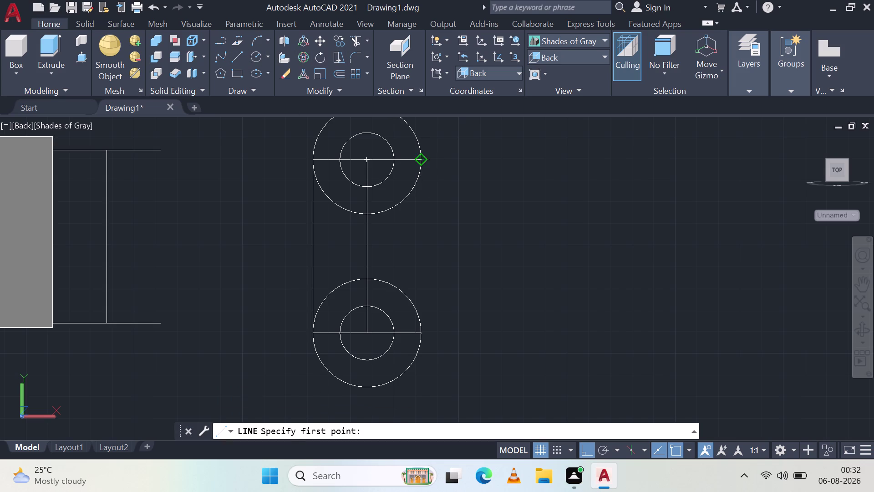
click(422, 332)
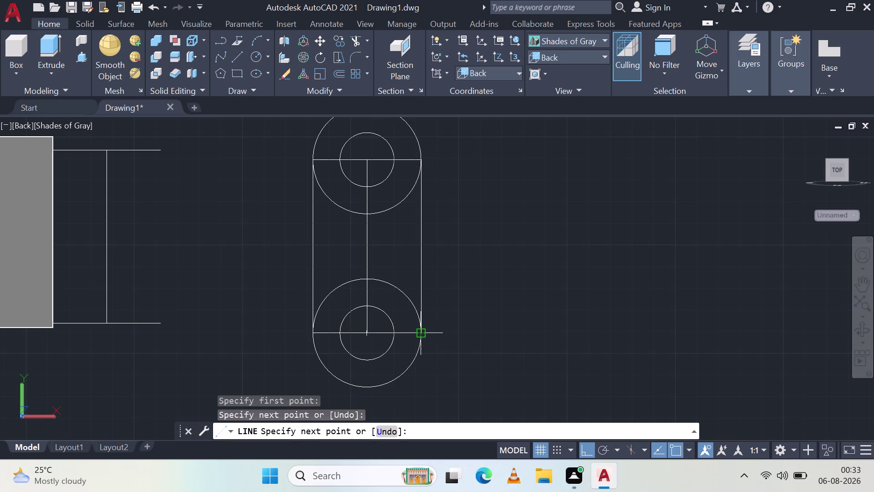
key(Escape)
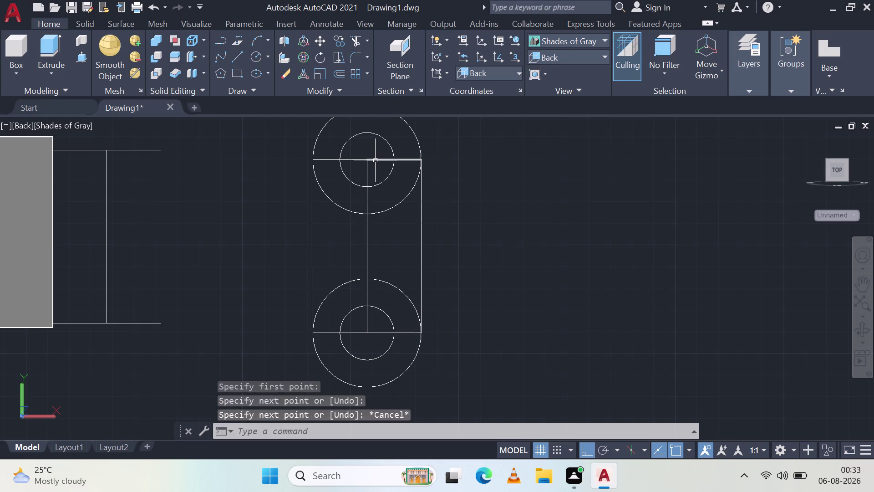
click(361, 41)
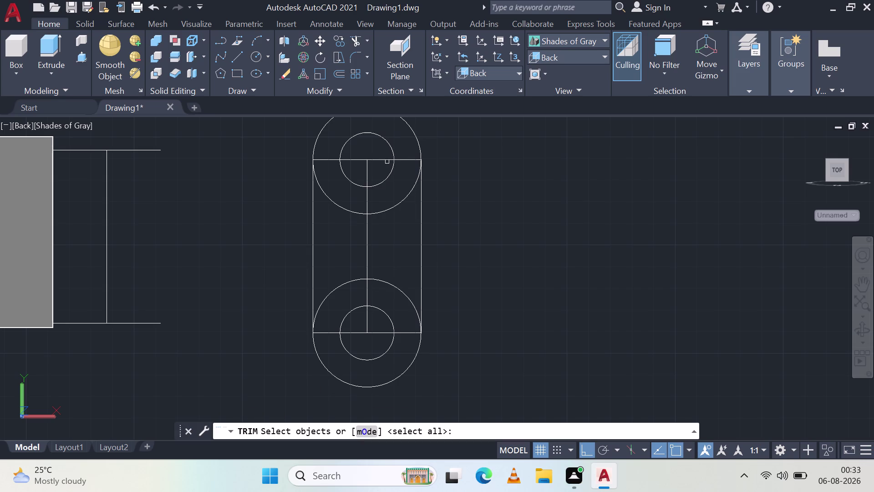
Attempt to trim the circle at the top horizontal line, then cancel.
click(387, 161)
key(space)
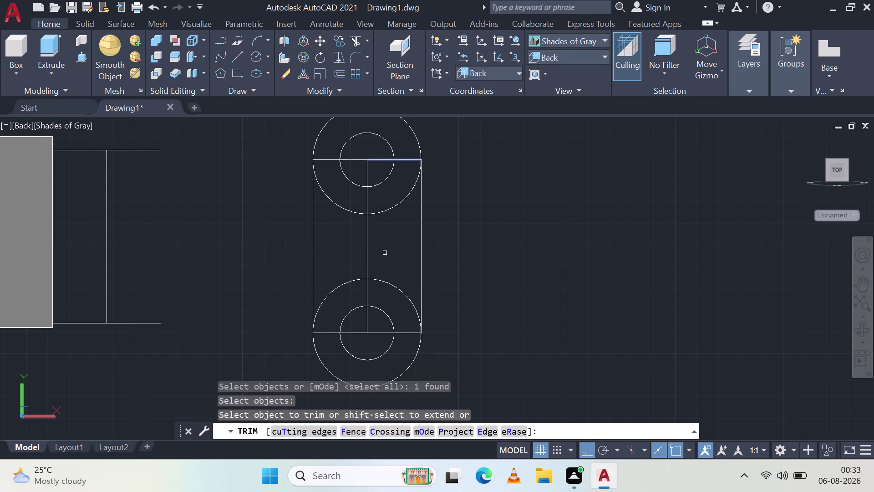
drag(360, 175, 354, 192)
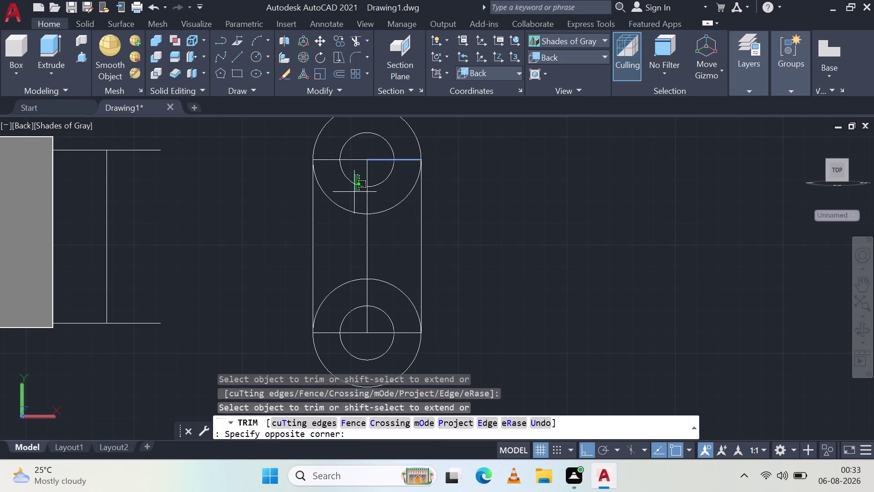
drag(355, 192, 344, 232)
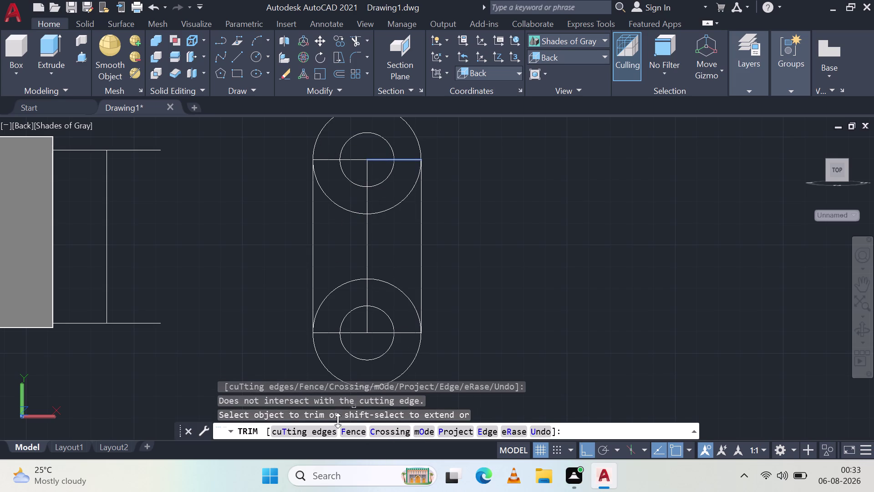
click(322, 429)
drag(331, 241, 357, 332)
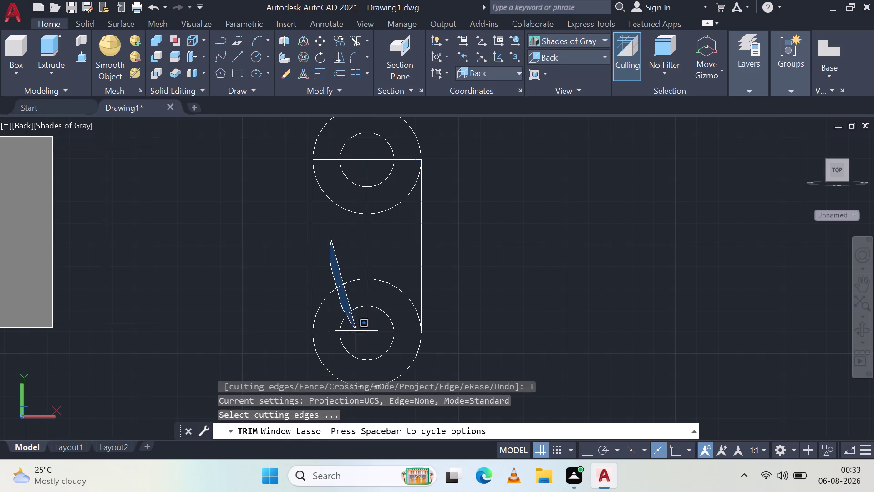
drag(357, 332, 361, 334)
key(Escape)
key(Escape)
key(Escape)
key(Escape)
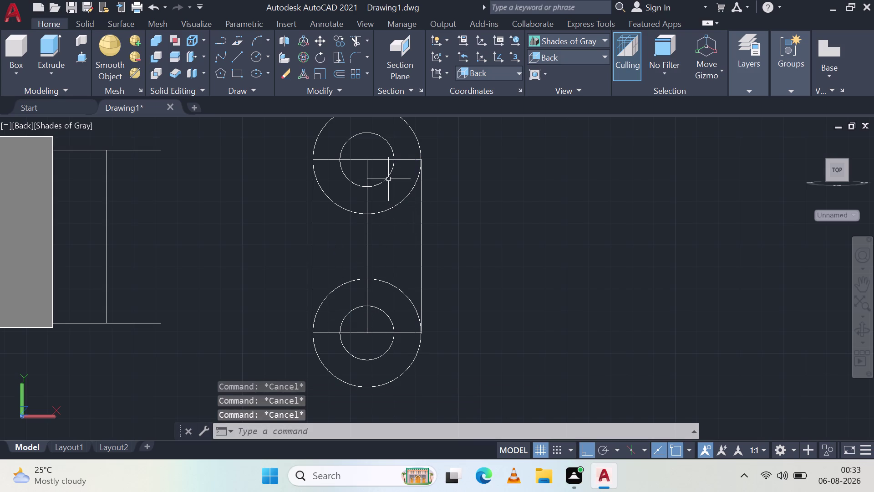
Delete the top large and small circles.
click(396, 207)
key(Delete)
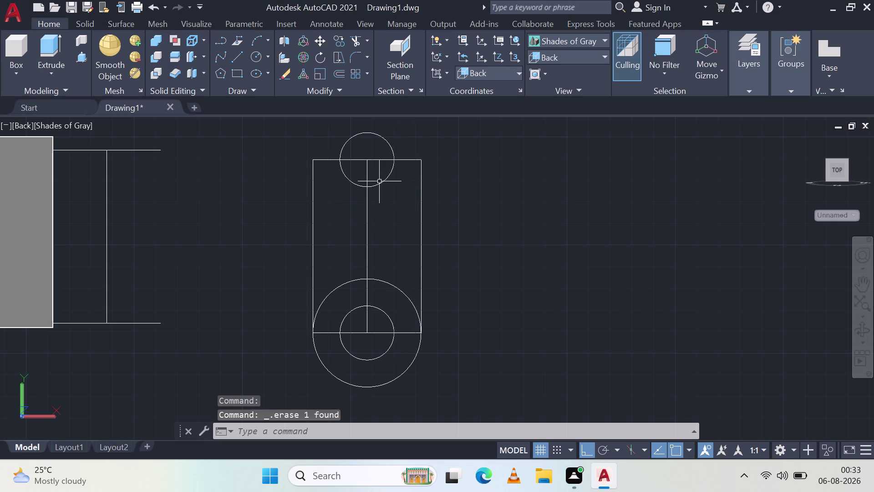
click(379, 182)
key(Delete)
click(367, 212)
key(Delete)
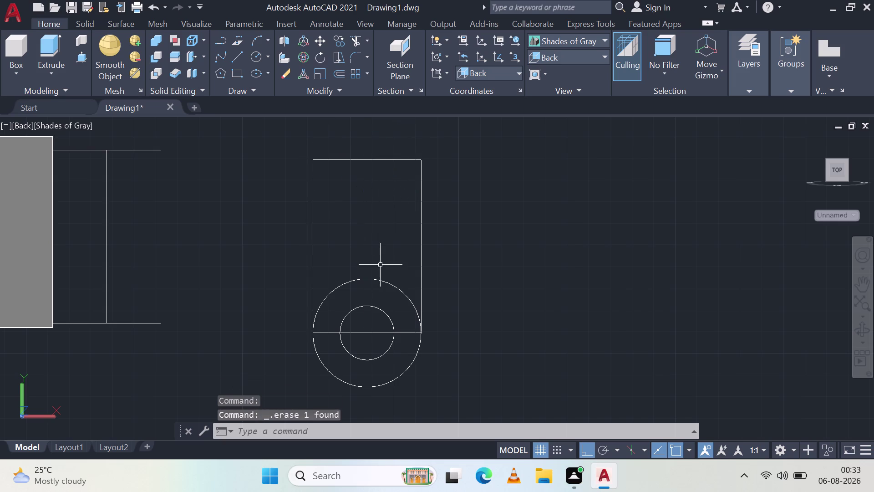
click(383, 285)
click(379, 294)
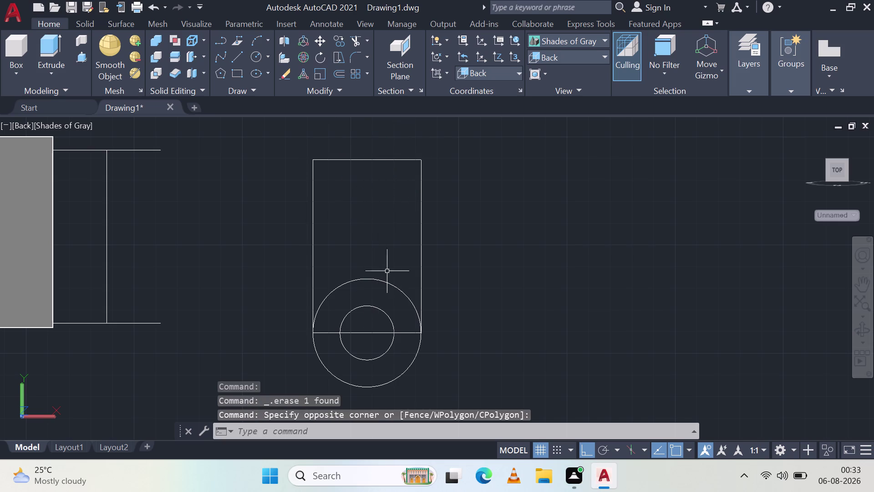
Attempt another trim using the bottom large circle, then cancel it.
click(351, 39)
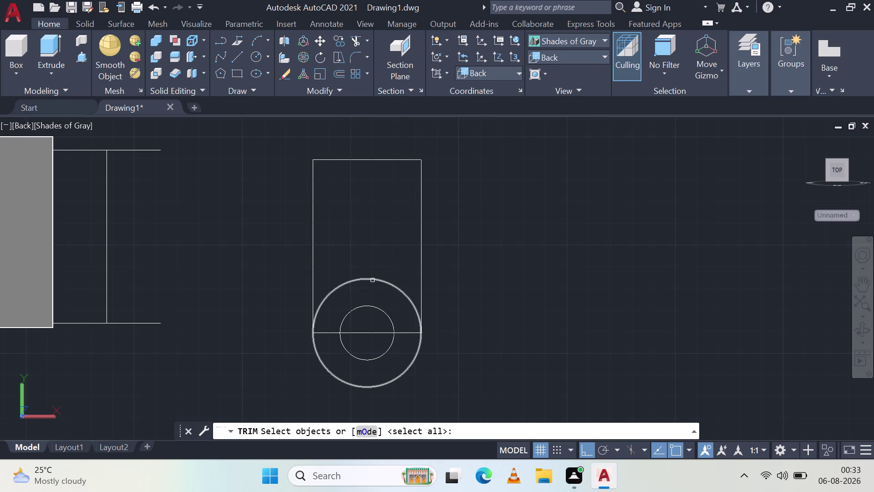
click(373, 281)
key(Delete)
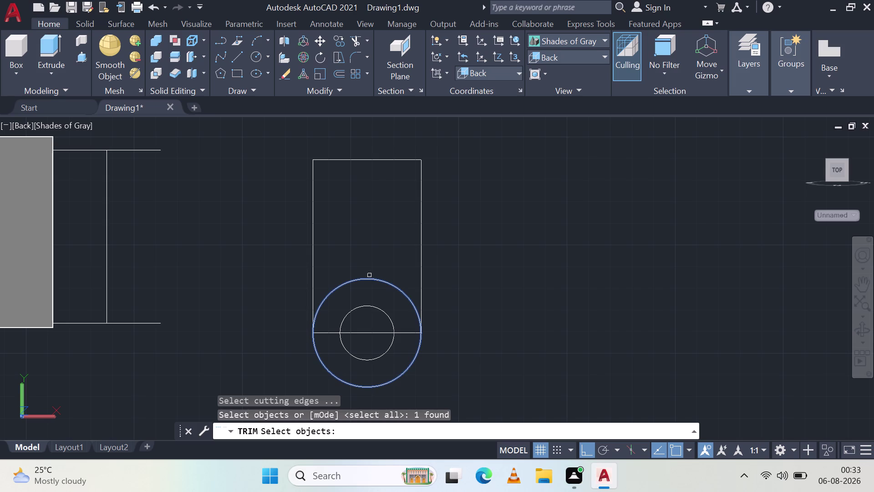
key(Return)
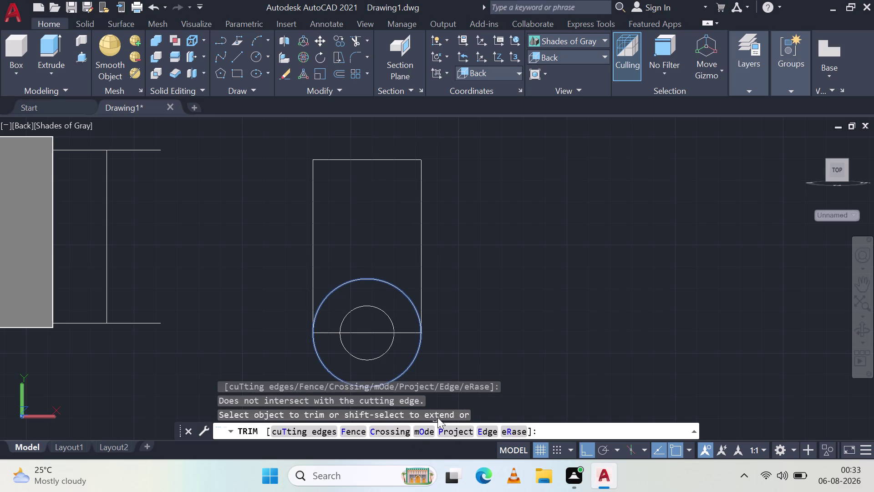
key(Escape)
key(Escape)
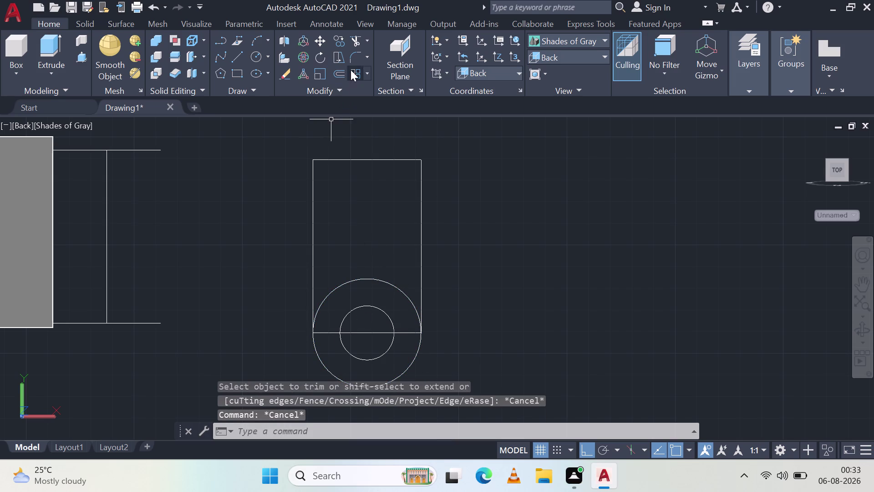
Delete the bottom large and small circles and both horizontal lines.
click(391, 281)
click(382, 290)
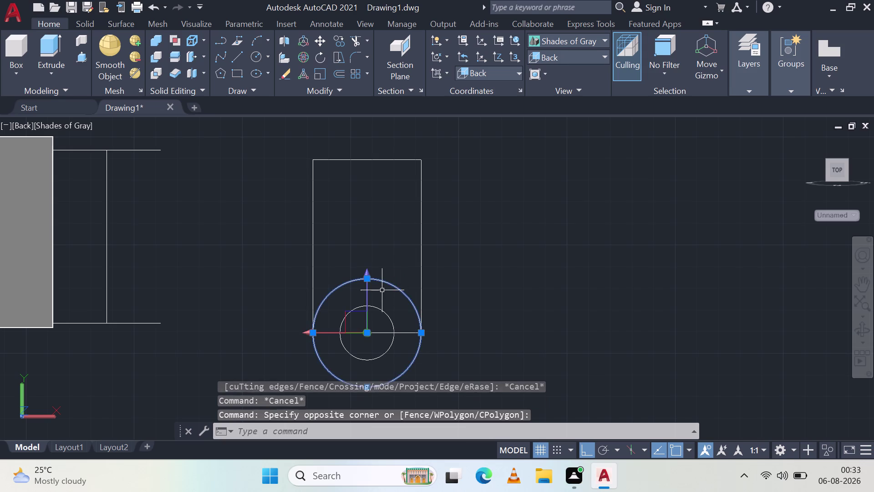
key(Delete)
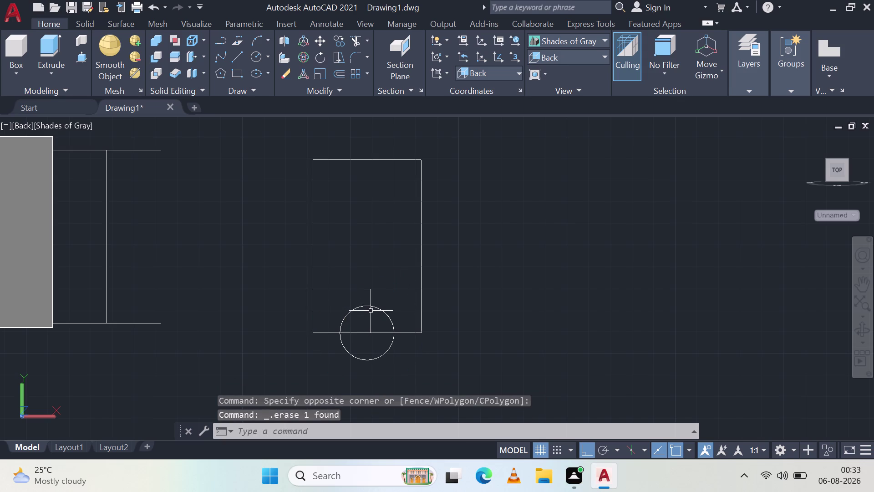
click(375, 307)
key(Delete)
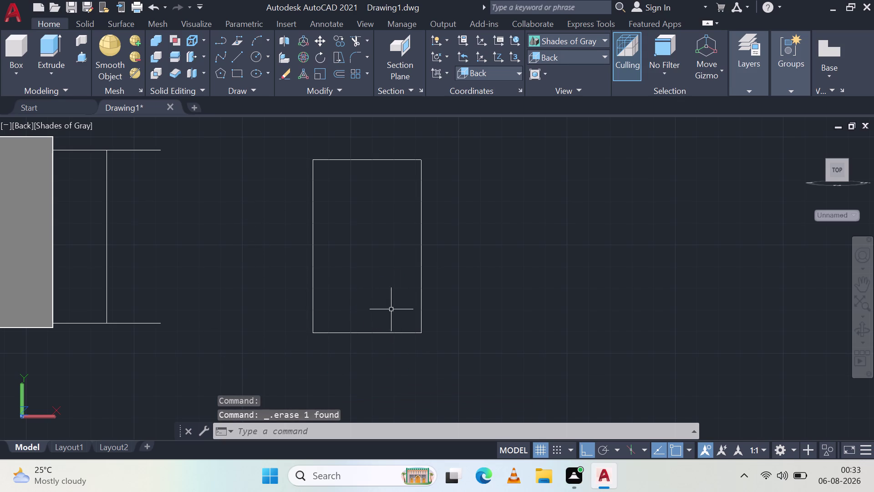
click(387, 334)
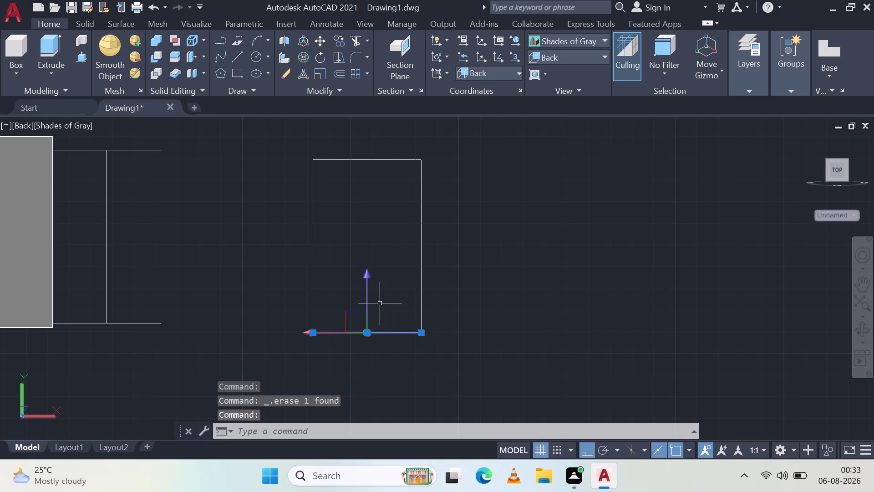
key(Delete)
click(358, 161)
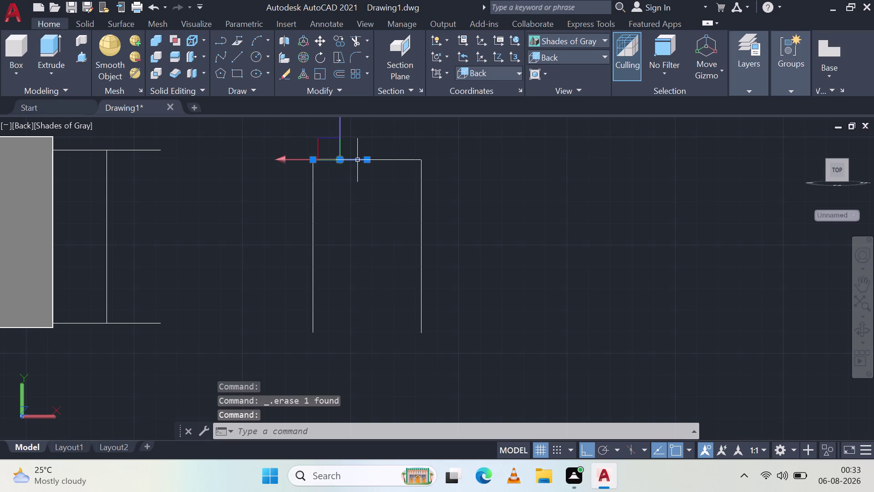
key(Delete)
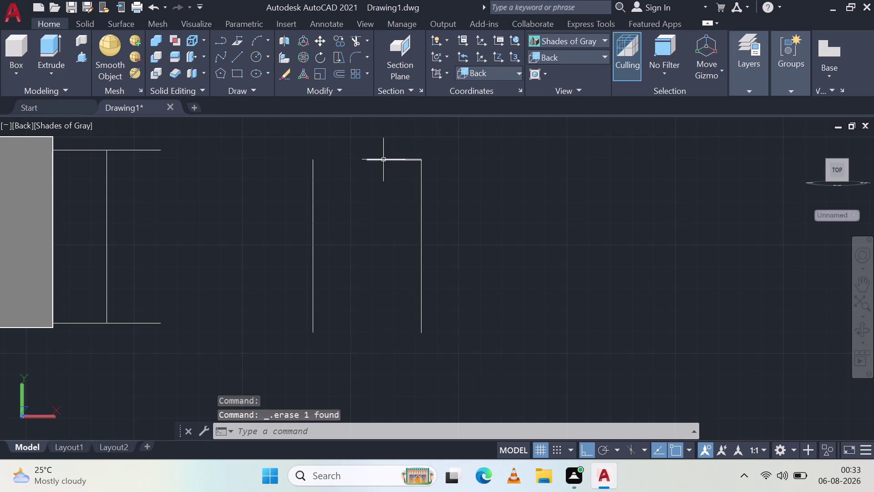
Delete the leftover top-line piece and pick both vertical line tops as arc endpoints.
click(384, 160)
key(Delete)
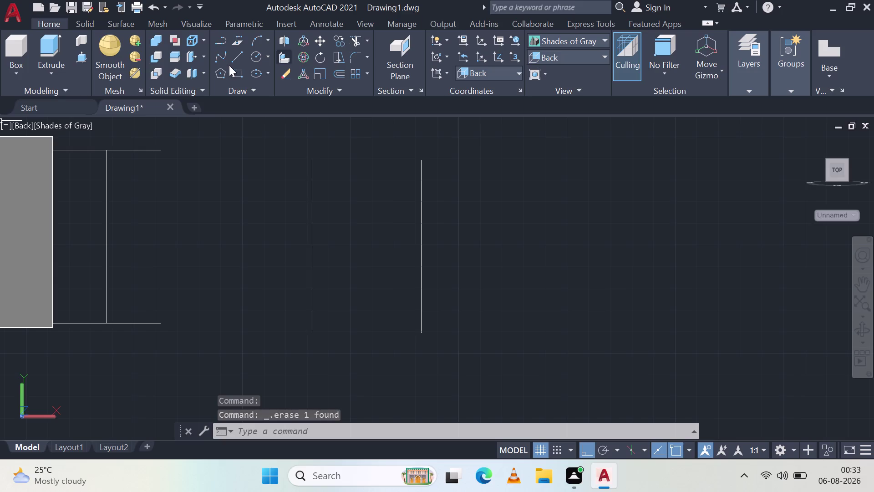
click(264, 45)
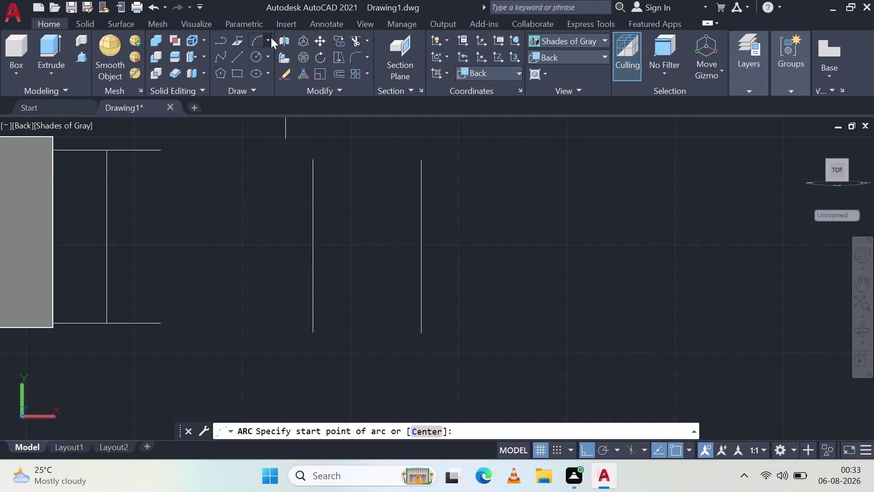
click(269, 39)
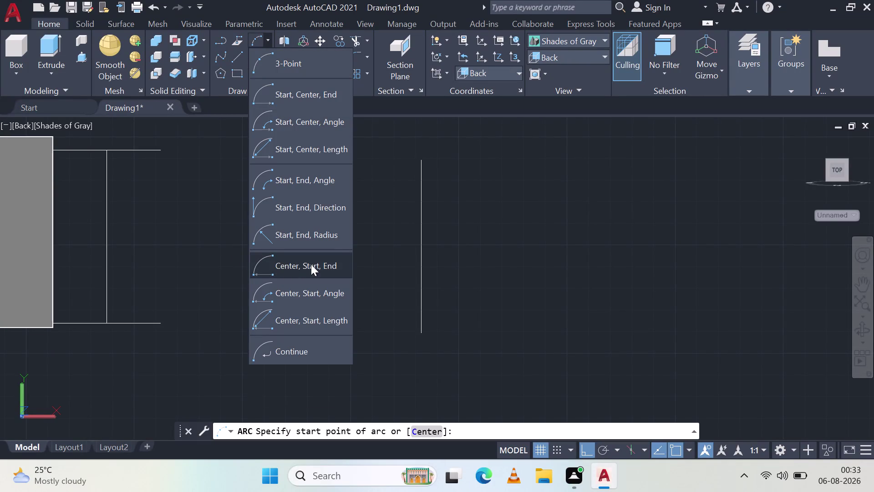
click(336, 234)
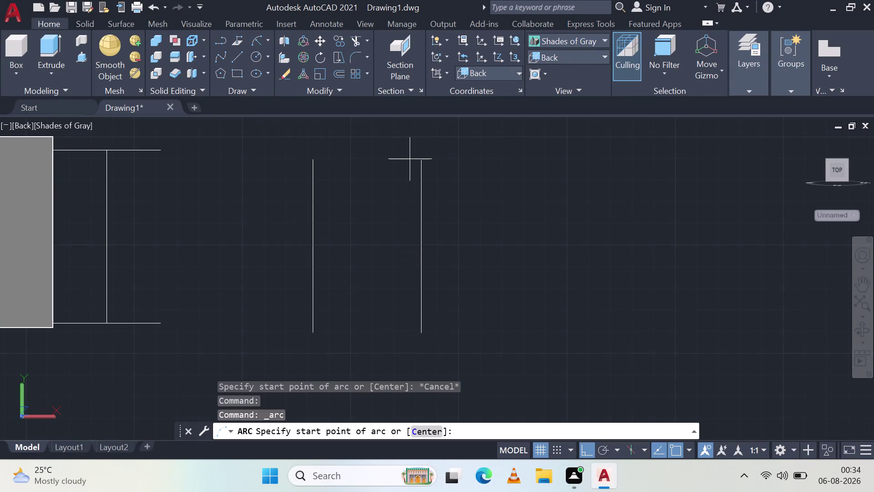
click(420, 161)
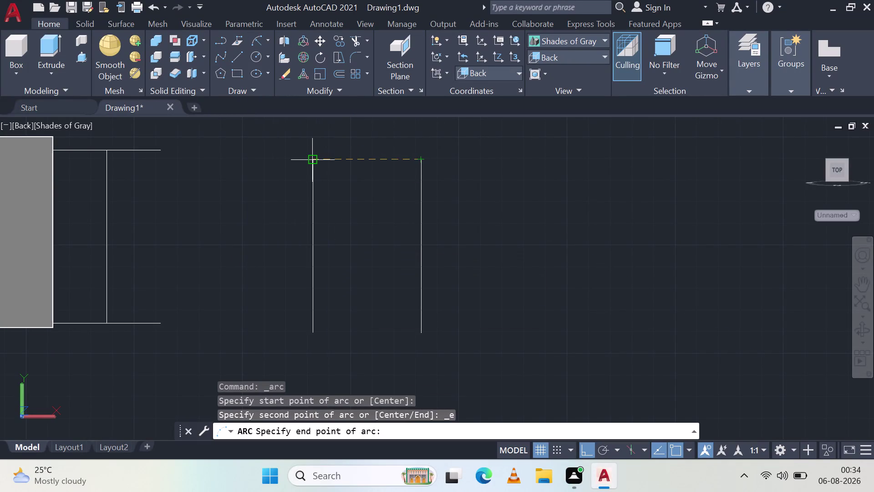
click(312, 161)
Give the arc radius 25, closing the arched U-shaped outline.
scroll(down, 3)
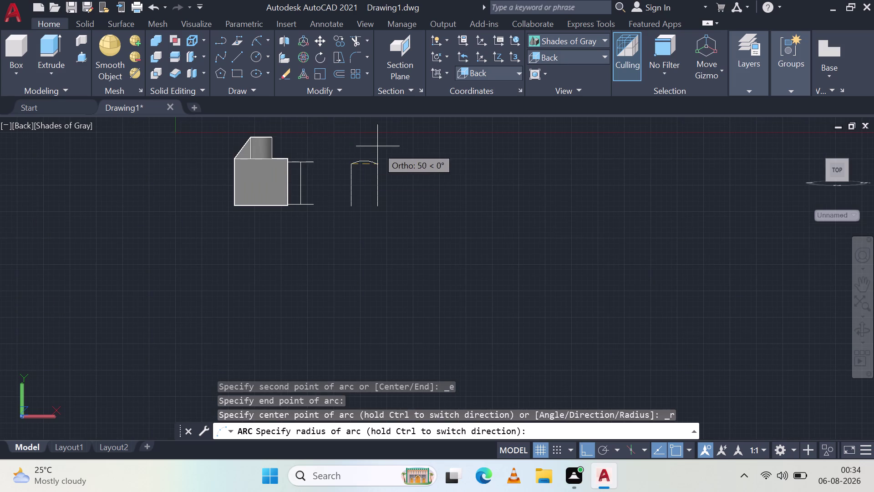
scroll(up, 3)
middle_drag(356, 139, 364, 275)
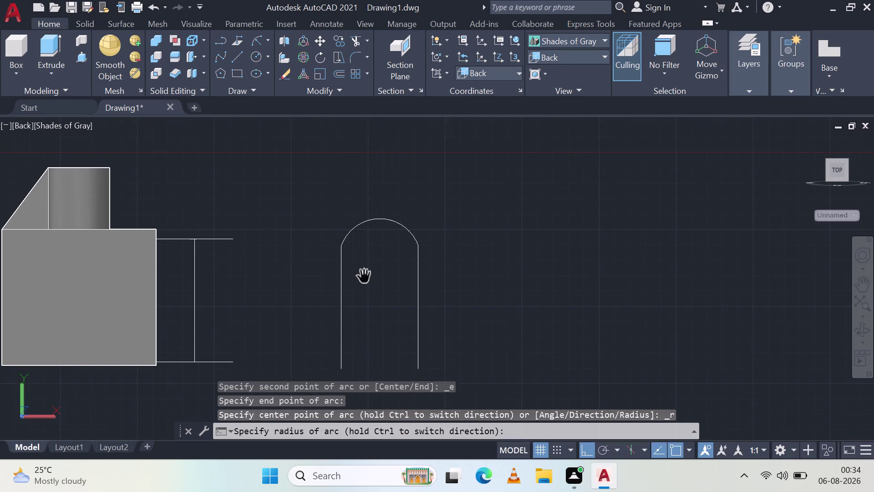
scroll(up, 3)
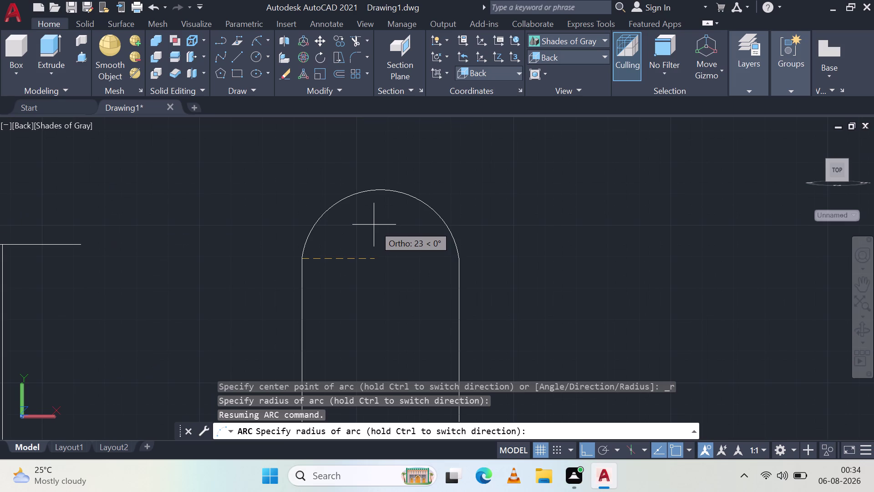
key(2)
text(5)
key(space)
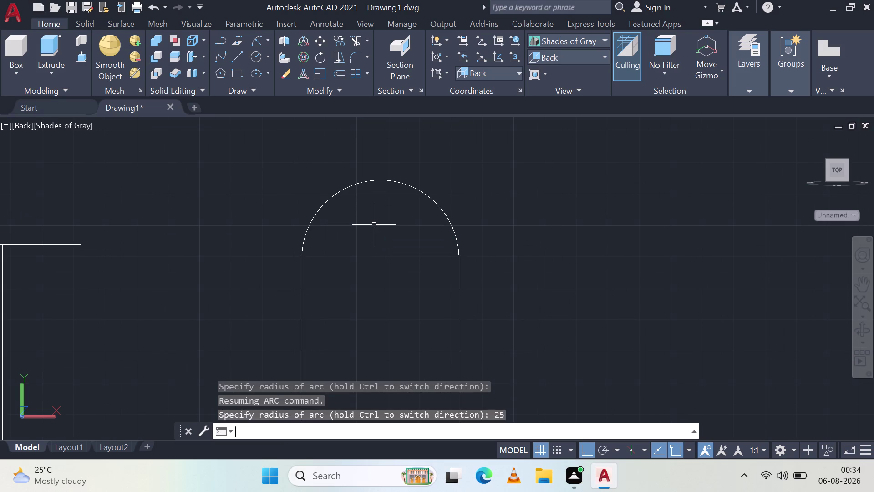
click(259, 38)
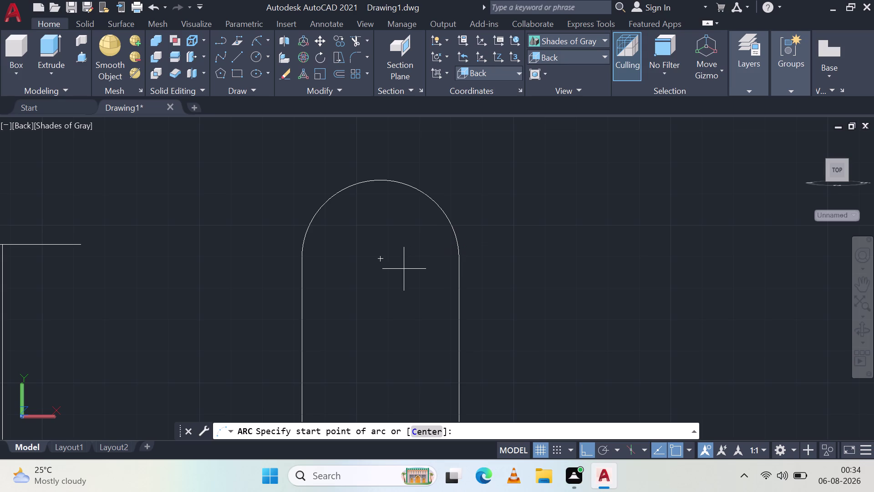
click(381, 259)
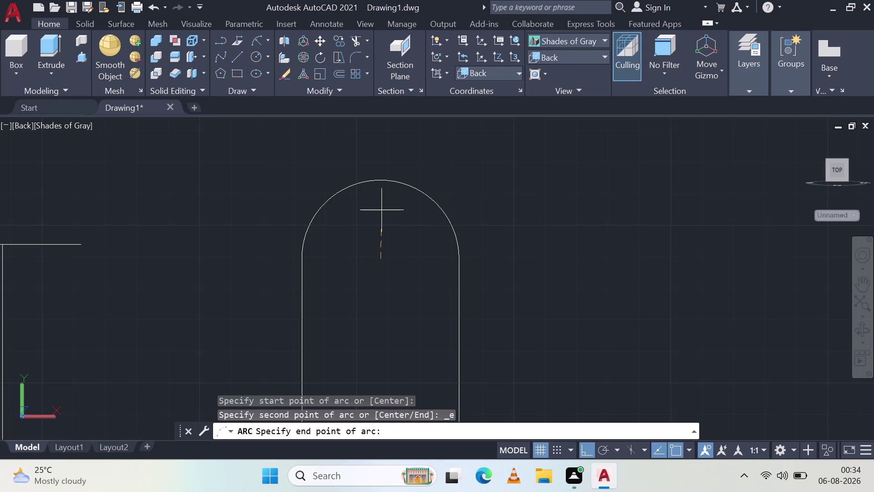
key(Escape)
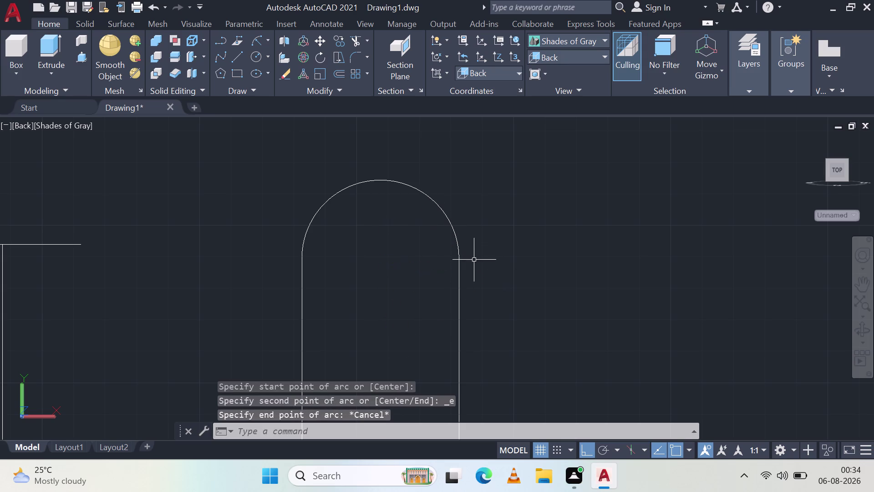
click(257, 42)
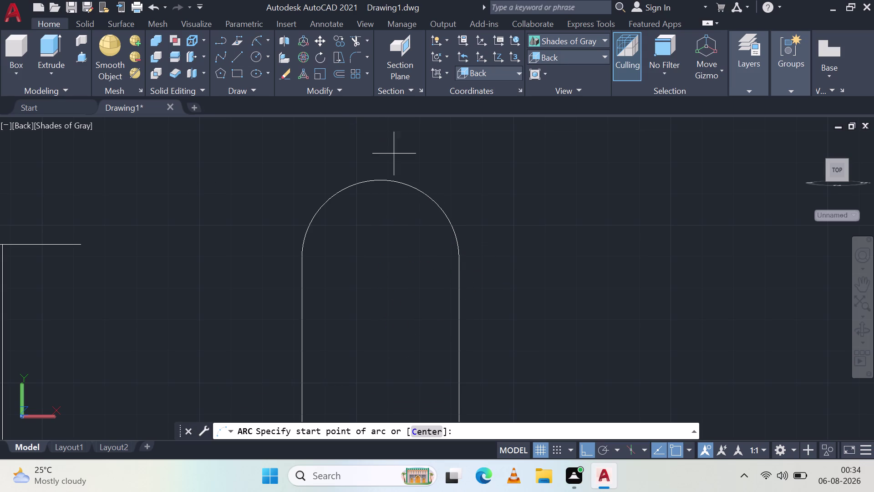
click(456, 261)
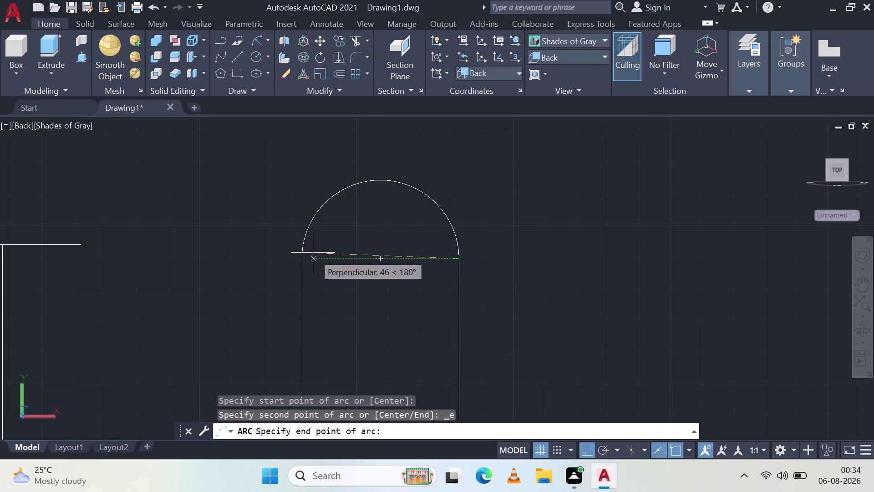
click(296, 257)
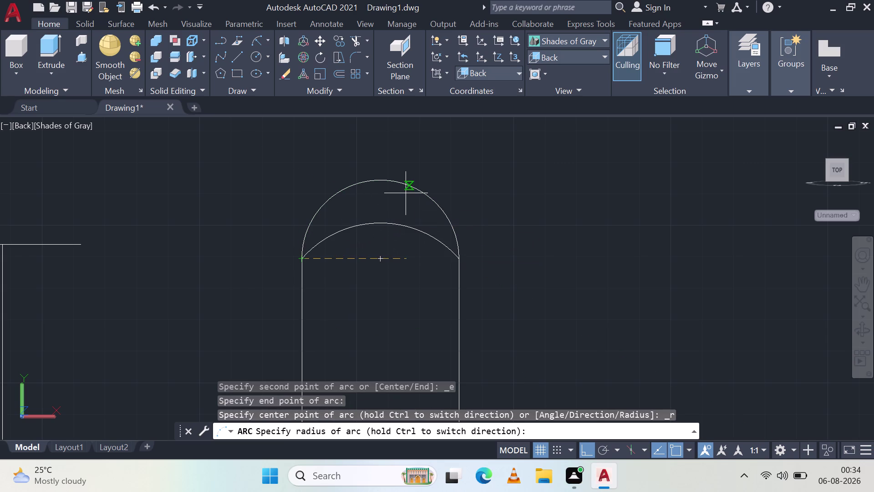
text(12)
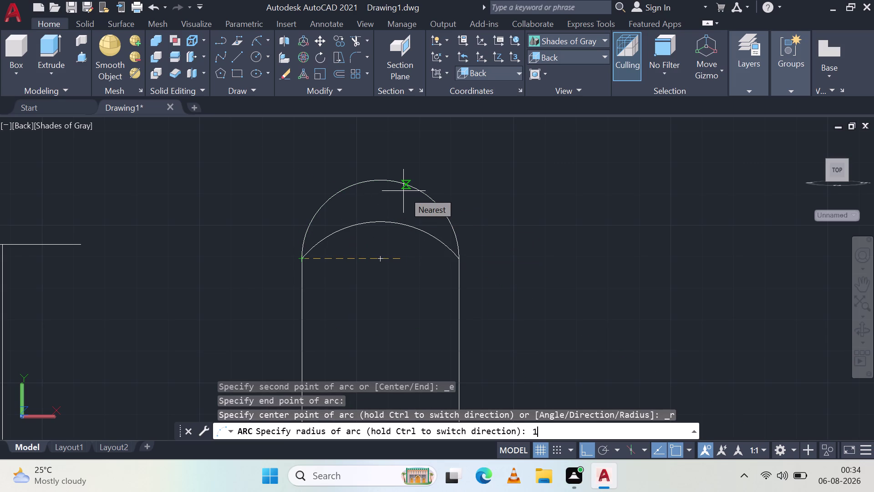
text(.5)
key(space)
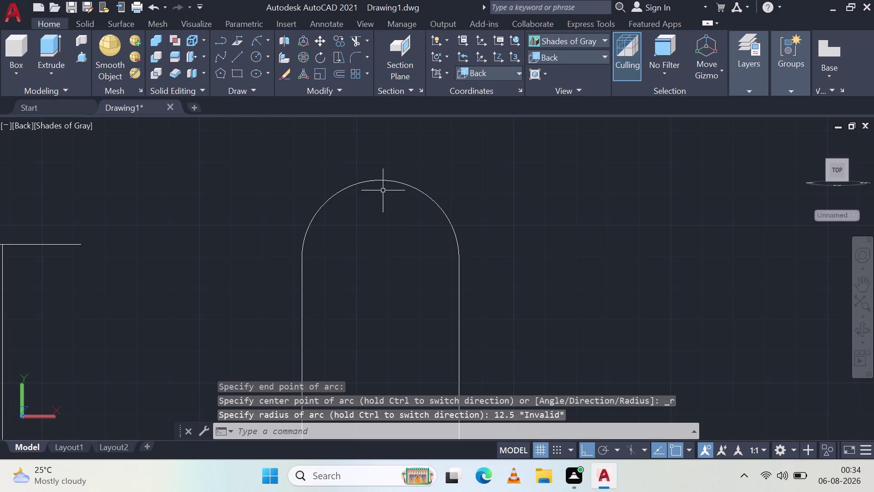
middle_drag(332, 284, 527, 301)
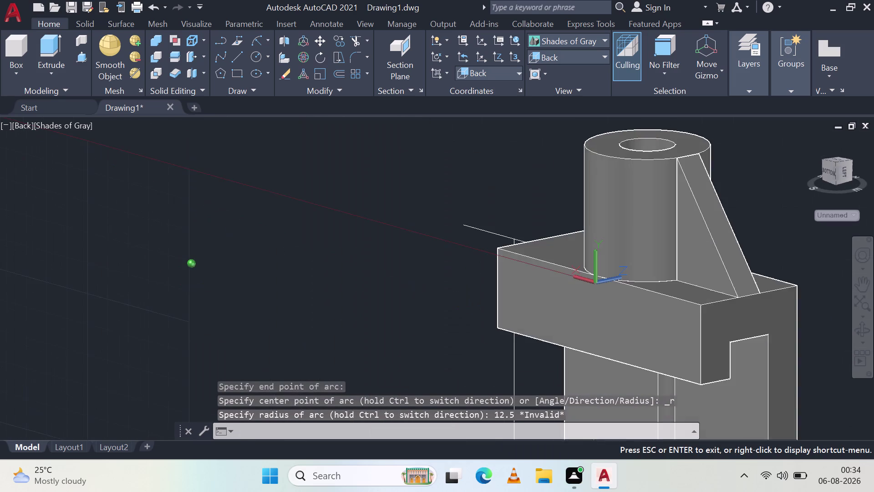
Erase the stray line beside the bracket.
middle_drag(526, 302, 329, 286)
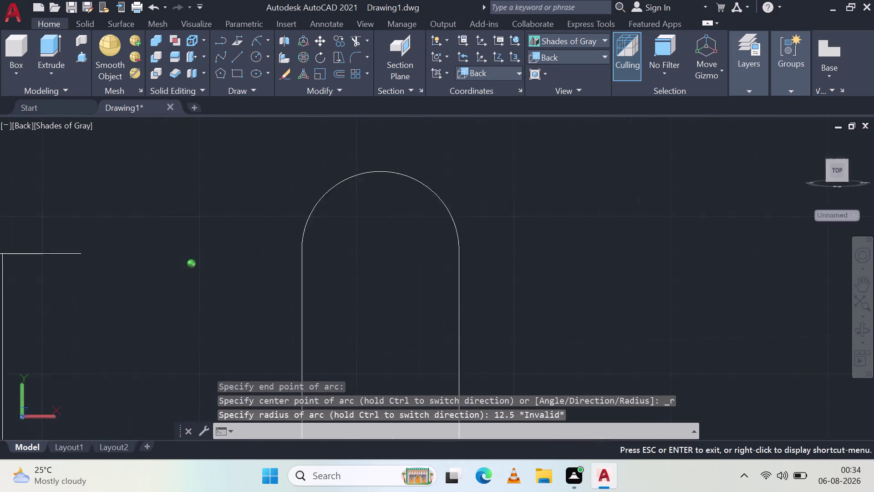
middle_drag(329, 285, 167, 286)
scroll(down, 3)
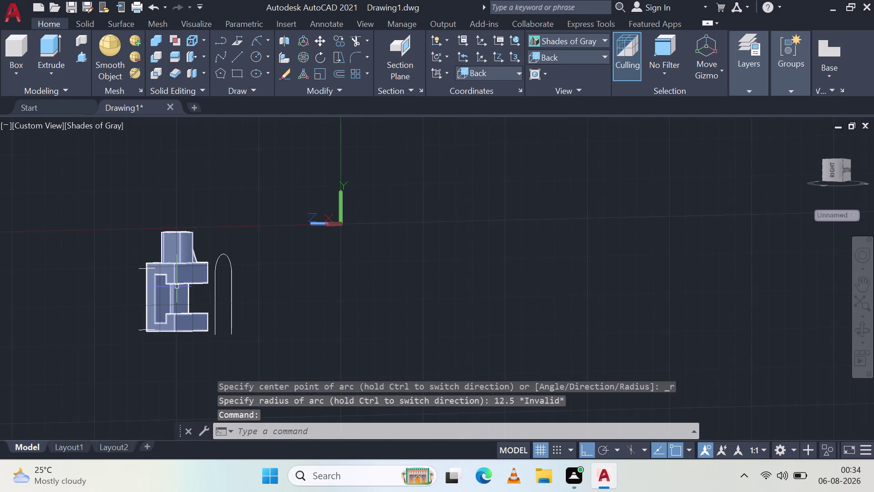
scroll(up, 3)
scroll(up, 3)
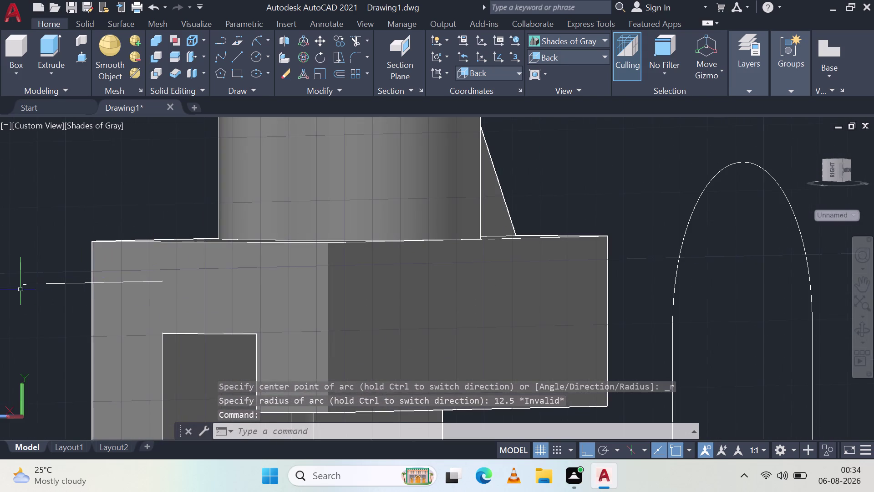
click(28, 284)
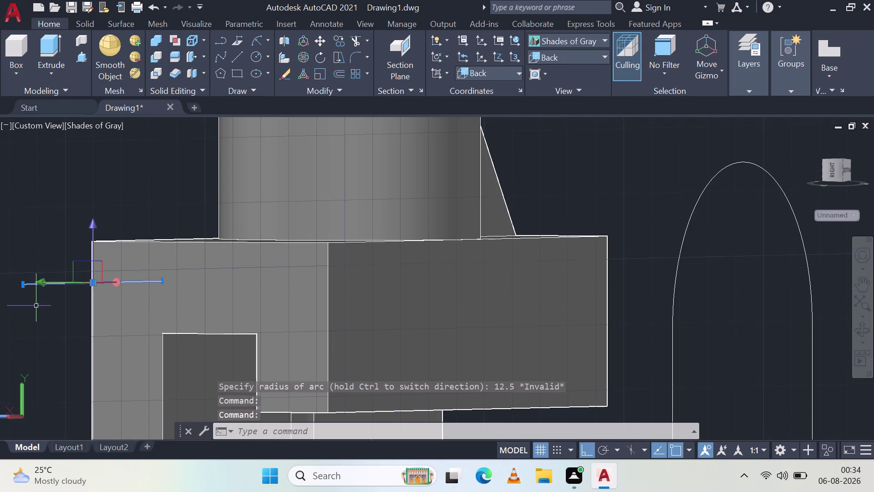
middle_drag(43, 269, 172, 320)
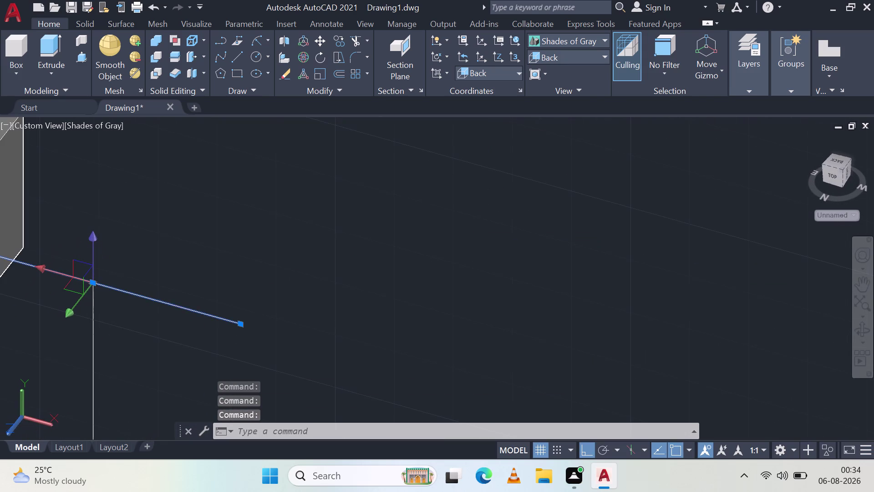
key(Delete)
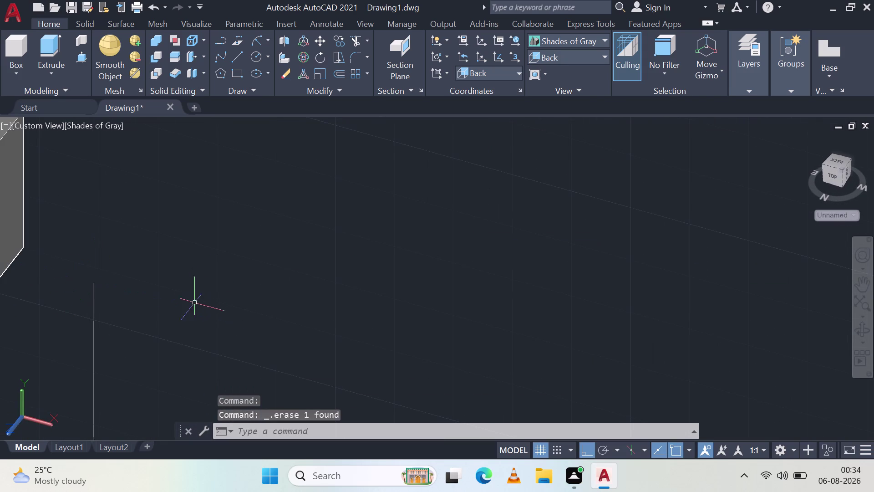
Undo the stray line deletion.
scroll(down, 3)
scroll(down, 3)
scroll(up, 3)
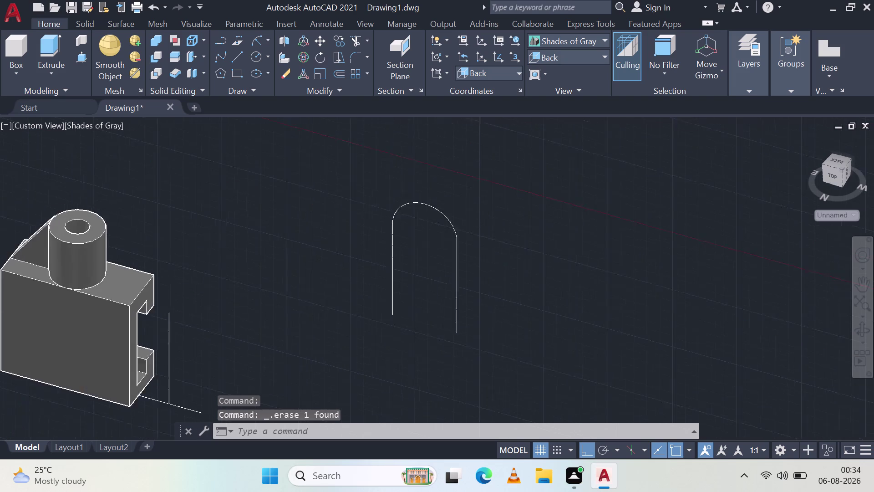
key(ctrl+z)
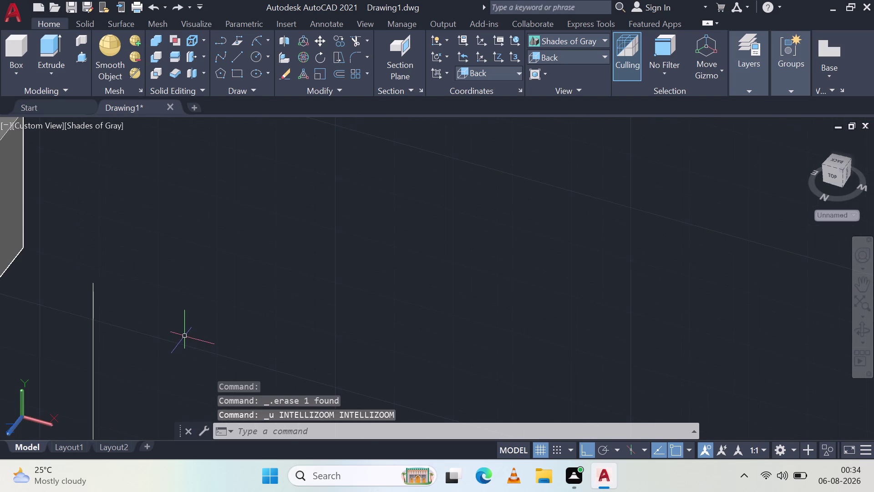
key(ctrl+z)
scroll(down, 3)
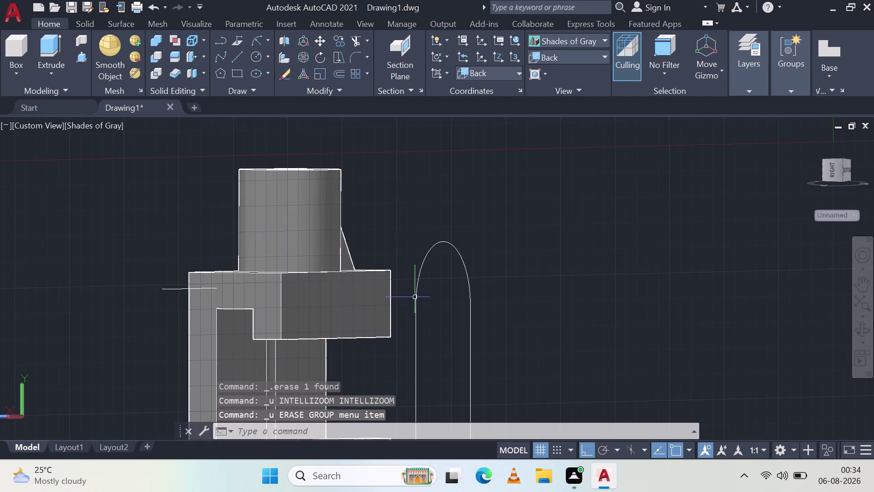
scroll(up, 3)
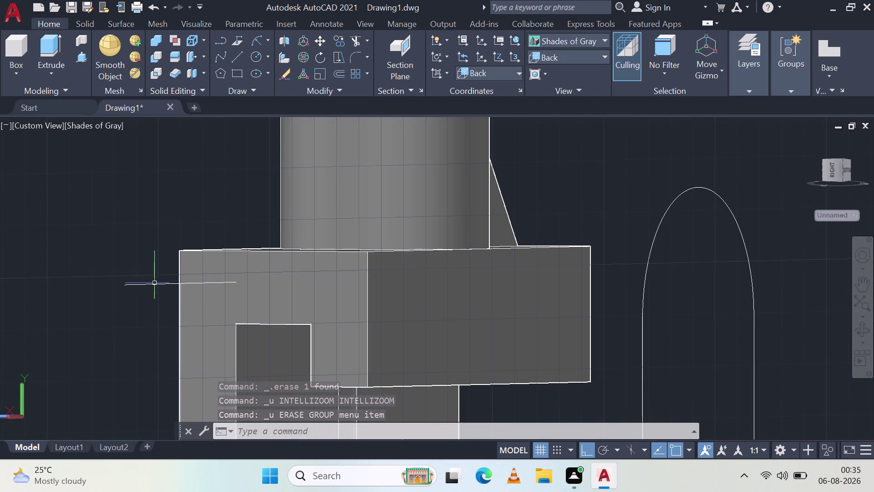
Erase the short line beside the bracket.
click(151, 285)
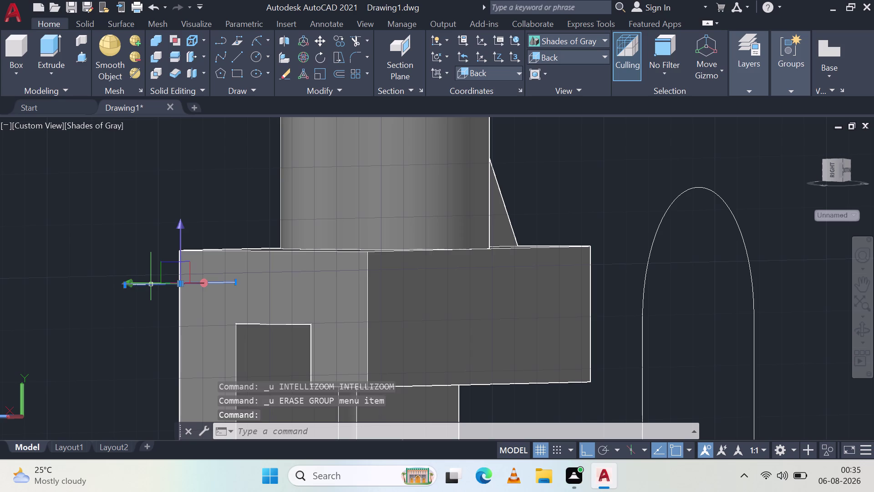
key(Delete)
scroll(down, 3)
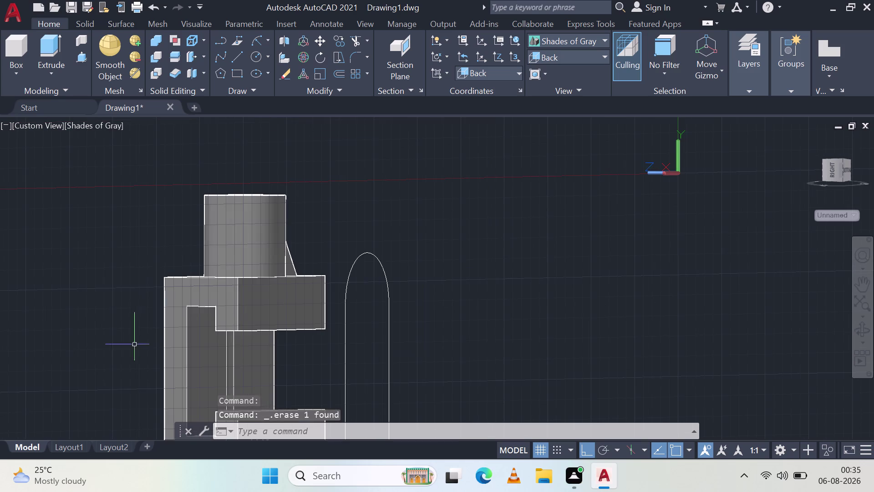
middle_drag(105, 347, 152, 331)
key(Escape)
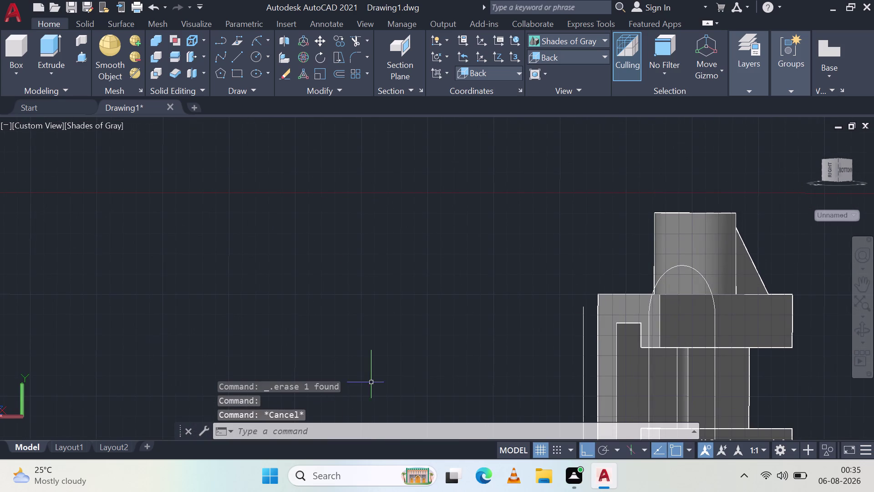
Erase the two leftover construction lines near the bracket's side.
middle_drag(402, 365, 210, 271)
middle_drag(256, 297, 329, 311)
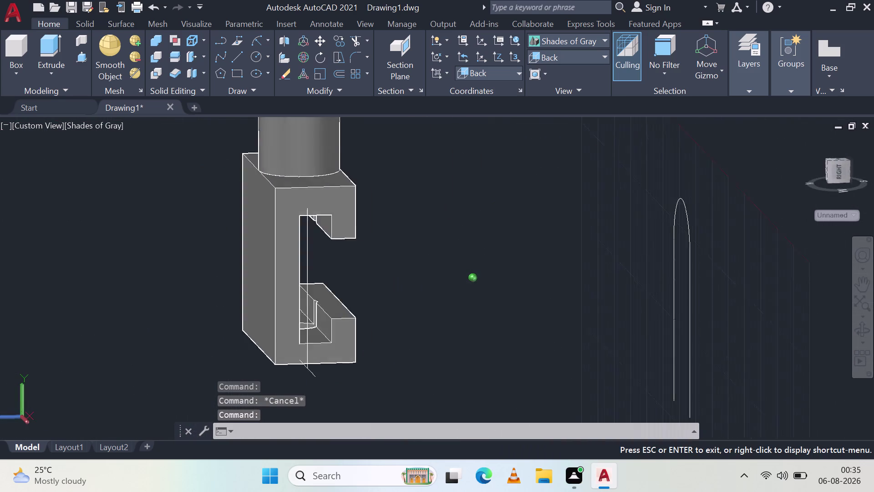
middle_drag(329, 312, 399, 307)
click(358, 387)
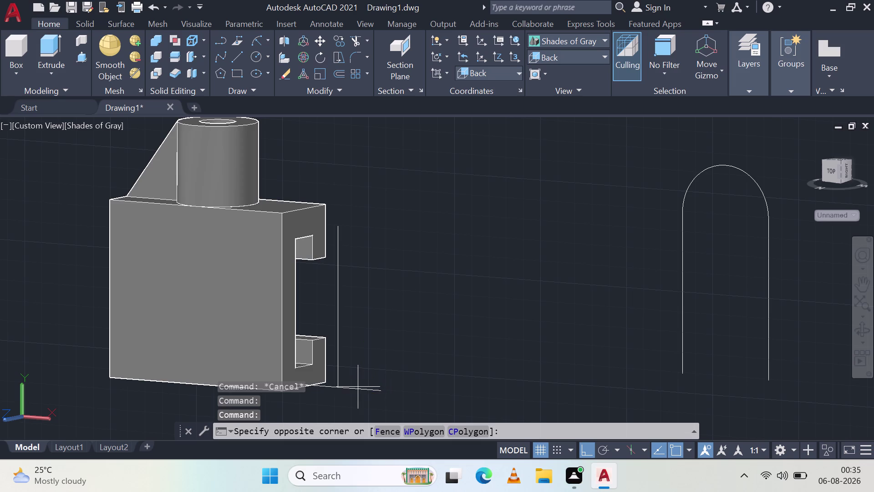
scroll(up, 3)
click(325, 393)
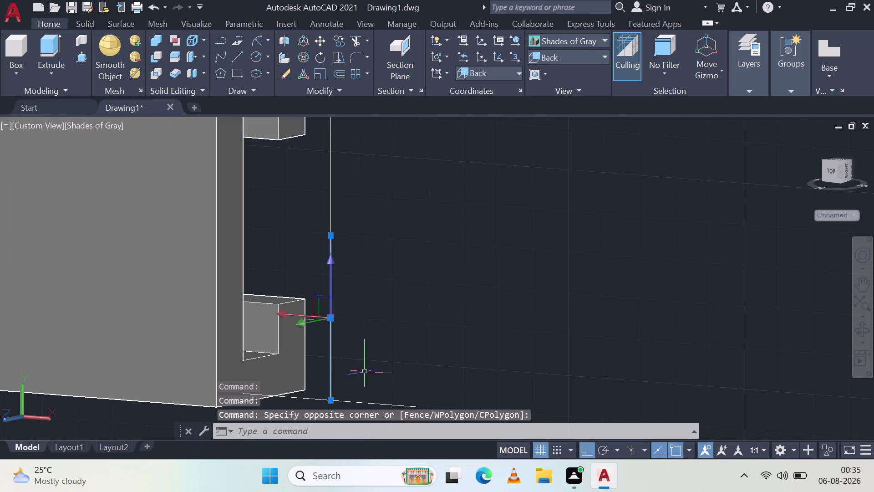
click(378, 393)
click(342, 406)
key(Delete)
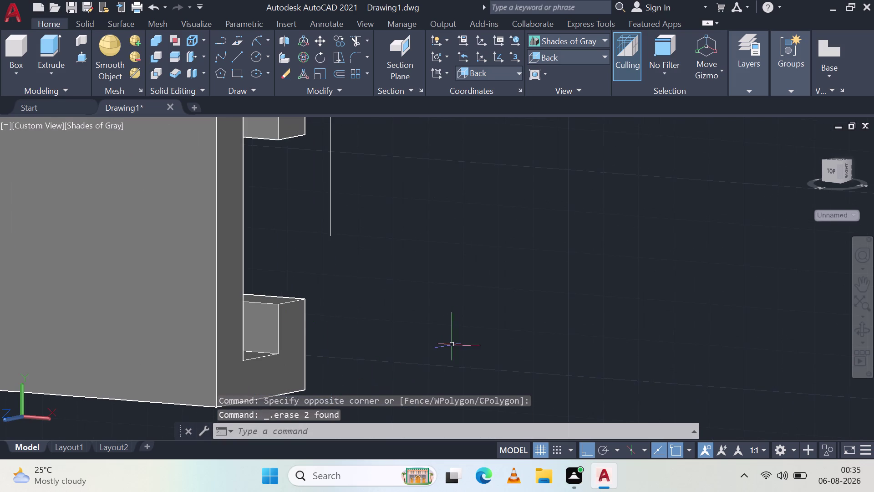
Erase one more selected leftover object.
drag(373, 238, 346, 213)
click(317, 180)
key(Delete)
scroll(down, 3)
Orbit and zoom until the bracket and arched outline are back in view.
middle_drag(283, 312, 474, 302)
scroll(down, 3)
scroll(down, 3)
middle_drag(575, 274, 561, 298)
scroll(down, 3)
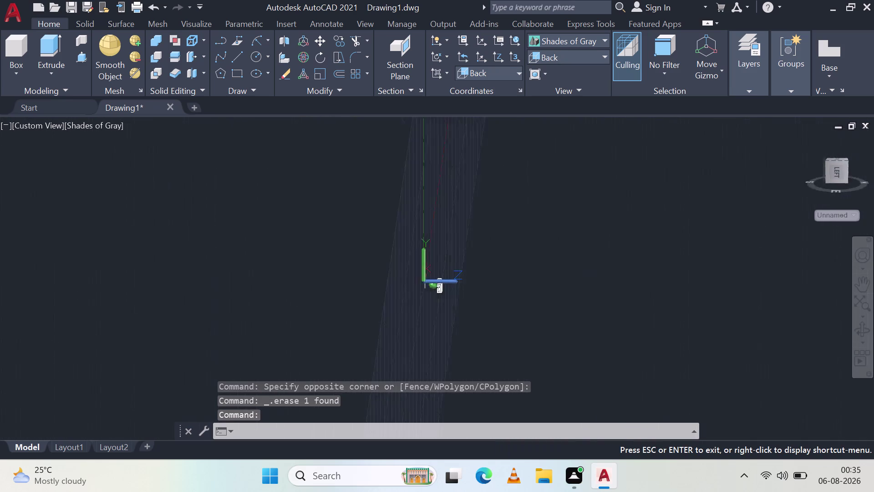
middle_drag(562, 298, 456, 306)
middle_drag(484, 302, 597, 272)
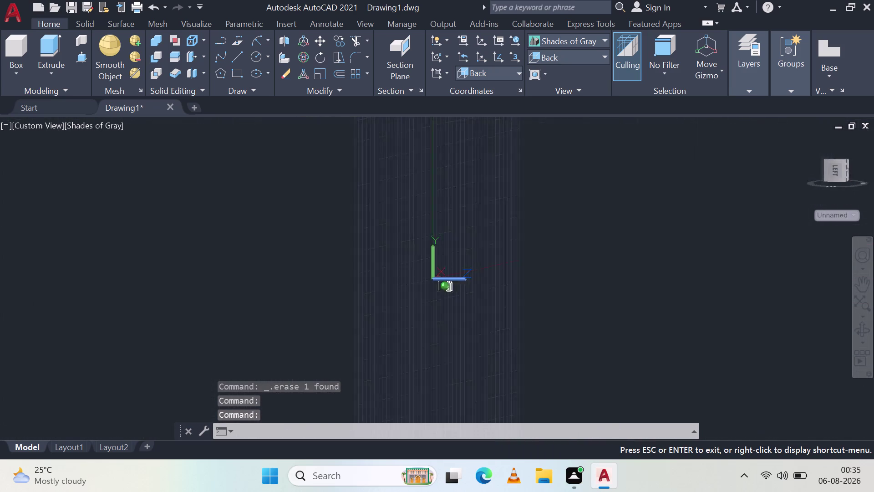
middle_drag(597, 272, 304, 275)
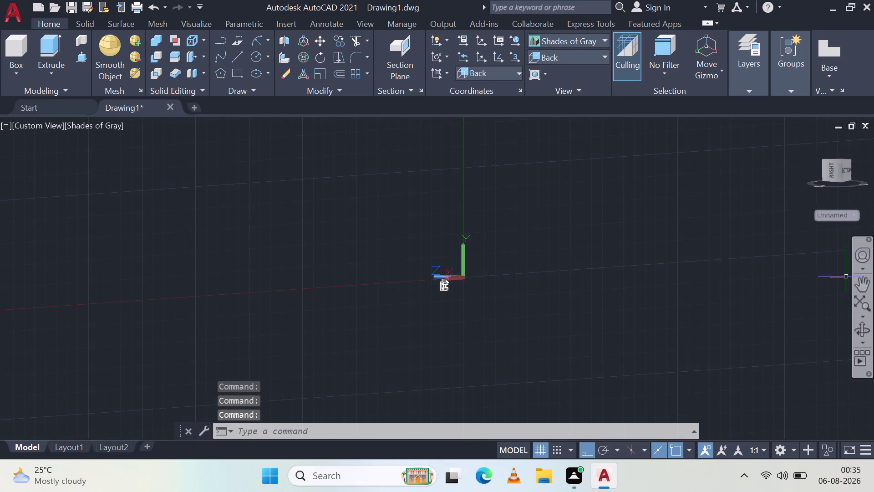
click(858, 308)
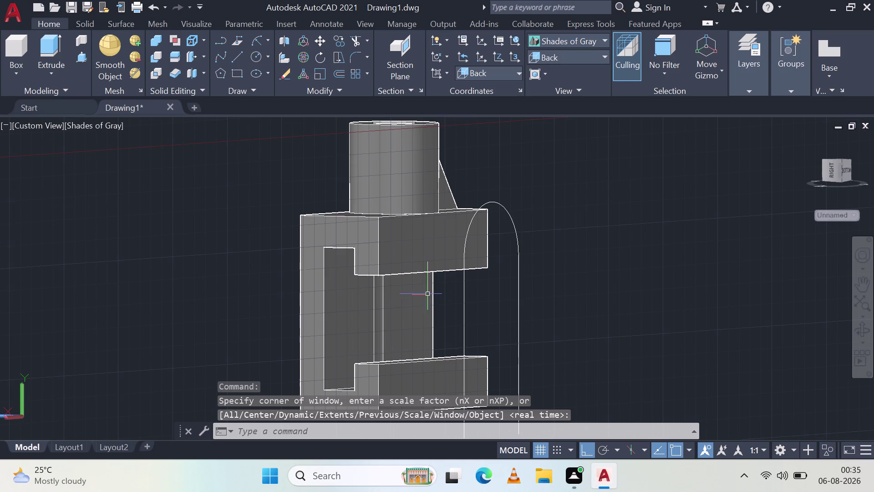
Switch to Top view and move the arched outline closer to the bracket.
middle_drag(459, 300, 617, 294)
scroll(down, 3)
drag(791, 395, 778, 389)
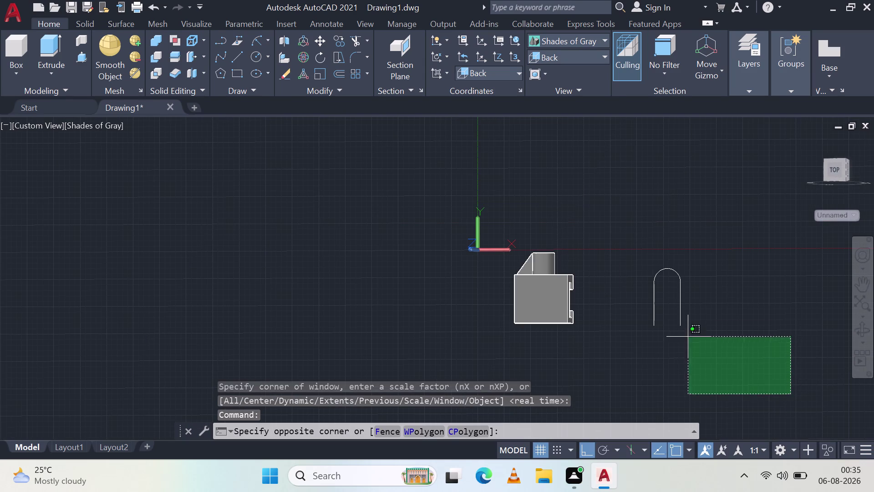
click(623, 234)
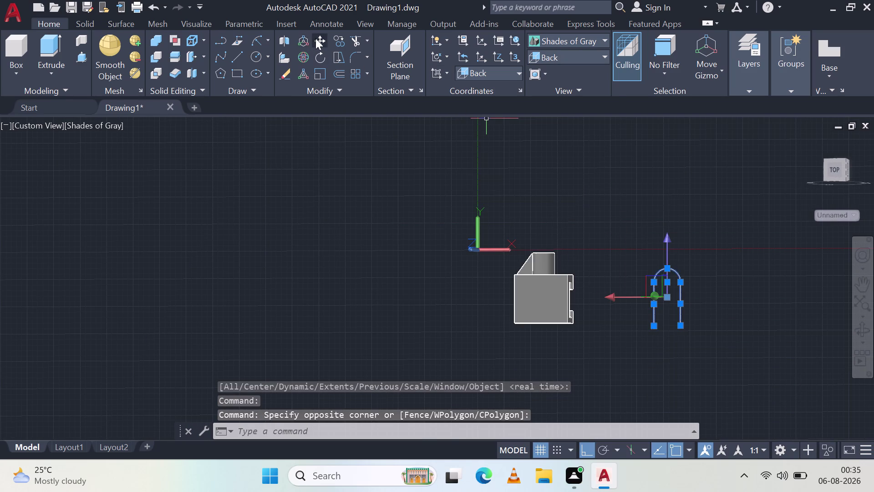
click(317, 36)
click(602, 287)
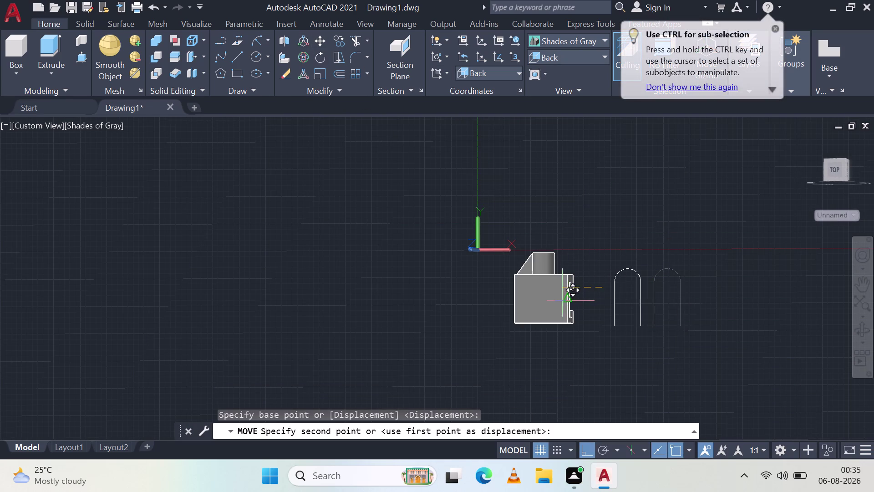
click(552, 304)
key(Escape)
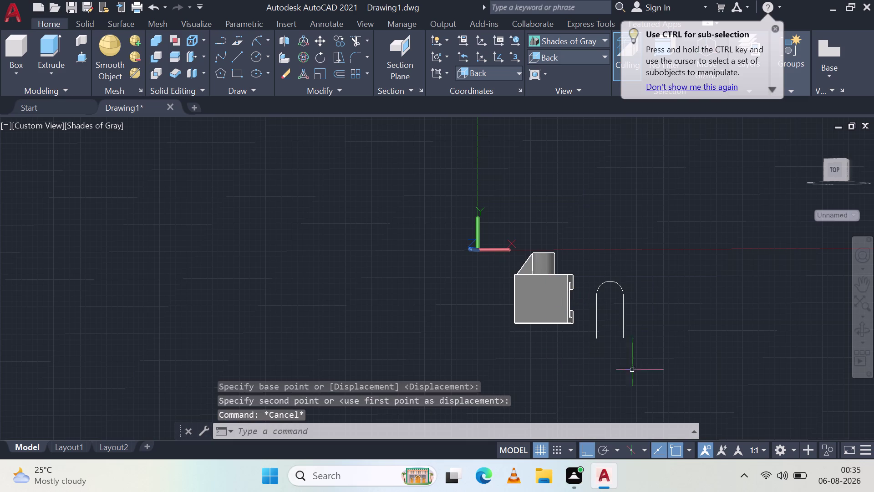
Reselect the arched outline and move it again to sit beside the bracket.
click(687, 361)
click(584, 299)
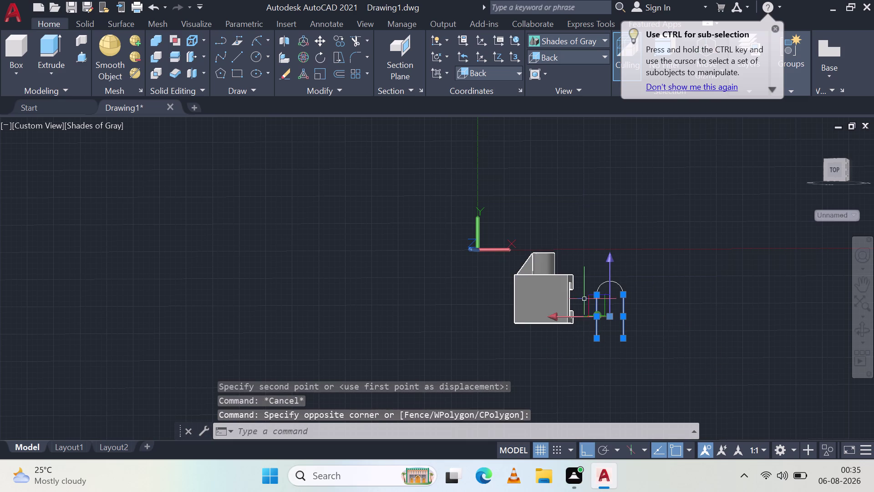
click(631, 276)
click(613, 288)
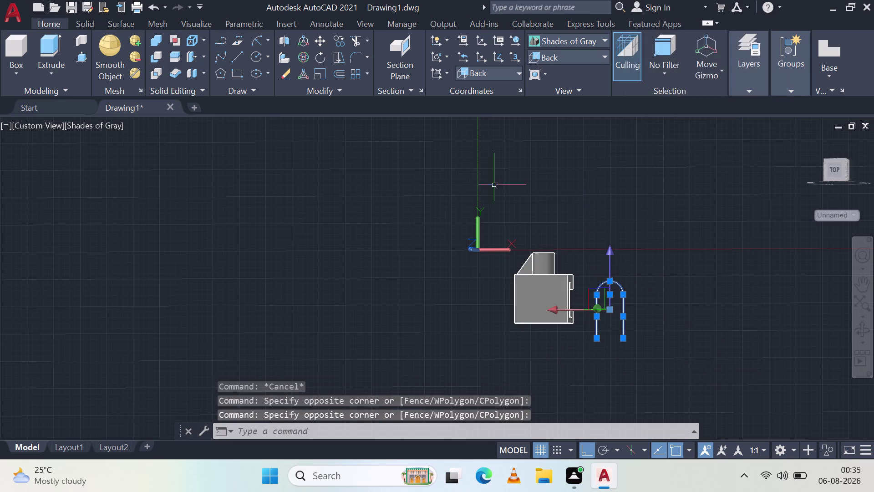
click(320, 41)
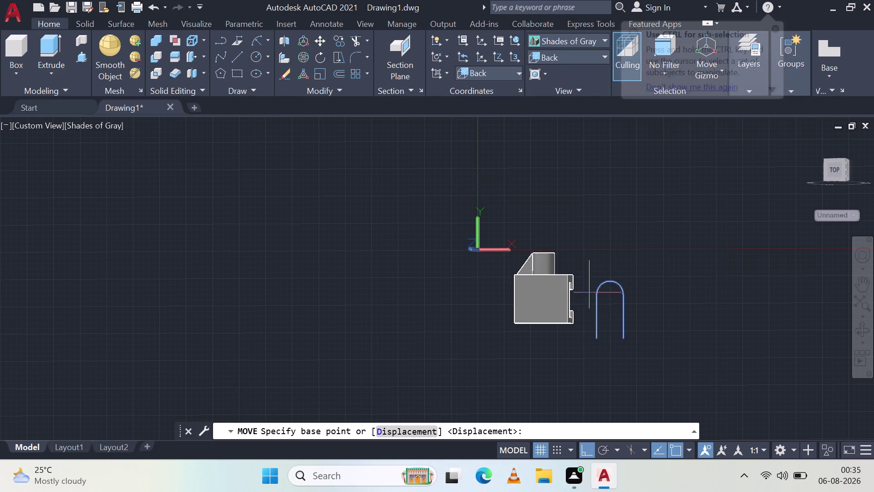
scroll(up, 3)
click(604, 288)
click(609, 266)
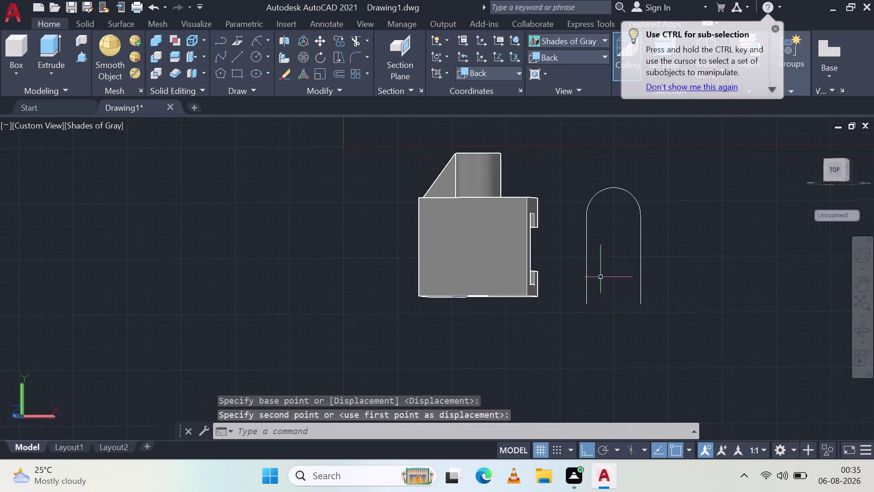
key(Escape)
Start a radius-12.5 circle inside the arched end, then cancel it.
middle_drag(561, 225, 589, 260)
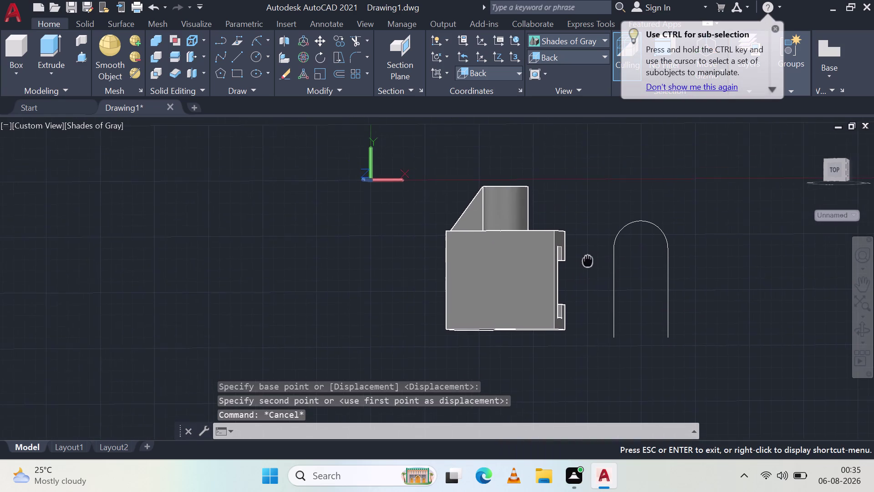
middle_drag(589, 260, 377, 265)
scroll(up, 3)
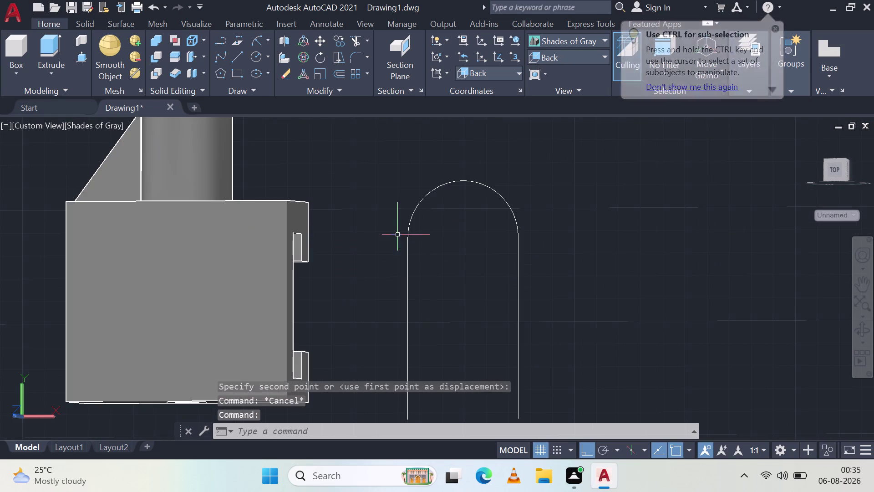
scroll(down, 3)
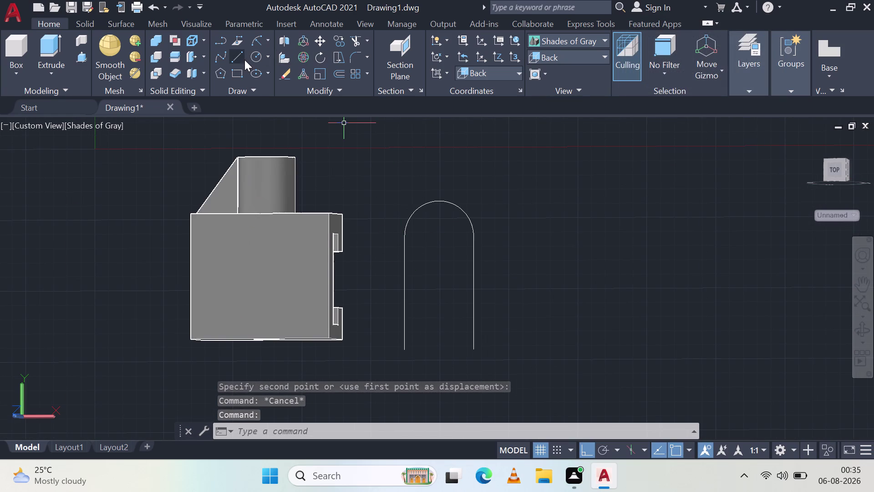
click(253, 55)
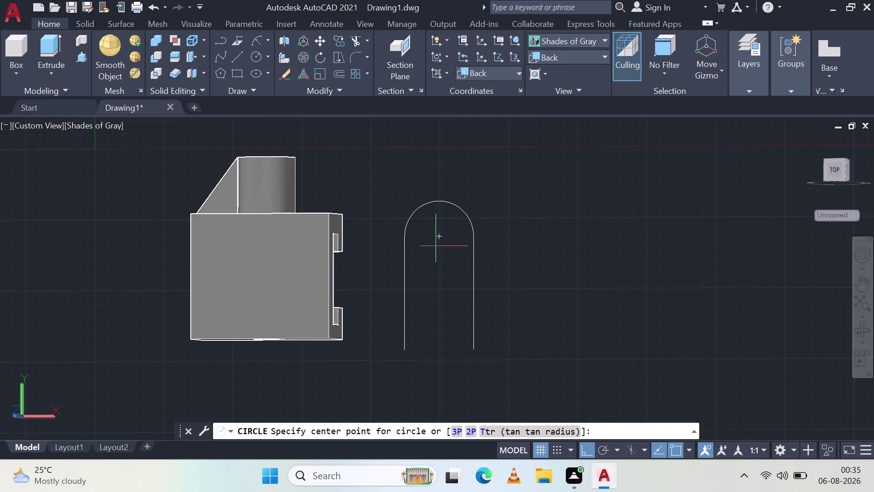
click(439, 236)
text(12)
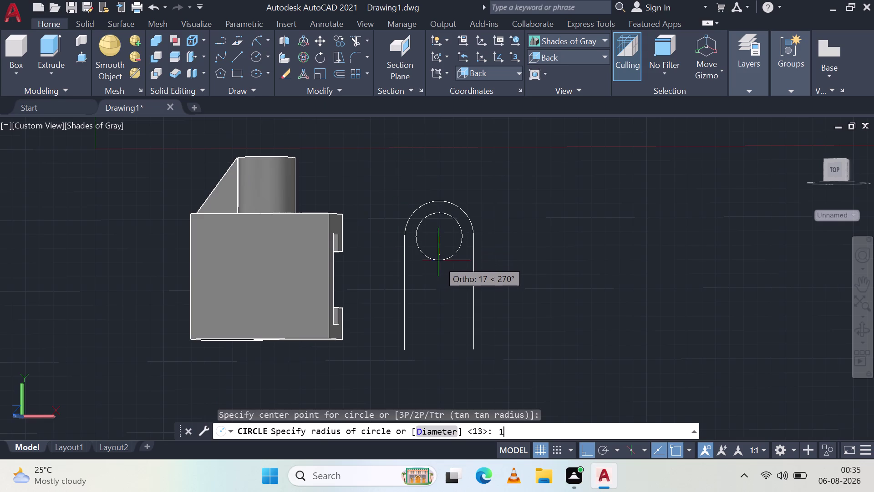
key(period)
key(5)
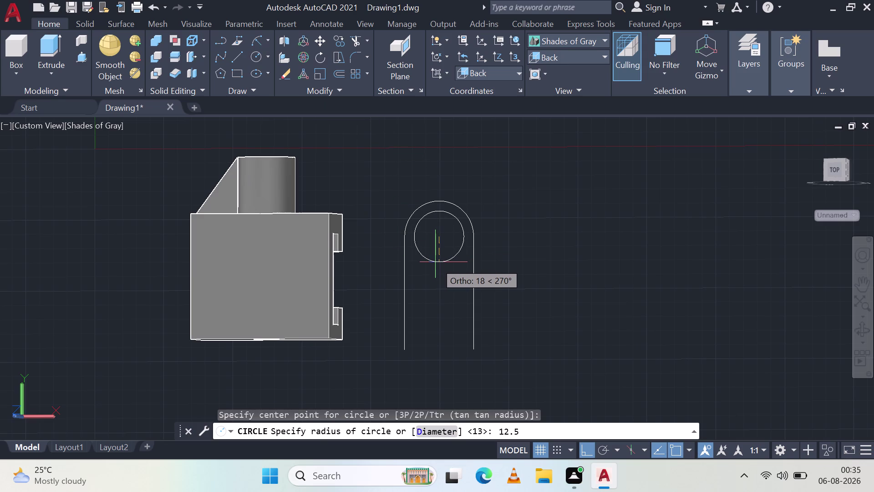
key(Escape)
key(Escape)
Open Drawing Units with UN and check the length precision.
text(un)
key(space)
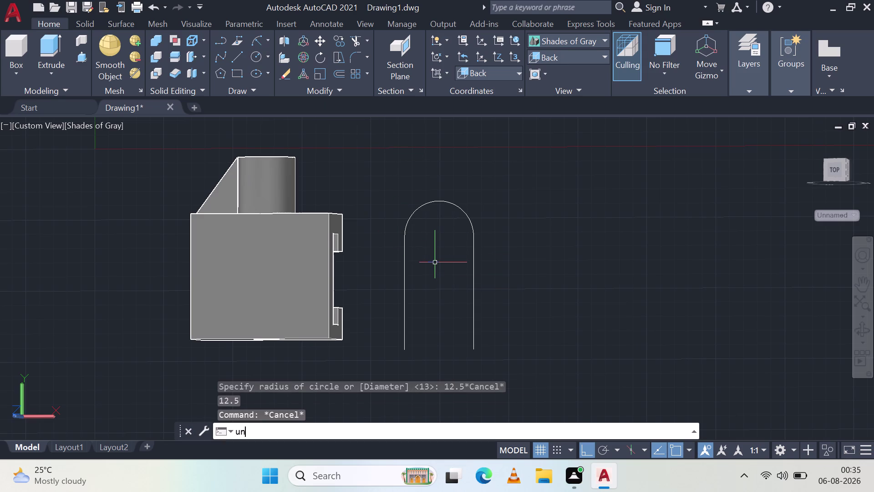
click(393, 166)
Close Drawing Units, set ISO-25 linear precision to 0.0 and make it current.
click(381, 186)
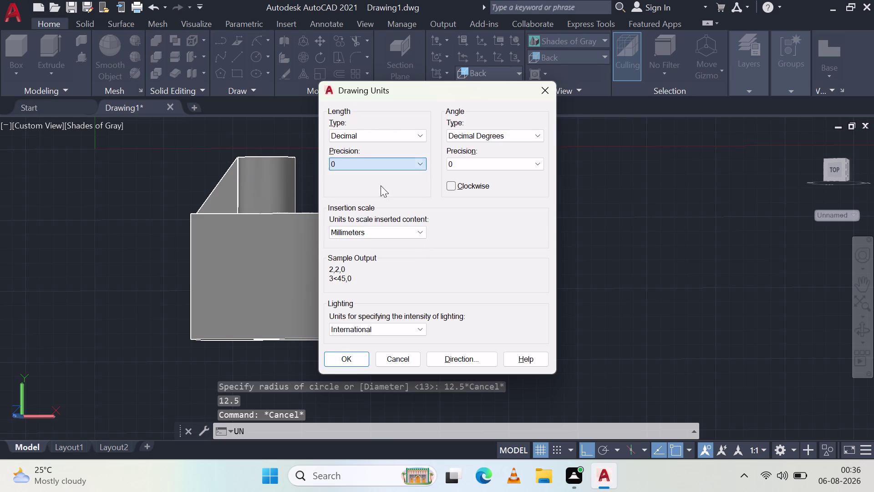
click(350, 360)
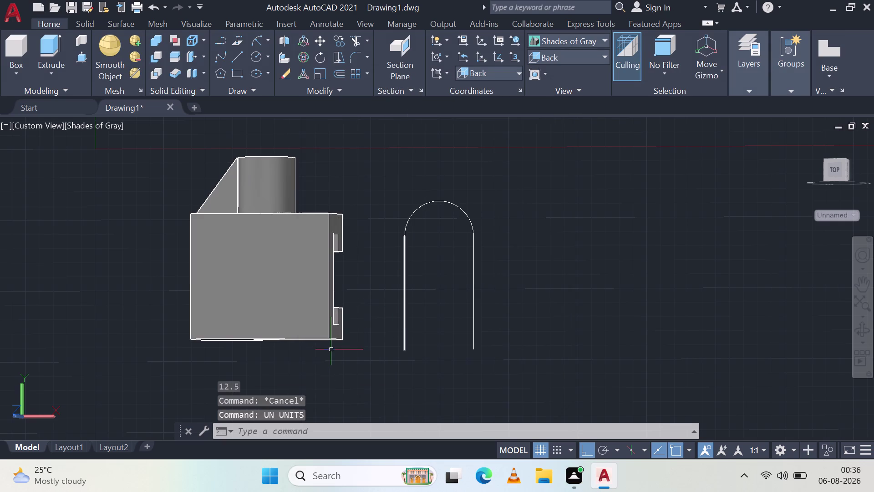
key(d)
key(space)
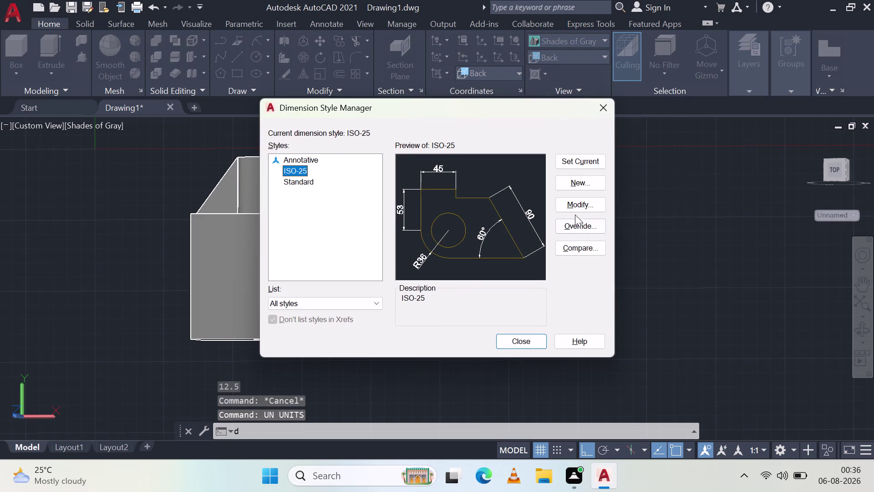
click(579, 206)
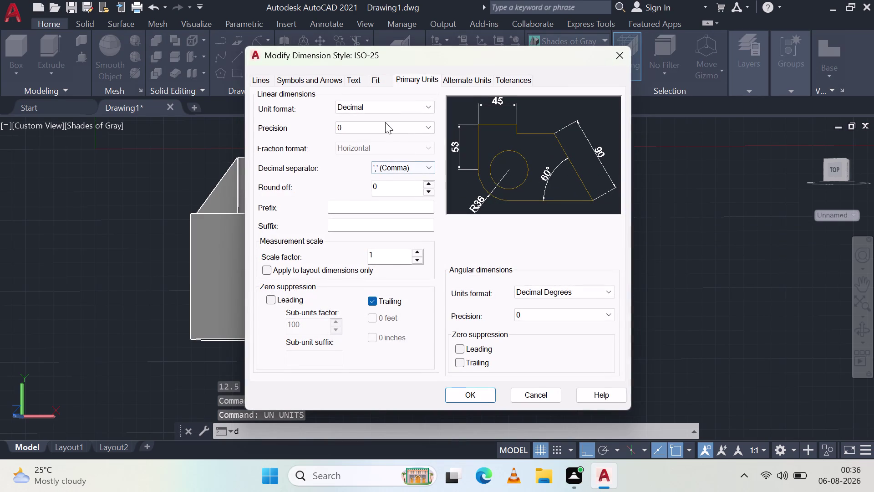
click(385, 120)
click(385, 129)
click(370, 145)
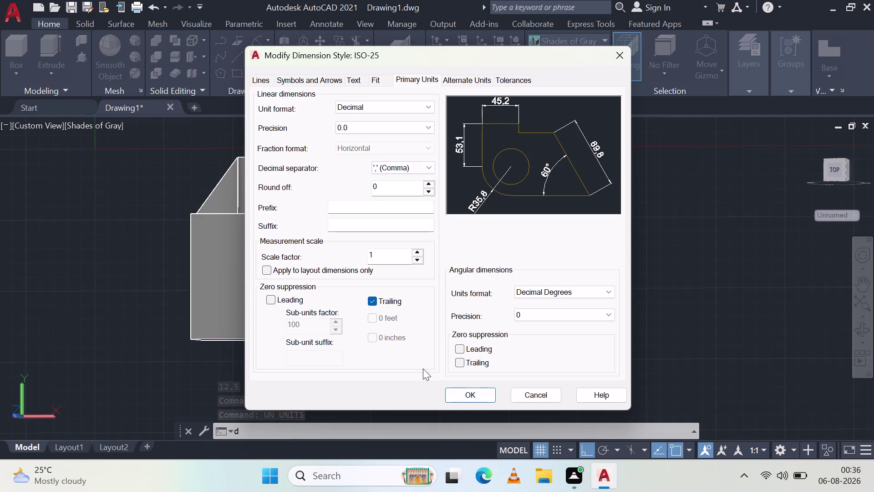
click(465, 391)
click(579, 160)
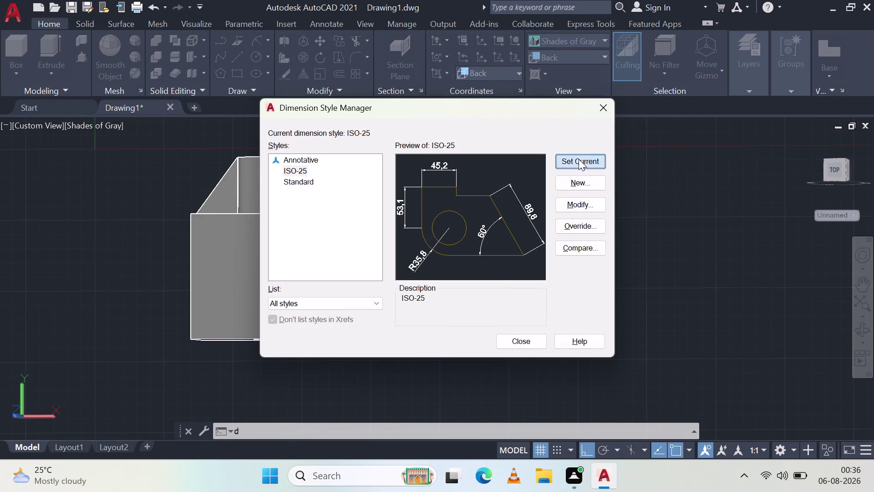
click(530, 336)
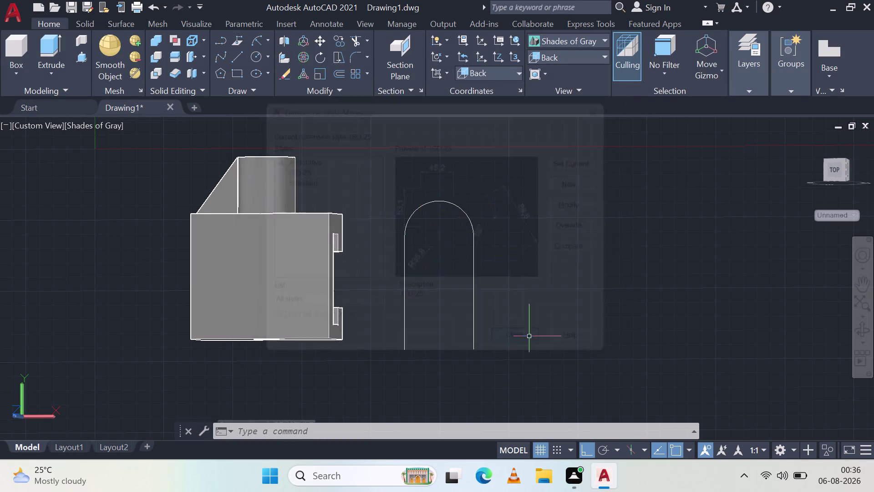
click(257, 42)
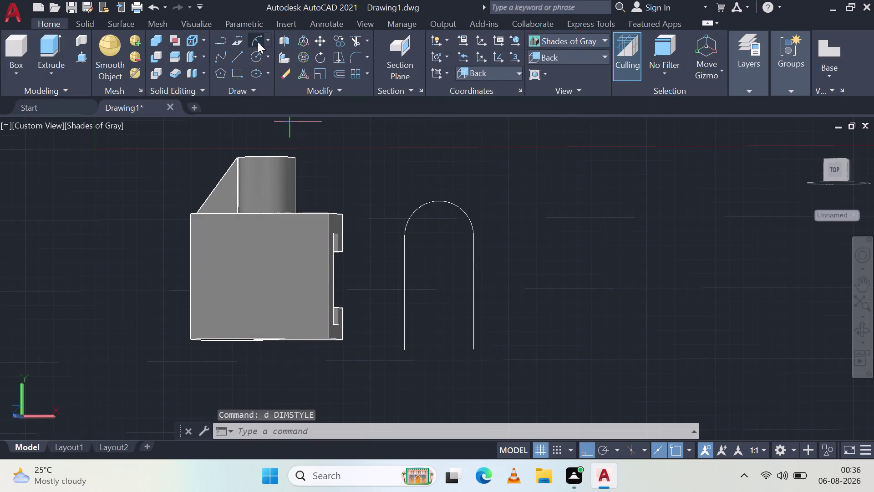
click(473, 234)
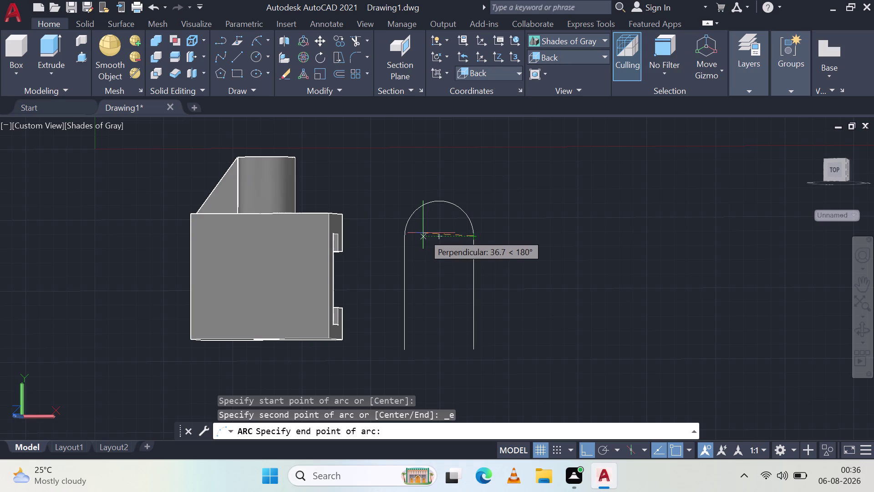
click(400, 237)
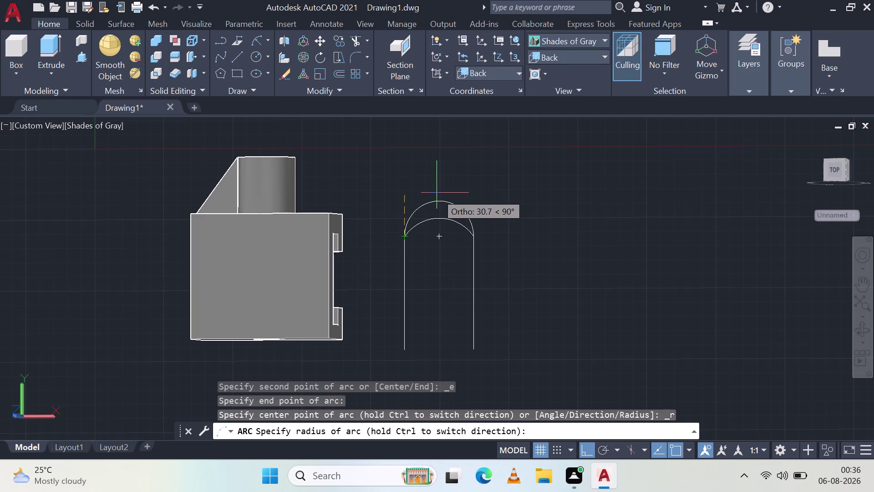
key(Escape)
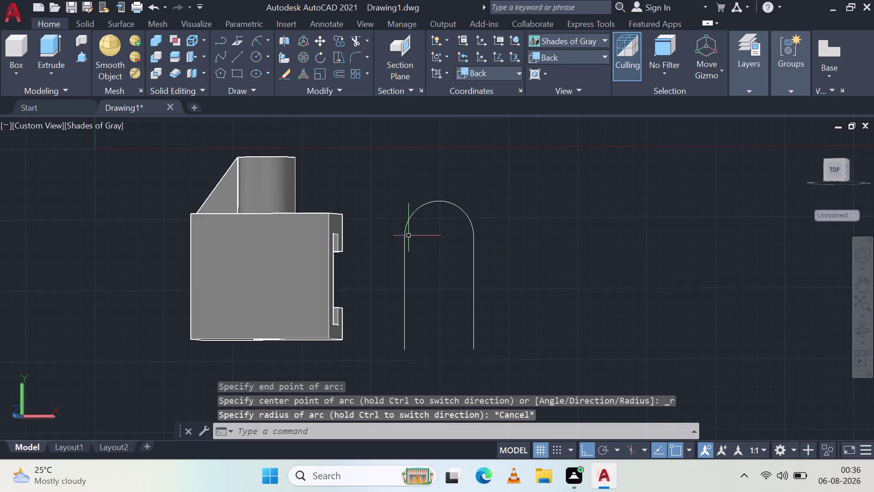
click(257, 41)
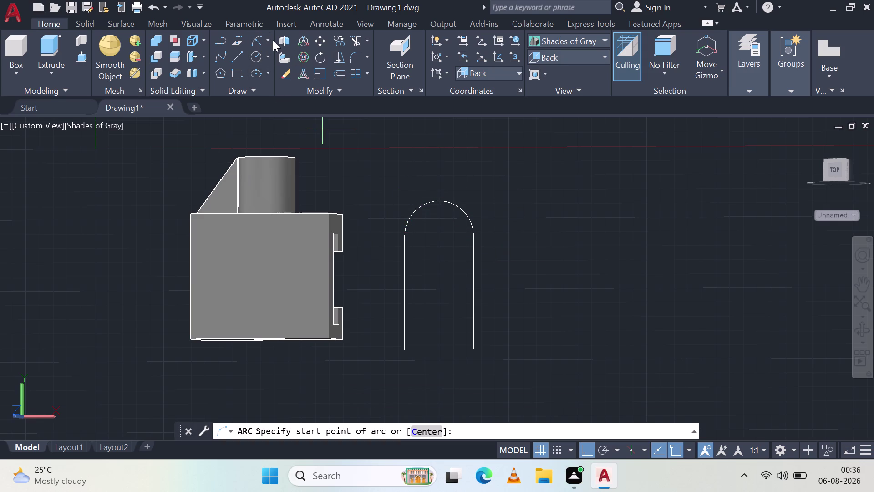
click(267, 40)
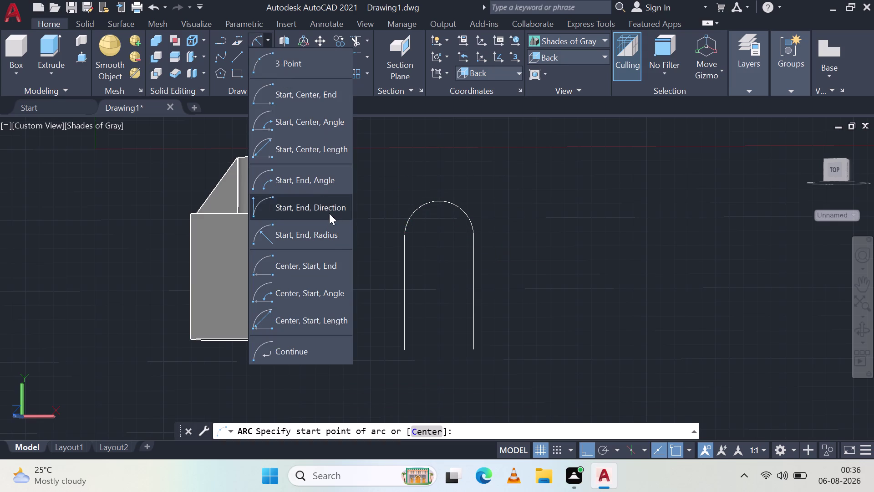
click(327, 234)
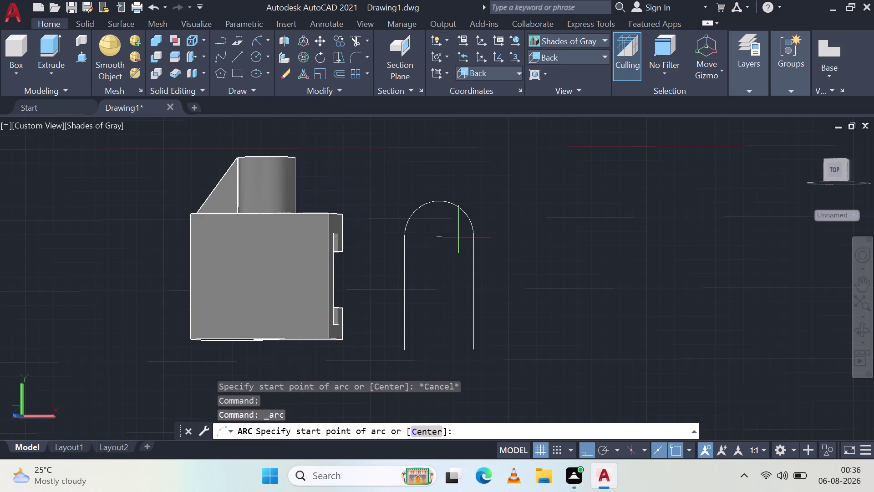
click(472, 238)
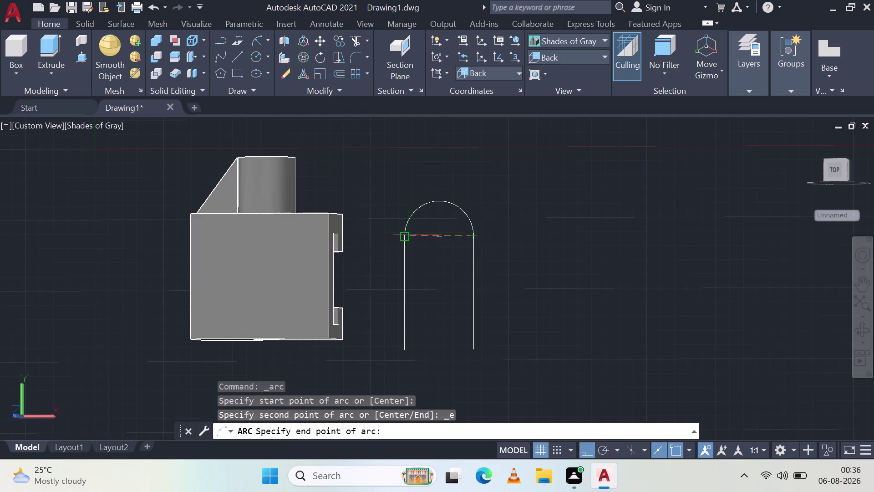
click(405, 236)
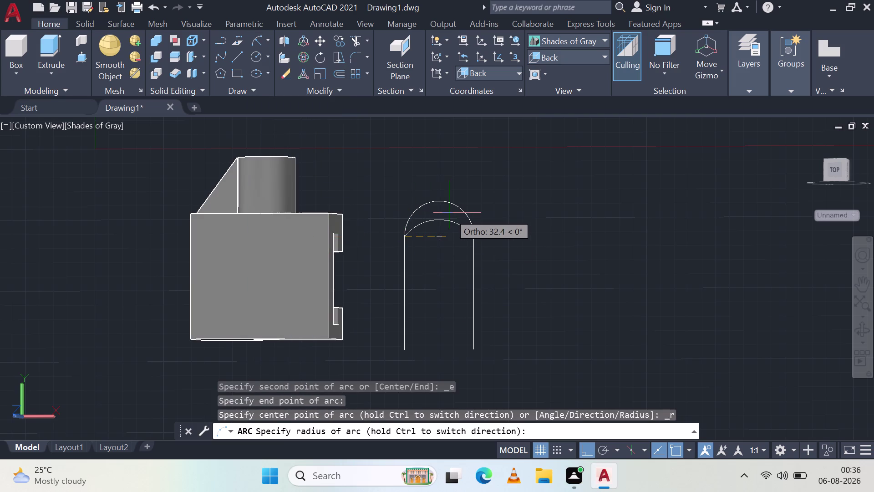
text(12)
text(.5)
key(Return)
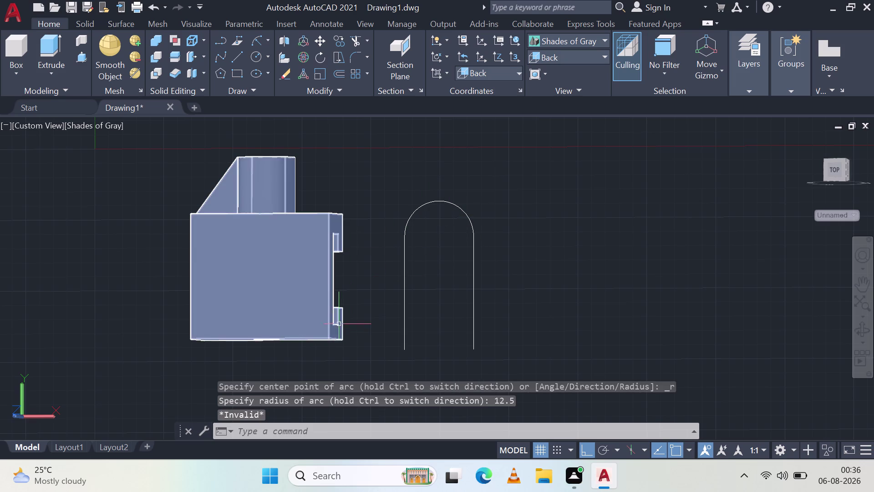
Orbit the model and switch to the Back preset view.
middle_drag(333, 327, 362, 216)
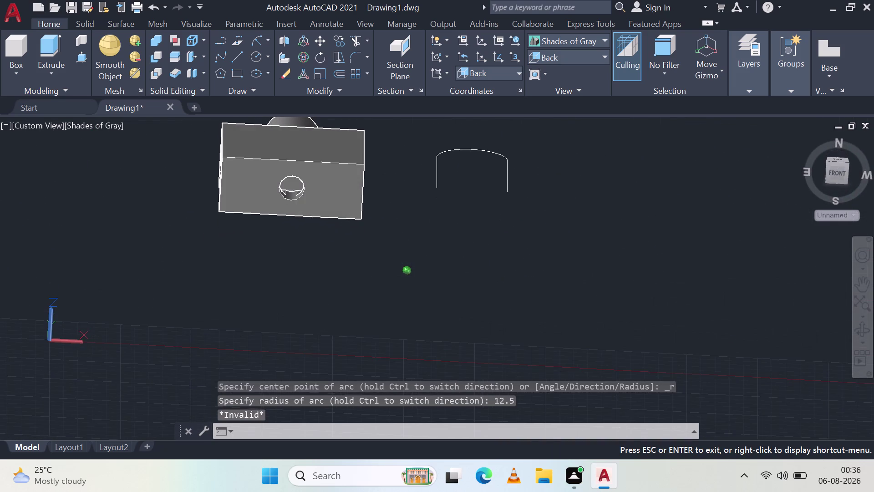
middle_drag(361, 217, 369, 229)
scroll(up, 3)
scroll(down, 3)
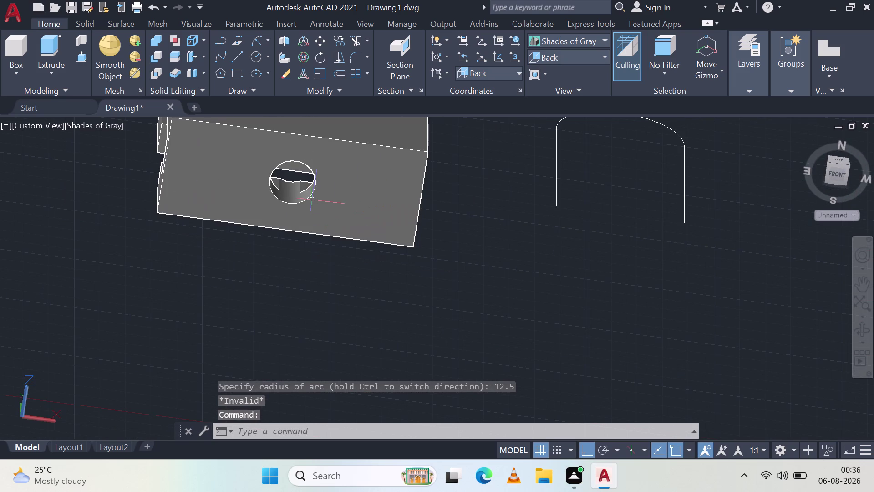
middle_drag(453, 166, 376, 264)
scroll(down, 3)
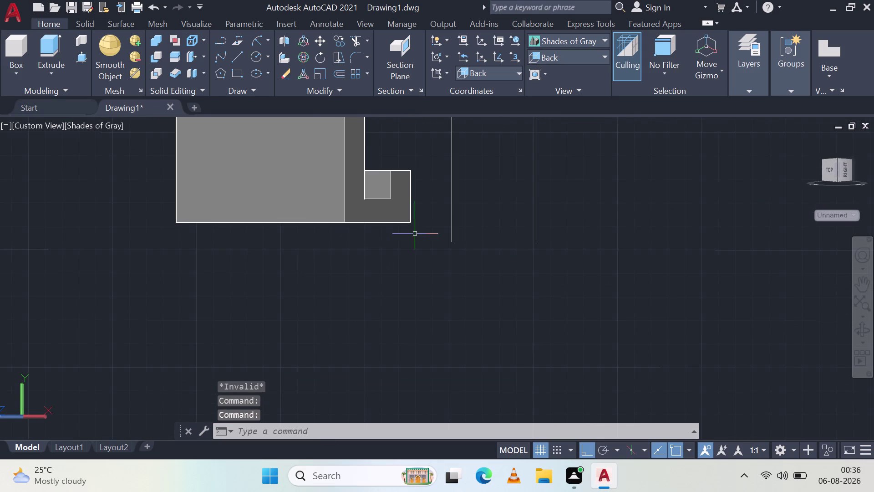
click(551, 56)
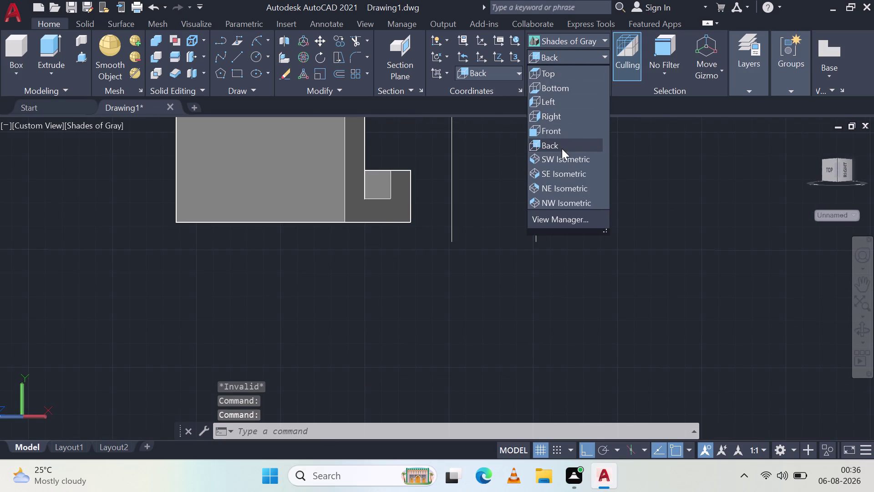
click(562, 147)
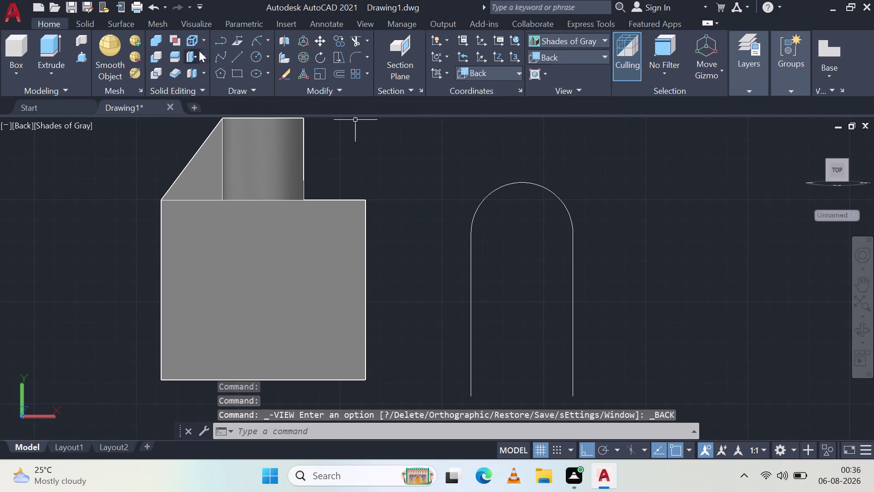
Draw a radius-12.5 circle centred on the arch's centre.
click(255, 55)
click(518, 233)
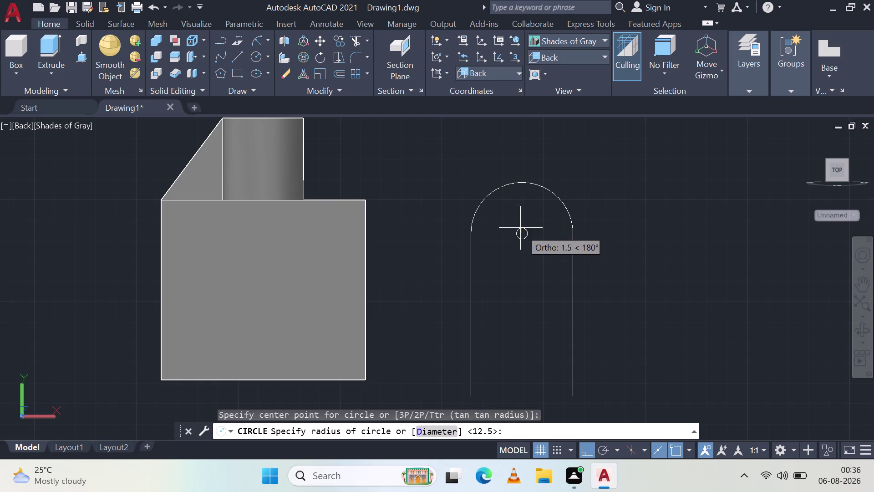
text(12)
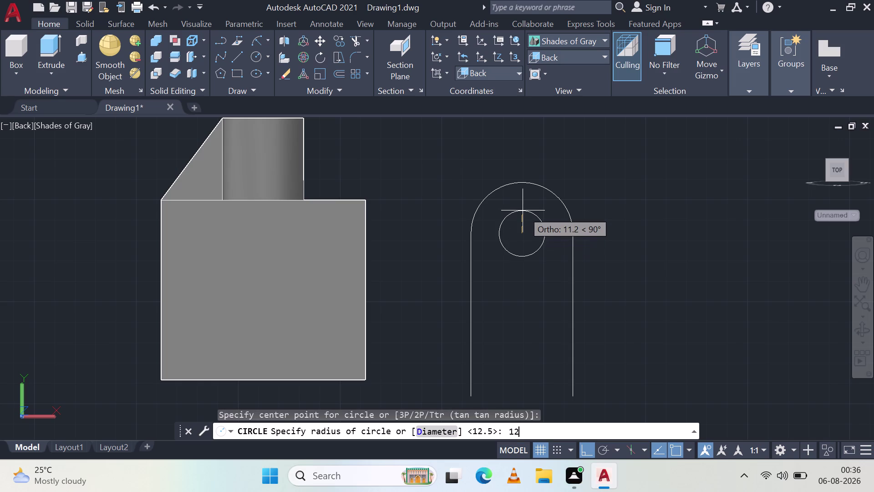
text(.5)
key(Return)
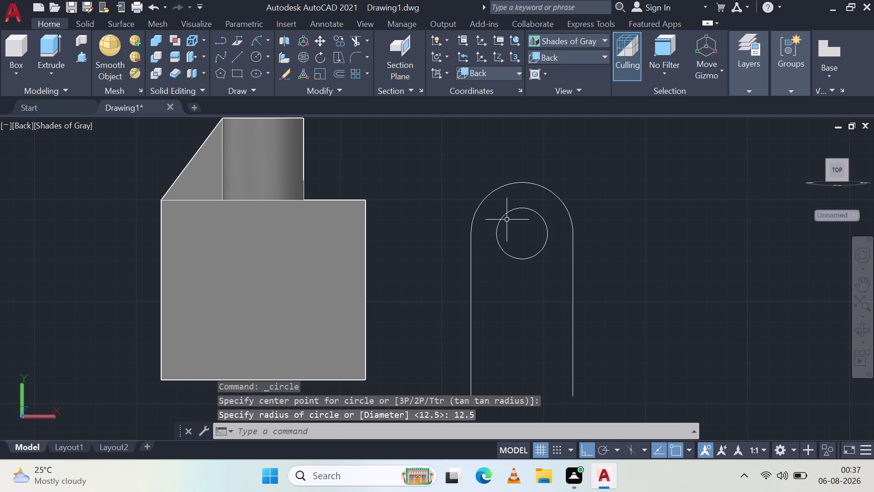
click(233, 58)
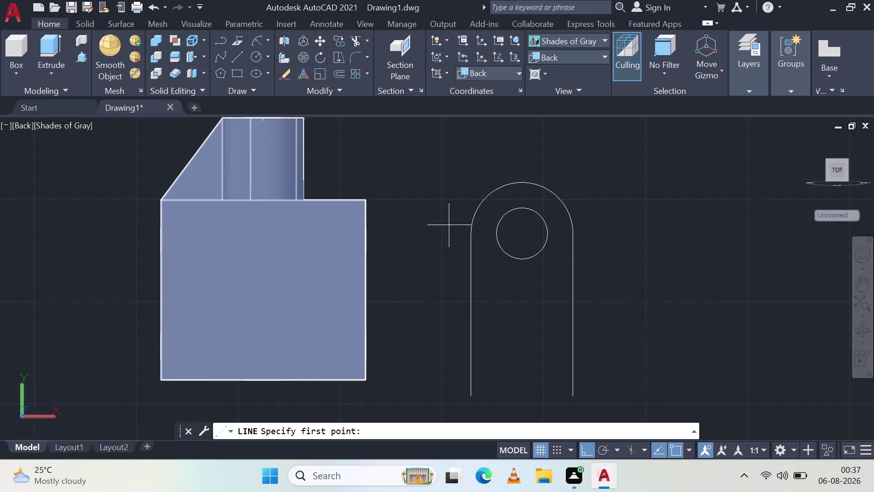
click(497, 237)
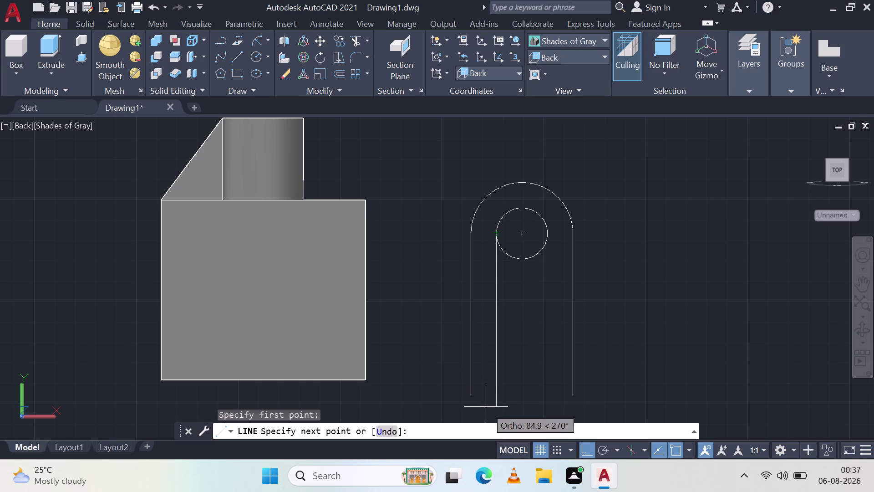
key(Escape)
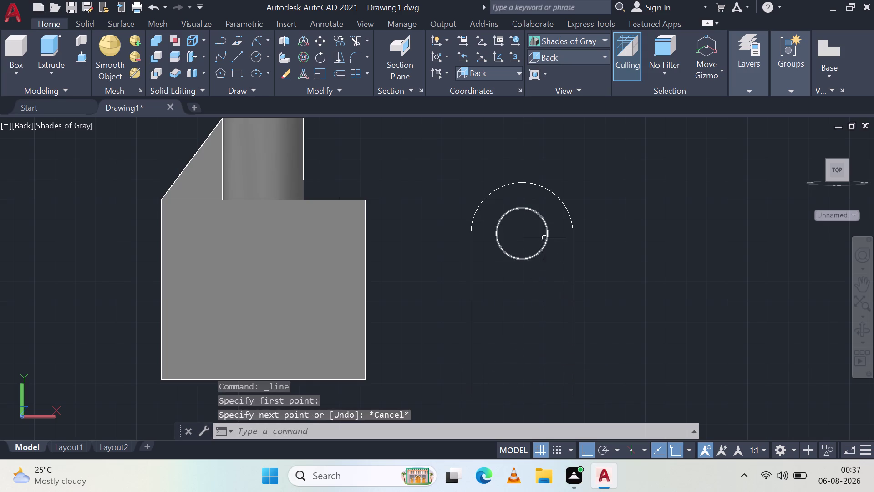
click(231, 56)
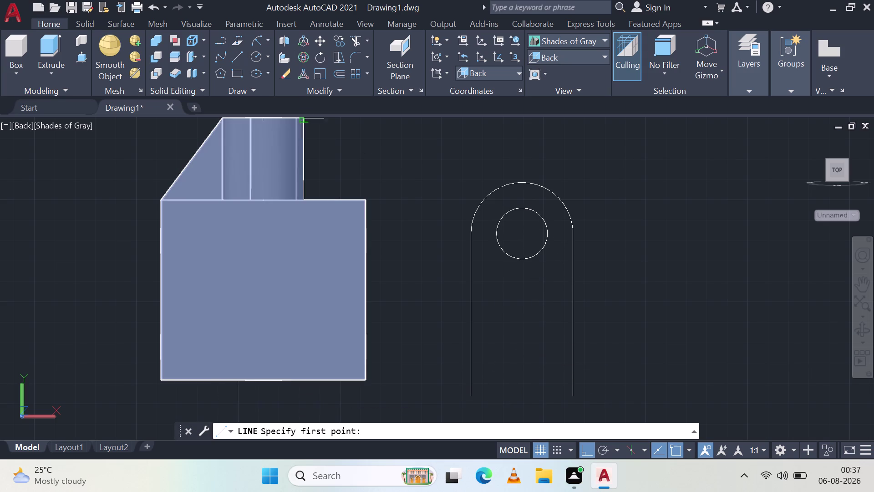
click(496, 232)
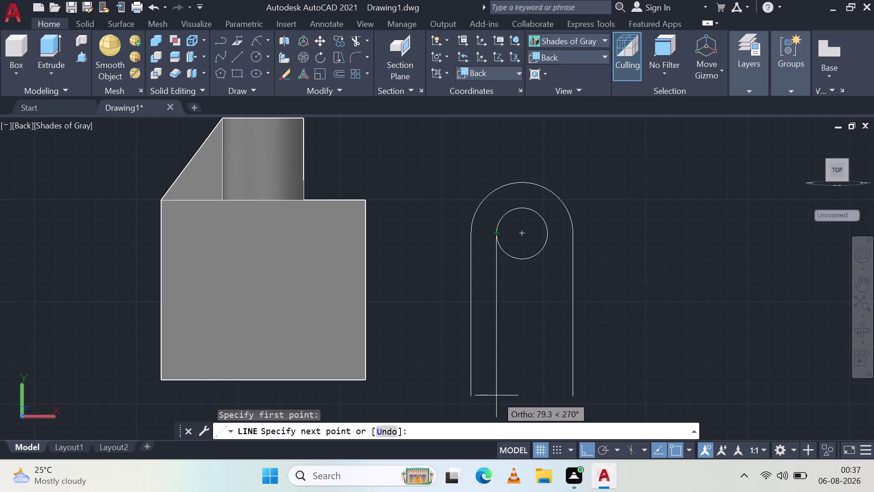
text(80)
key(Return)
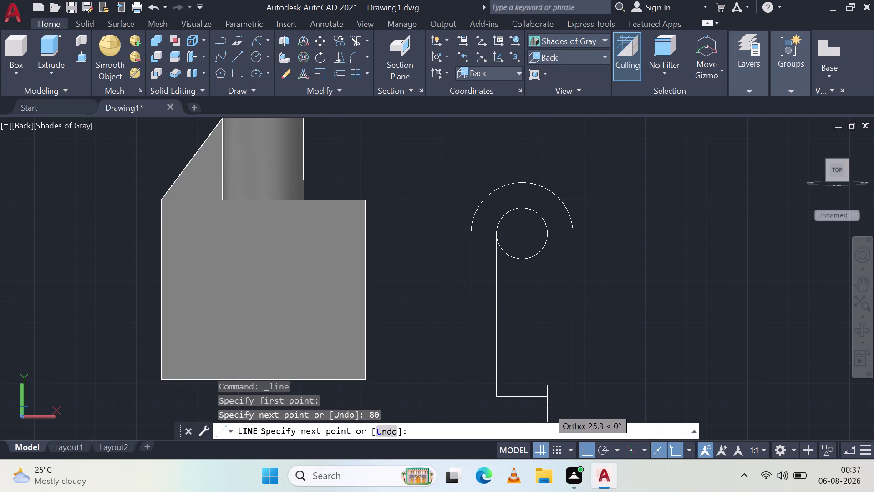
key(Escape)
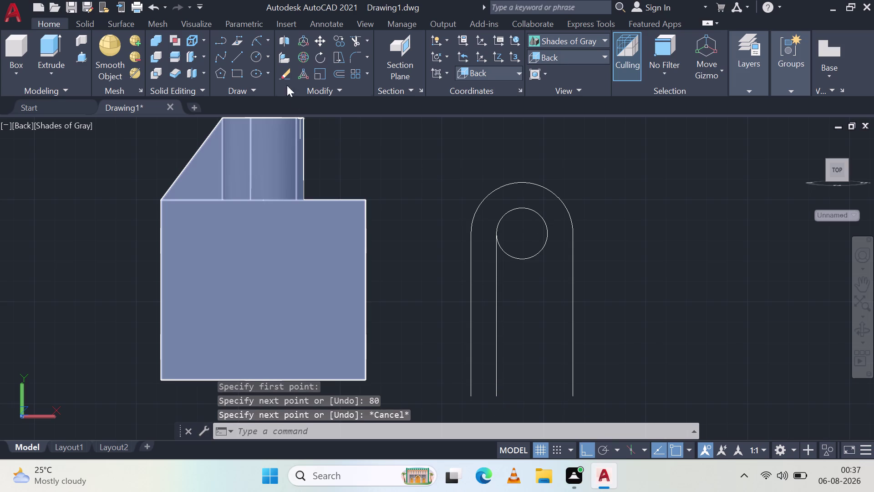
click(237, 51)
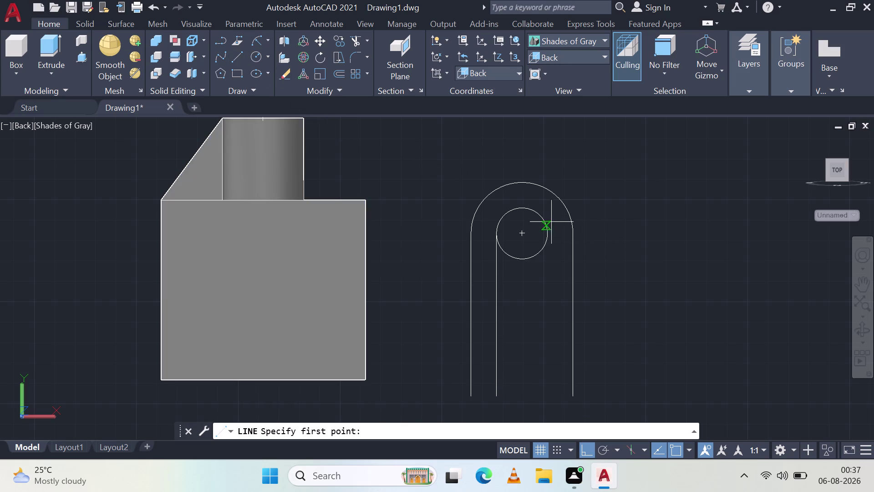
click(553, 234)
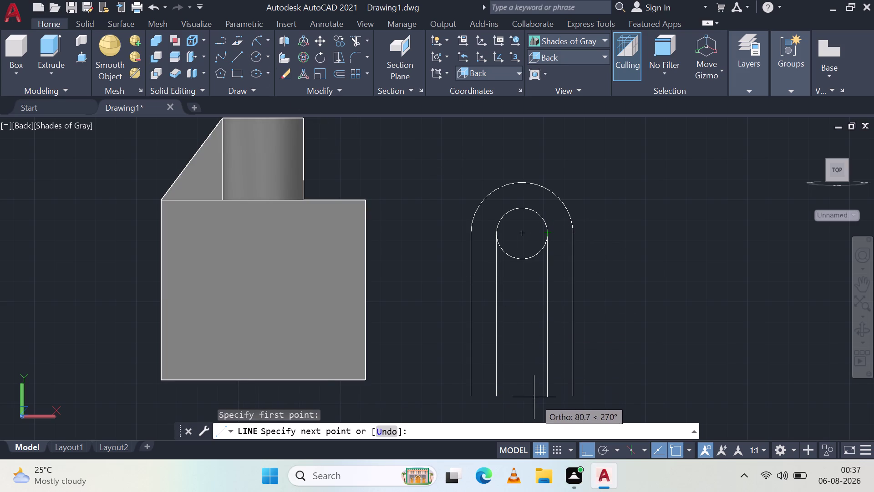
key(Escape)
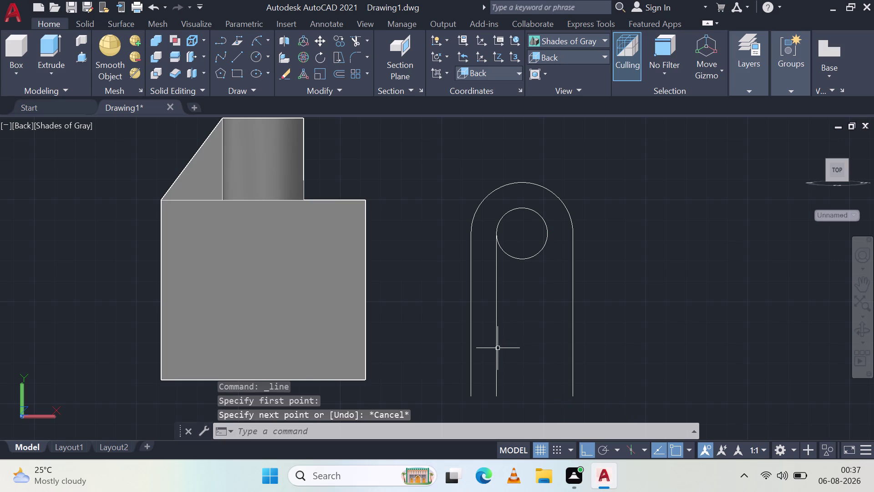
click(496, 348)
key(Delete)
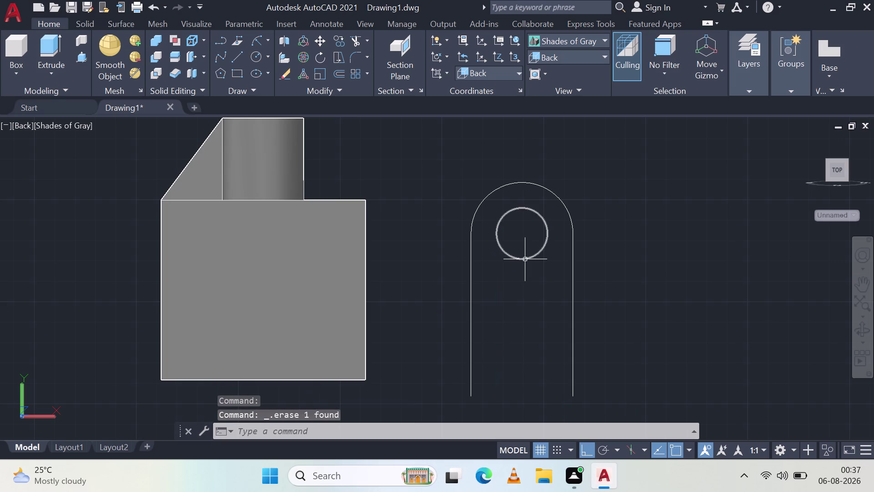
click(526, 260)
click(548, 191)
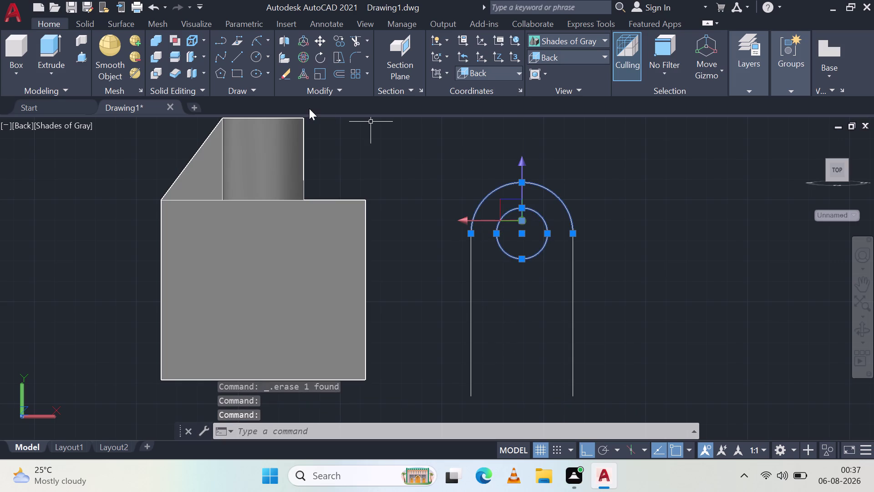
click(342, 40)
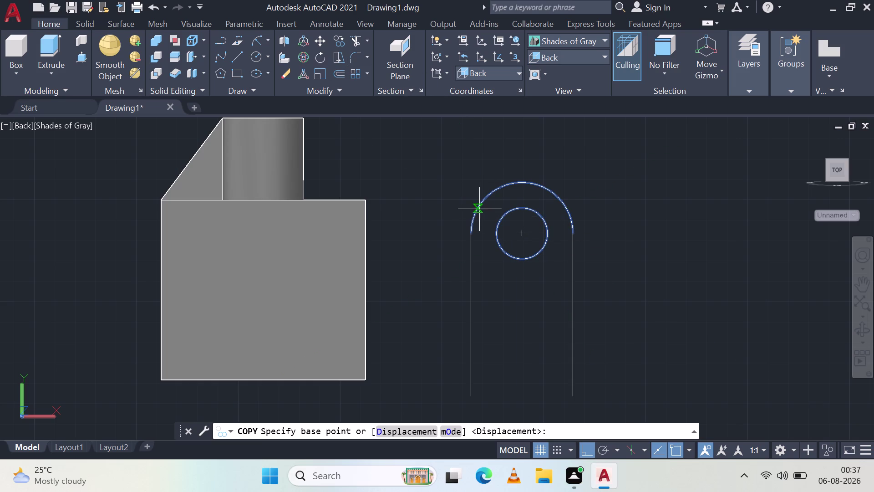
key(Escape)
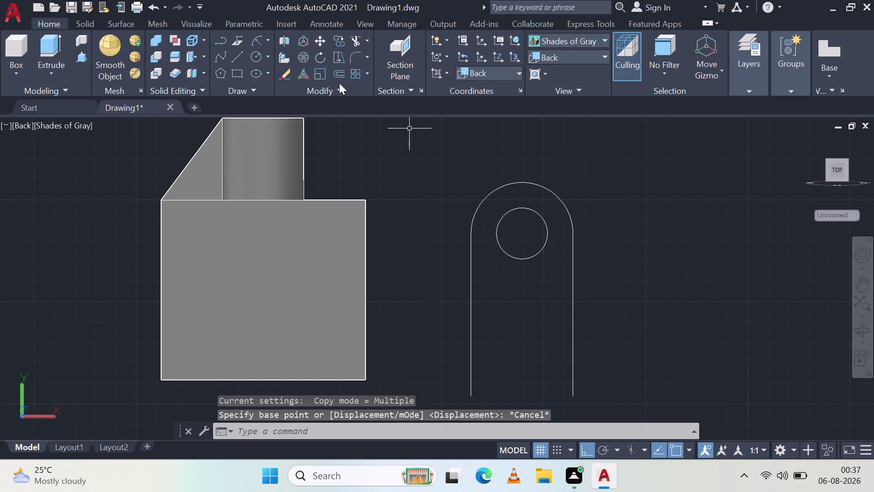
click(342, 90)
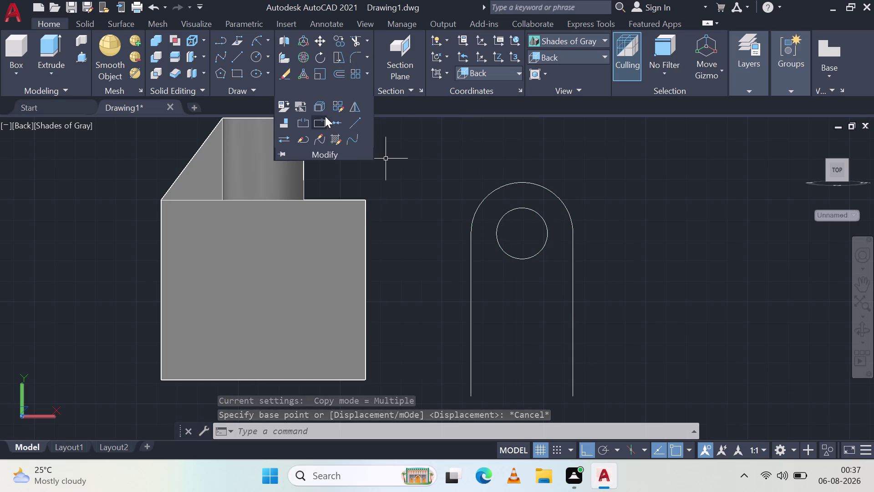
click(324, 104)
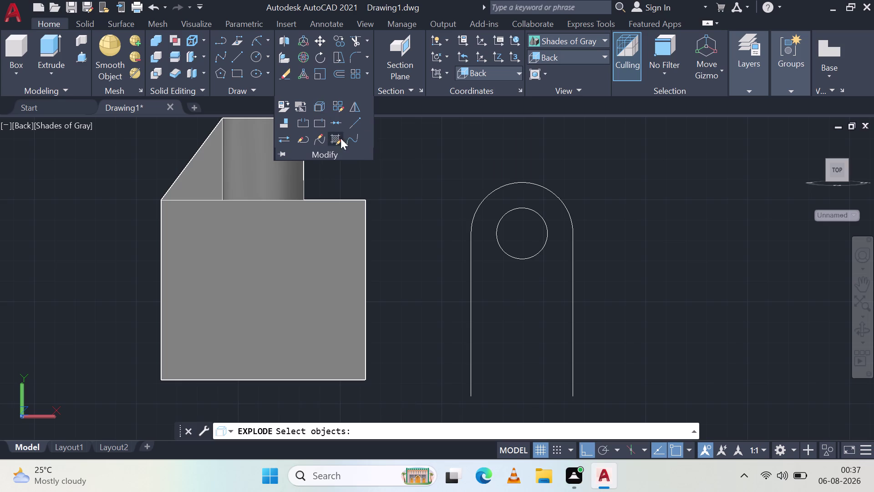
key(Escape)
click(344, 93)
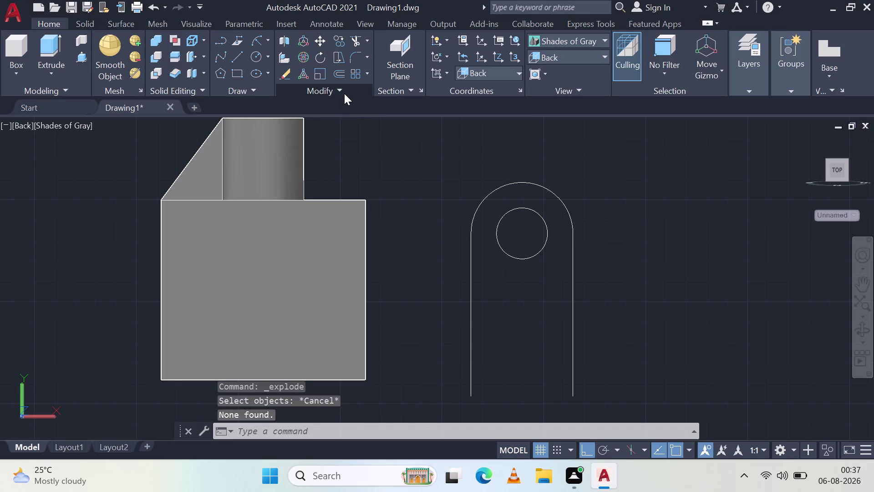
click(354, 110)
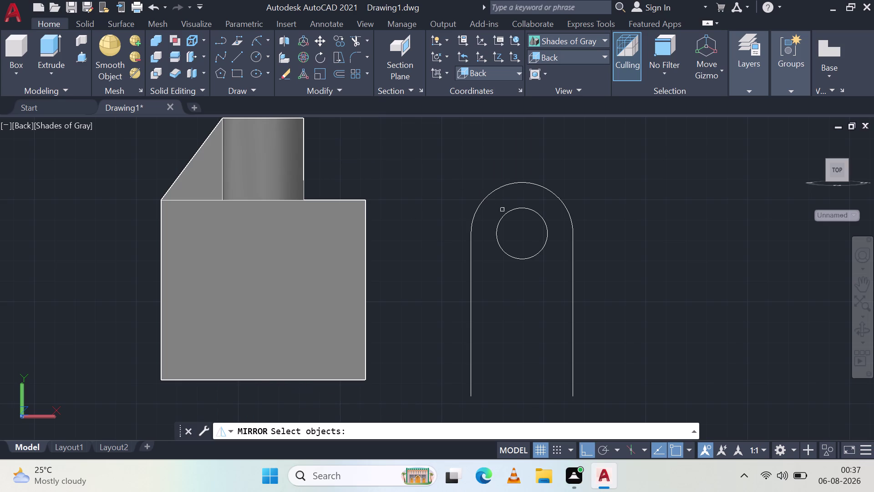
click(506, 213)
click(510, 184)
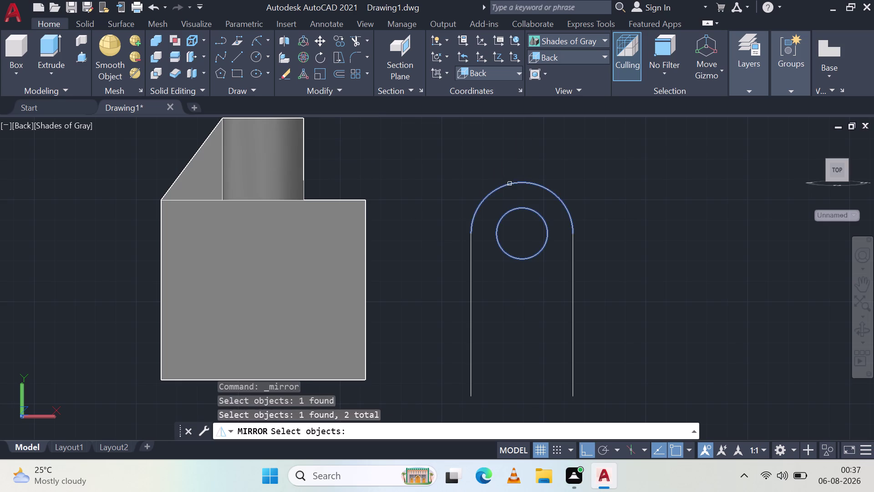
key(space)
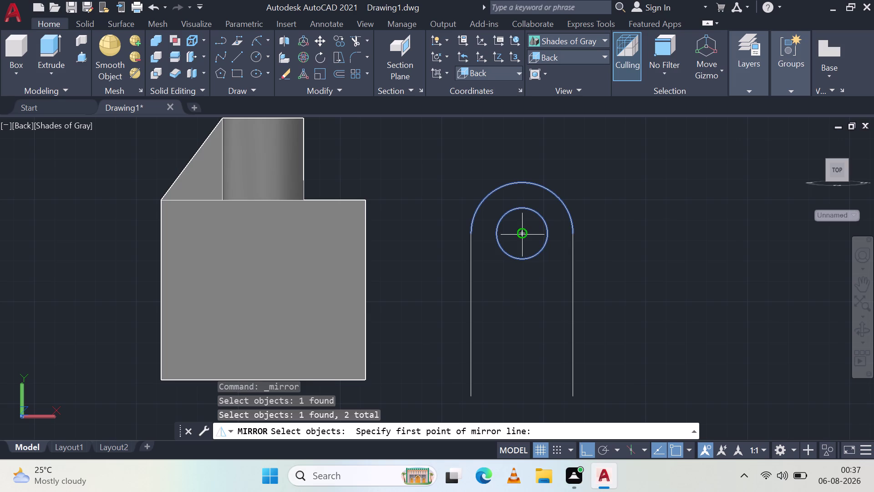
click(523, 236)
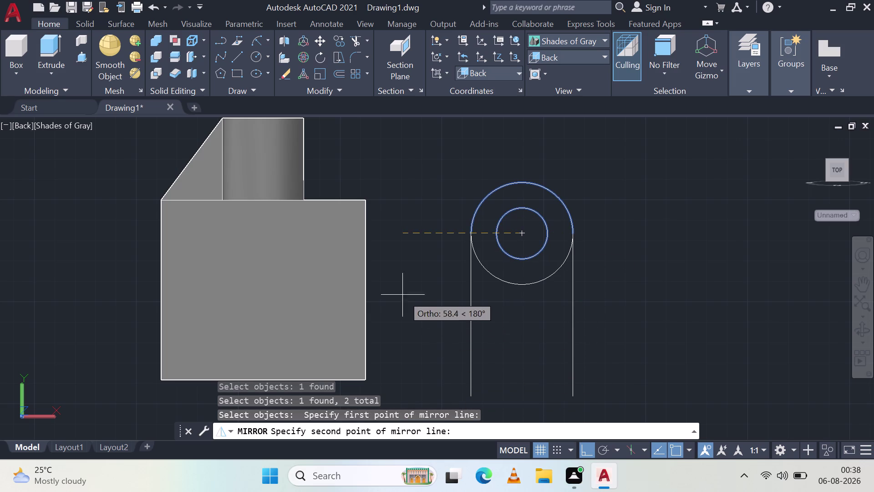
key(Escape)
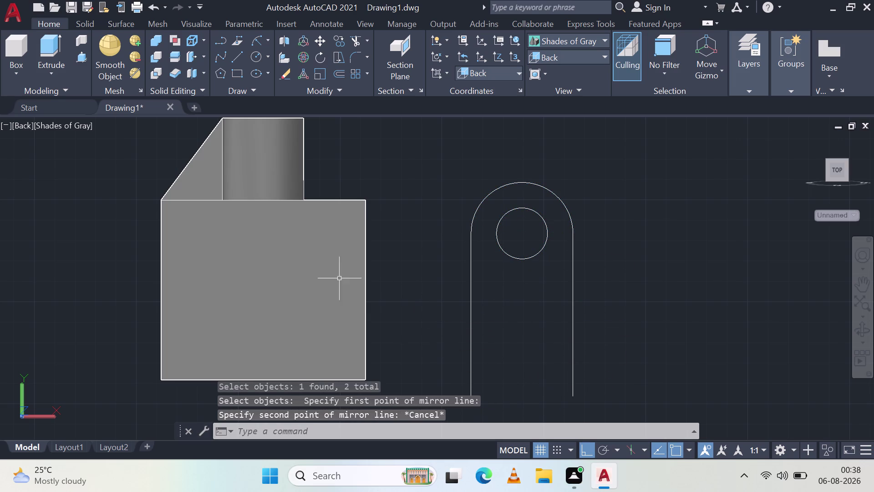
click(333, 37)
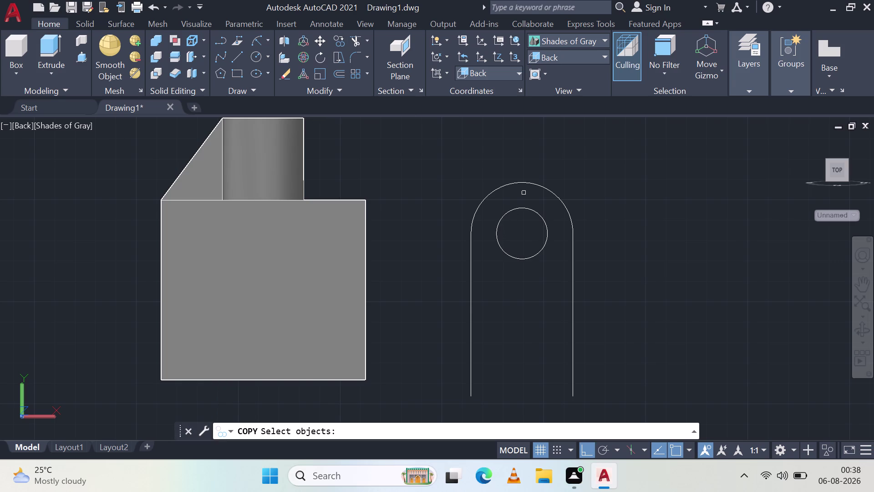
click(528, 183)
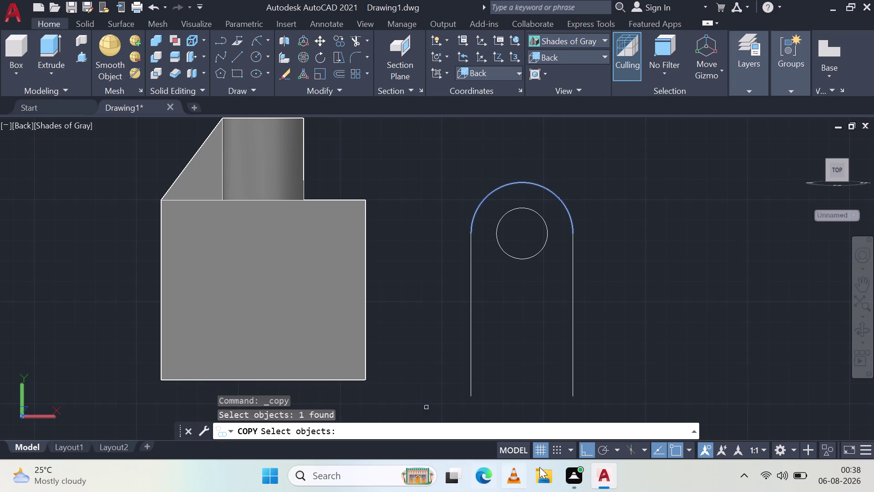
key(space)
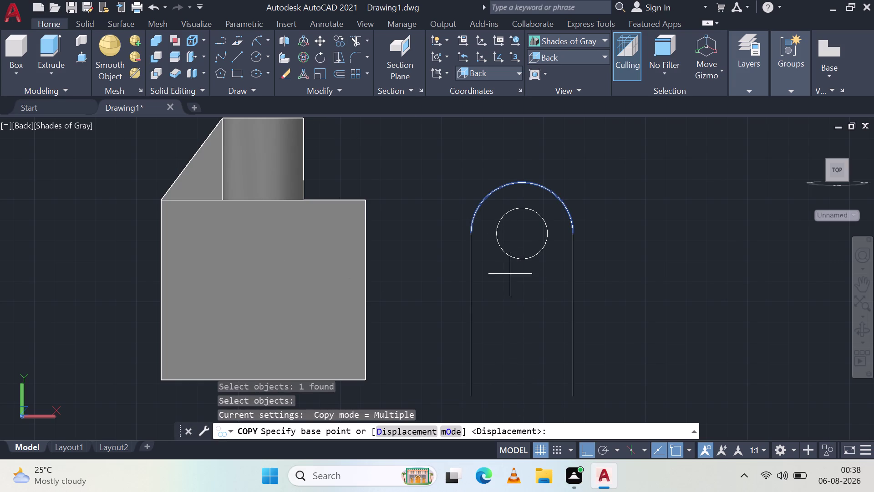
key(Escape)
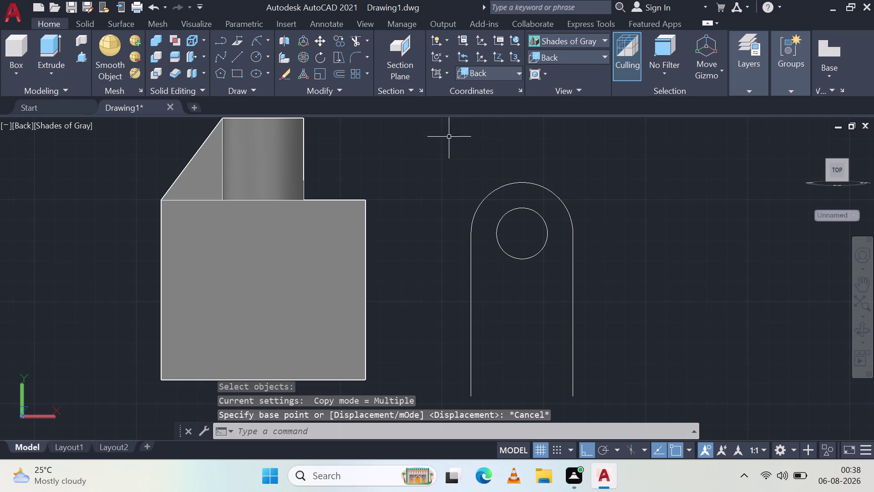
click(339, 86)
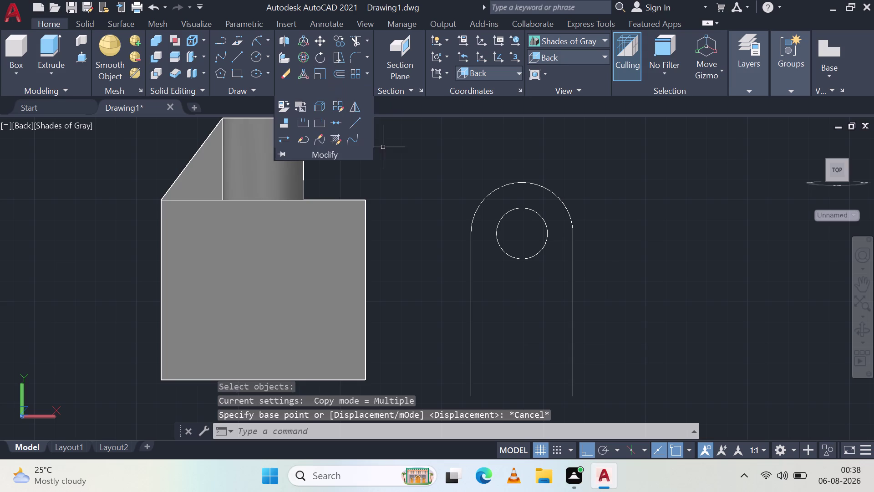
click(353, 106)
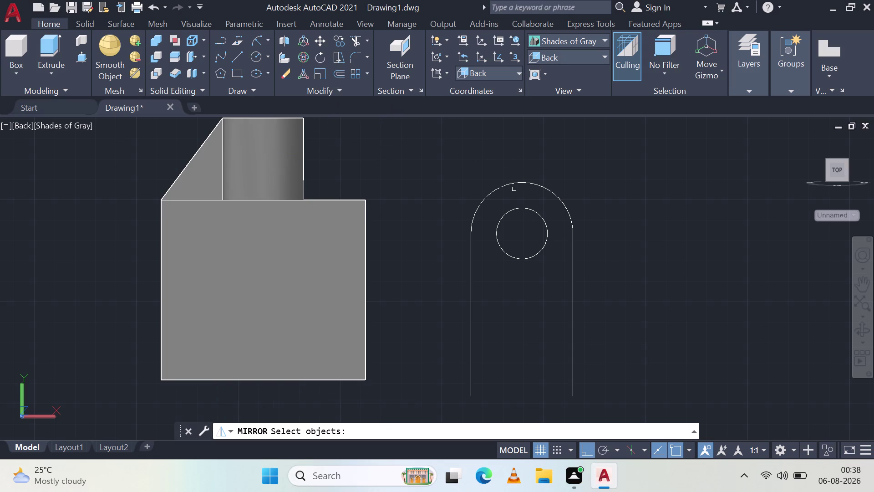
Mirror the top arc about a horizontal line through the lug's mid-height, keeping the original.
click(516, 185)
click(520, 176)
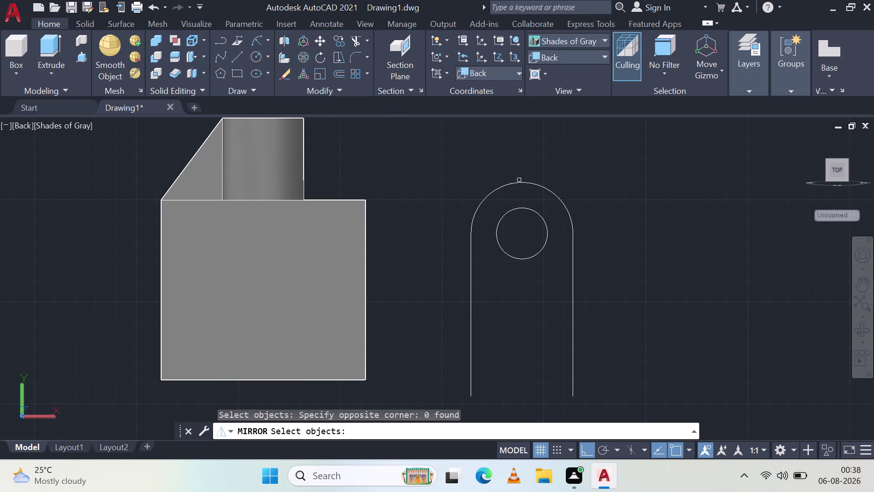
click(518, 183)
key(space)
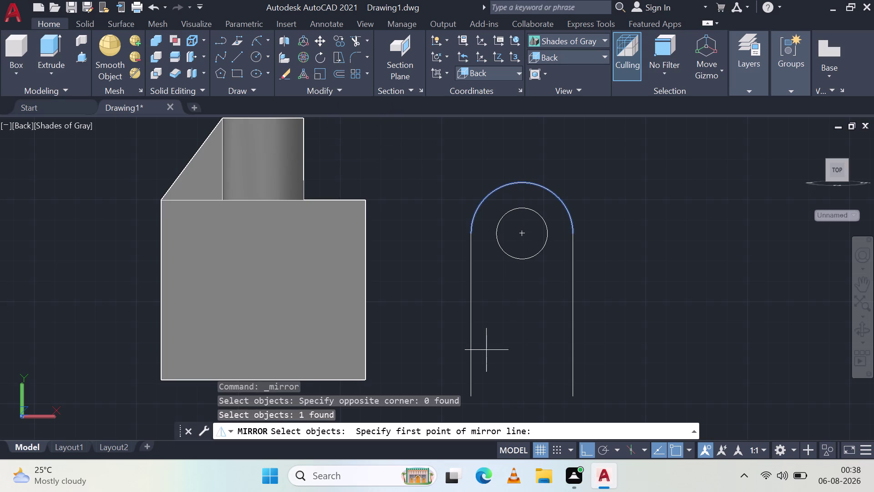
click(469, 315)
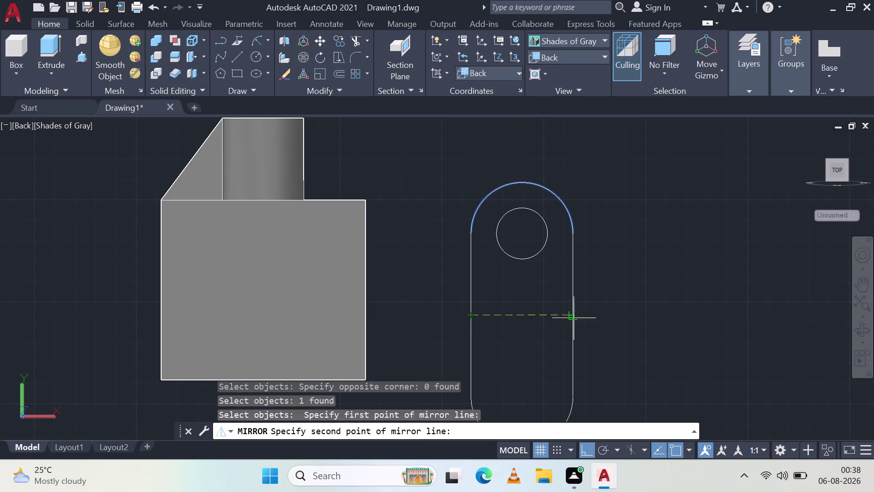
click(626, 336)
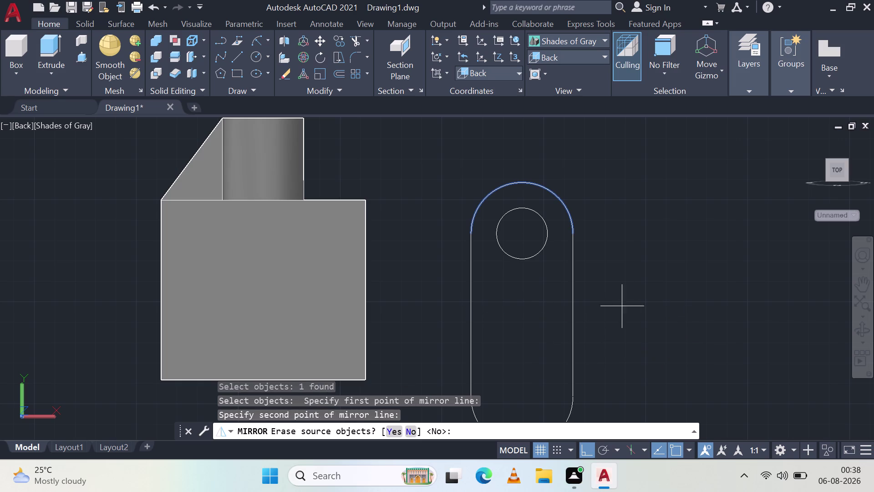
key(space)
Mirror the hole circle across the same line to add a matching second hole.
click(531, 257)
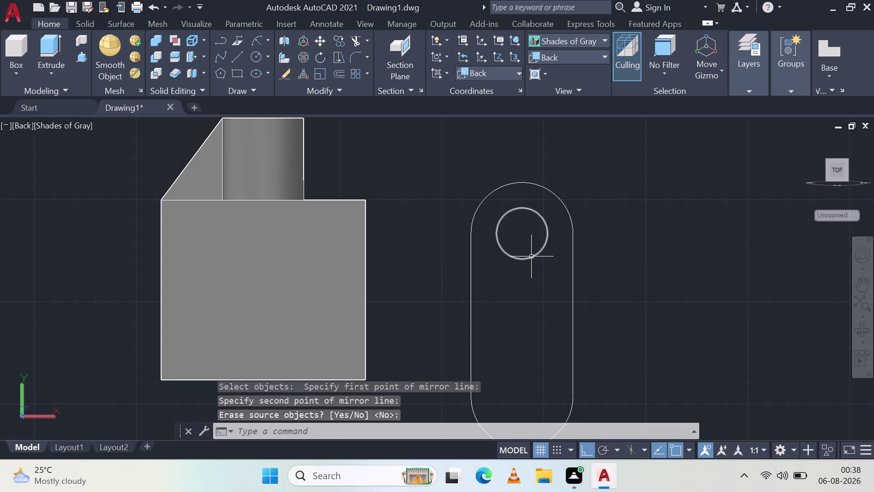
click(331, 89)
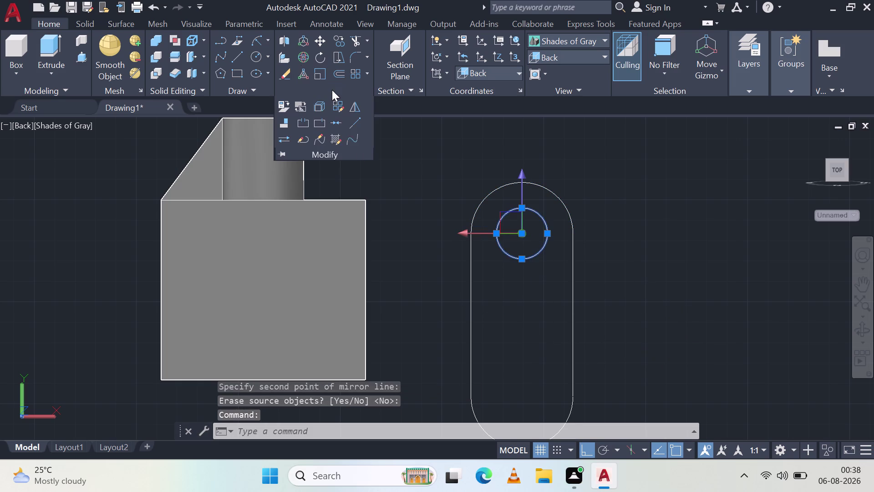
click(354, 106)
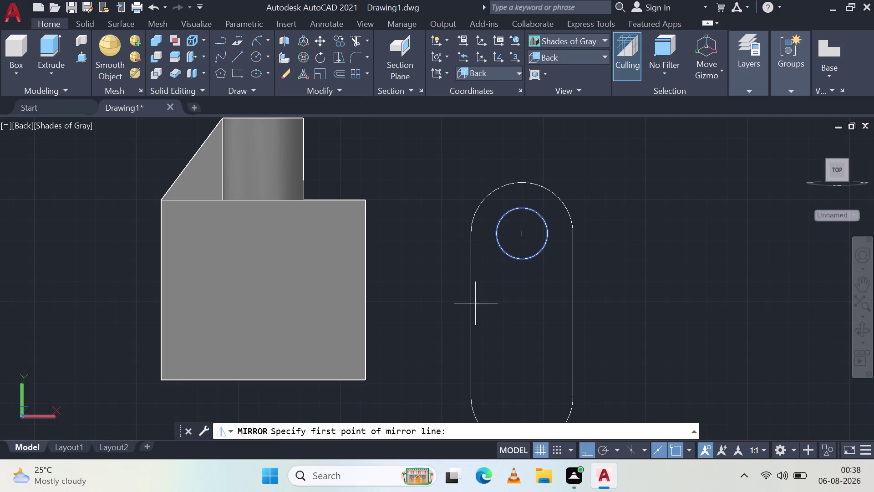
click(468, 316)
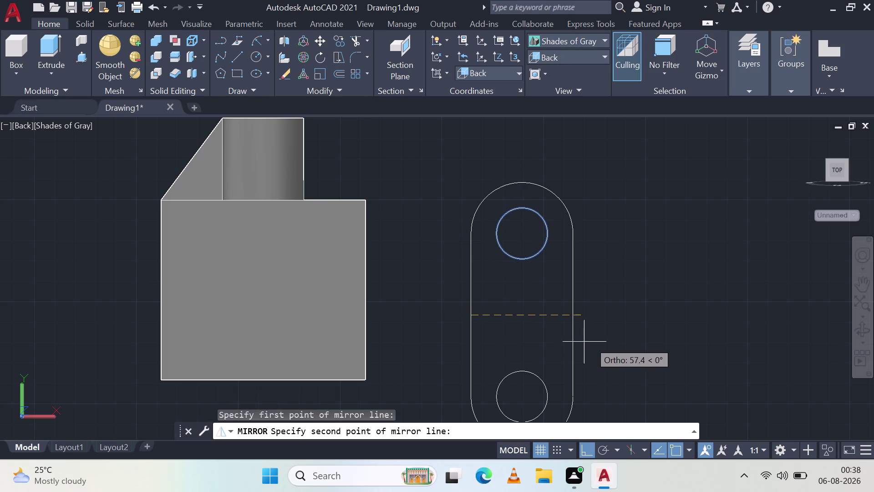
click(606, 342)
key(space)
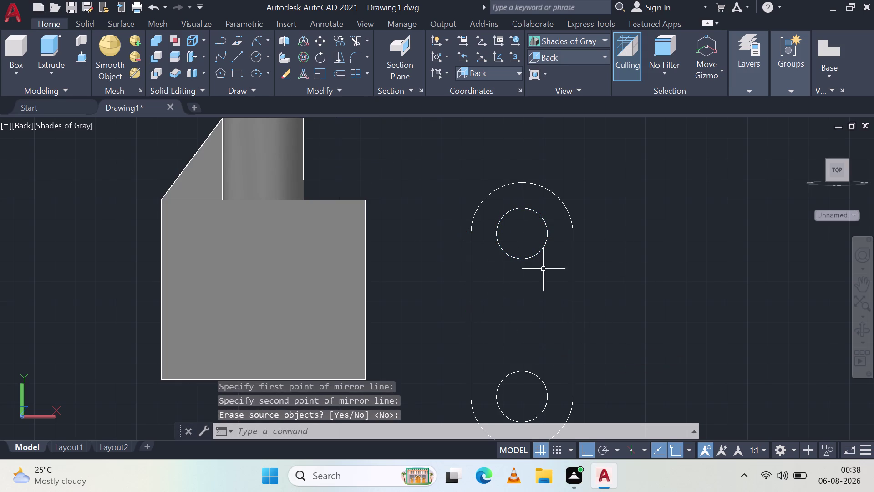
scroll(down, 3)
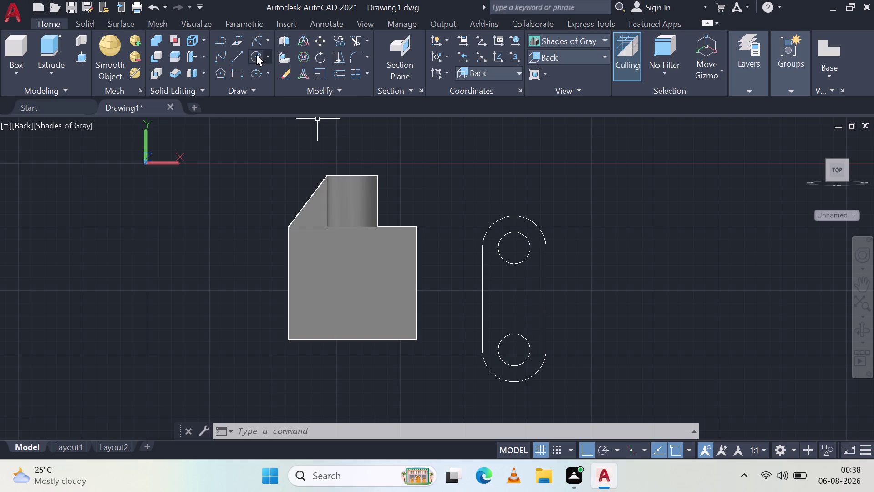
Cancel a line between the two holes and choose 2D Wireframe from the visual styles list.
click(243, 60)
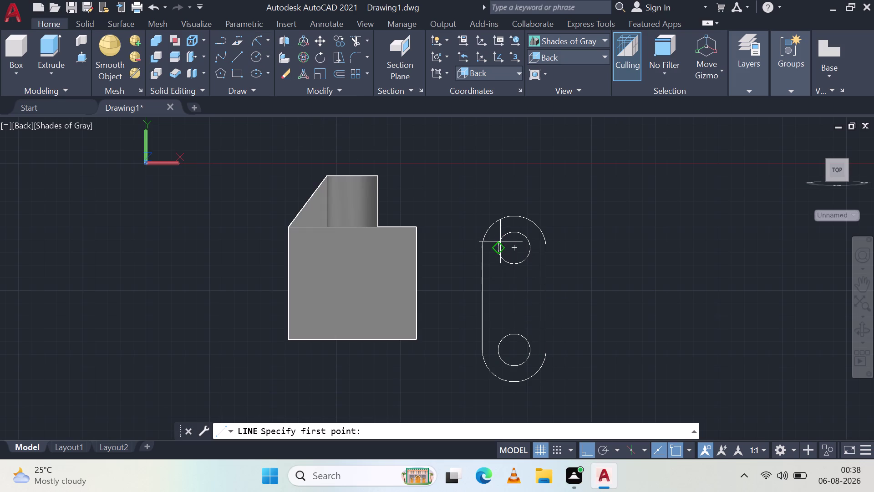
click(498, 249)
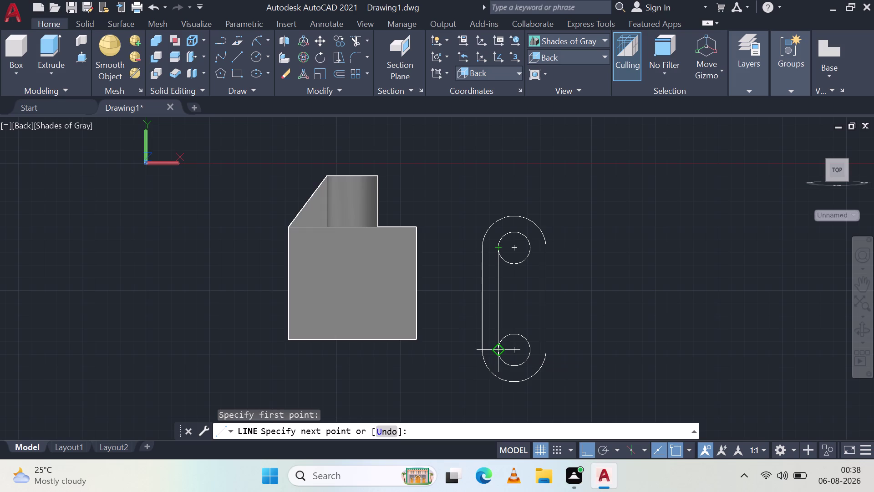
click(496, 352)
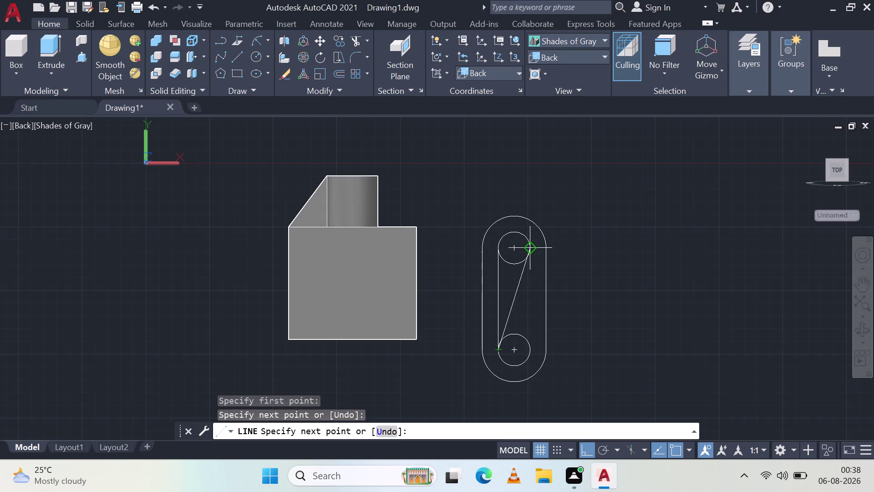
key(Escape)
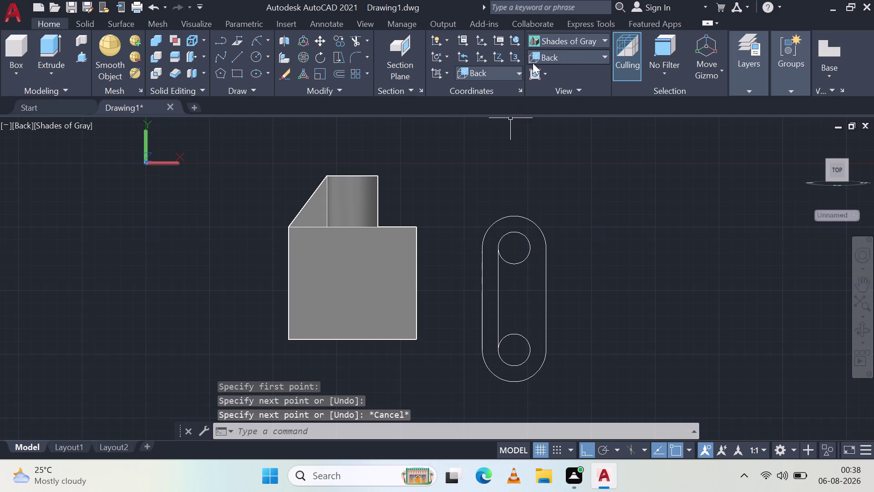
click(560, 40)
Switch the display to 2D wireframe and the Top preset view, then zoom out.
click(556, 57)
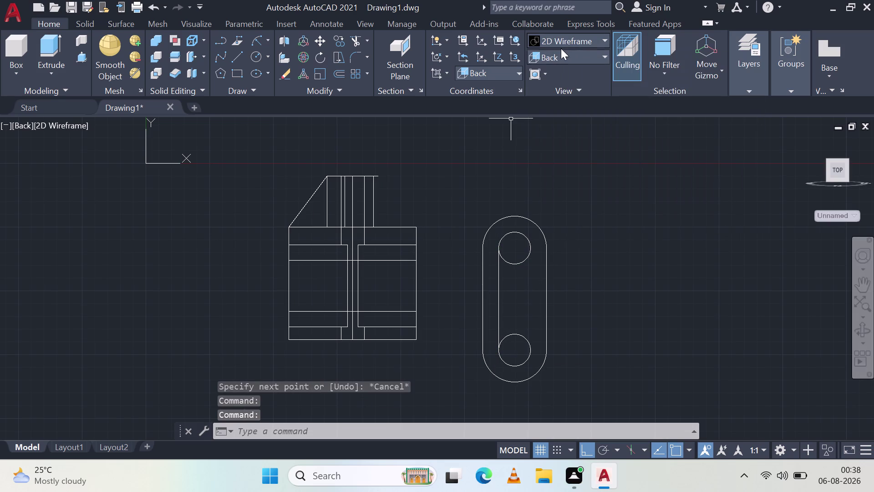
click(561, 55)
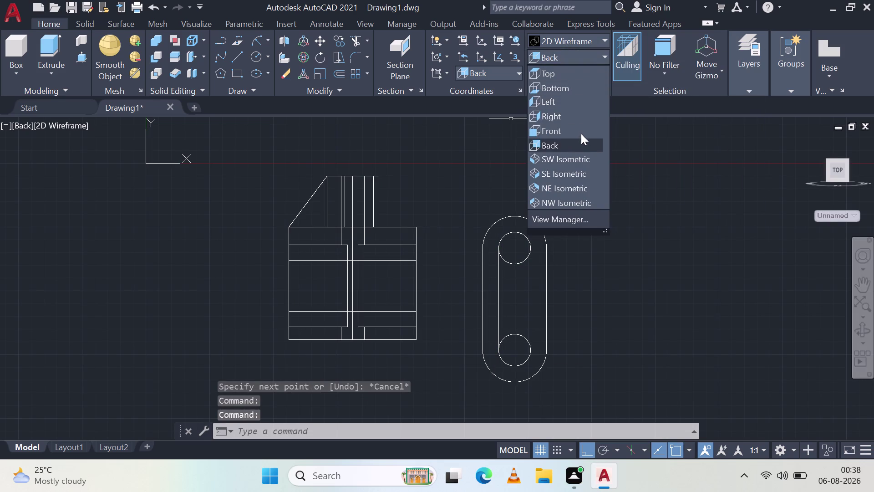
click(562, 74)
scroll(down, 3)
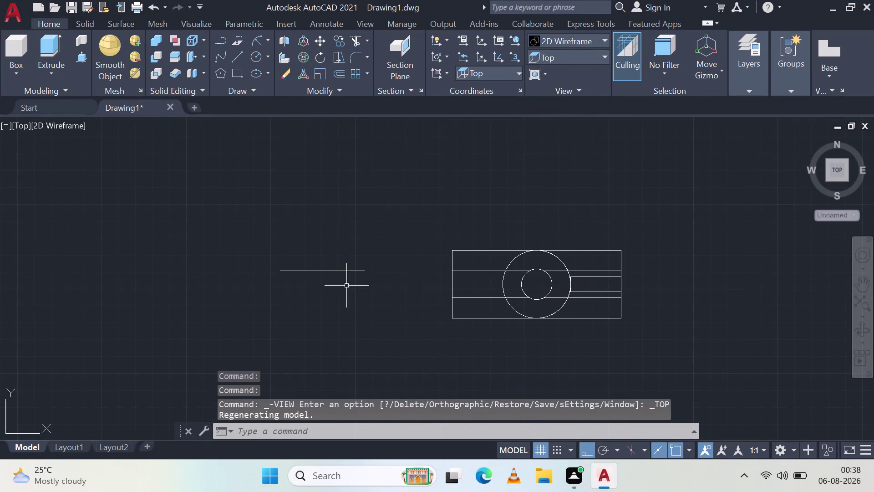
drag(355, 282, 356, 274)
click(298, 214)
key(Escape)
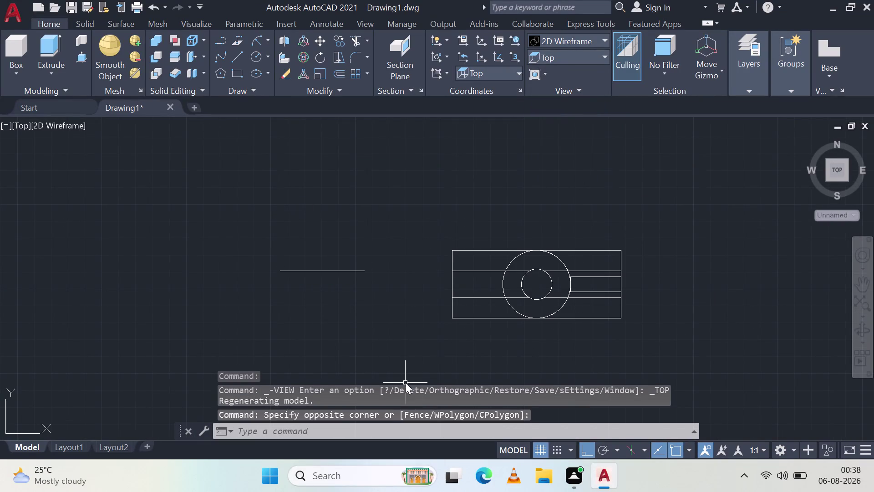
Select and deselect the short line left of the bracket, then orbit until the lug faces forward.
drag(396, 276, 387, 271)
click(299, 232)
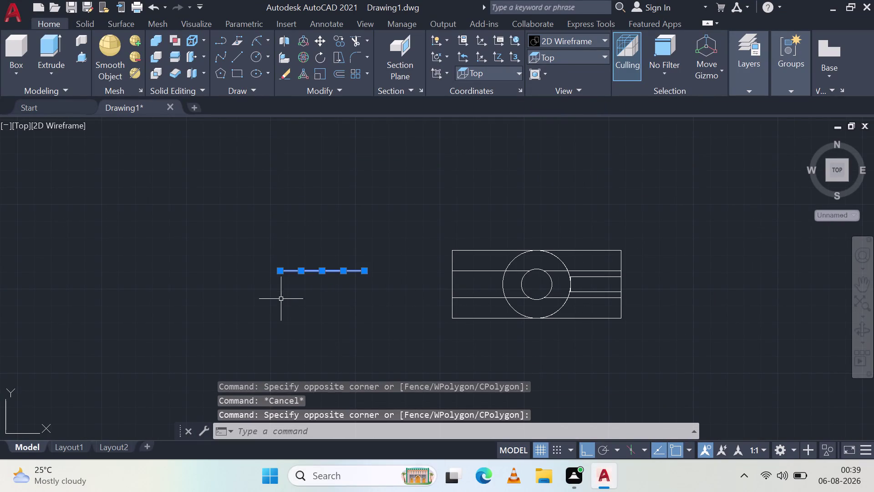
key(Escape)
middle_drag(282, 360, 306, 286)
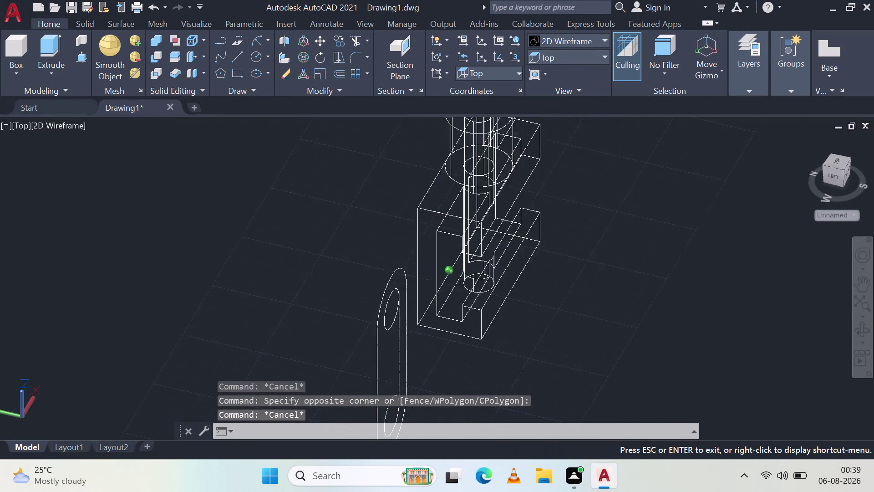
middle_drag(307, 286, 293, 276)
middle_drag(291, 275, 216, 216)
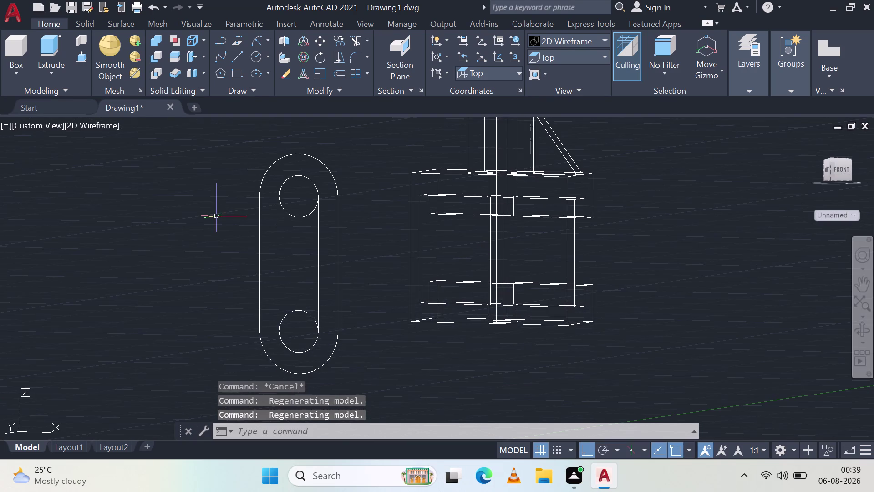
Start a line beside the upper hole, orbit slightly, and cancel it.
click(238, 56)
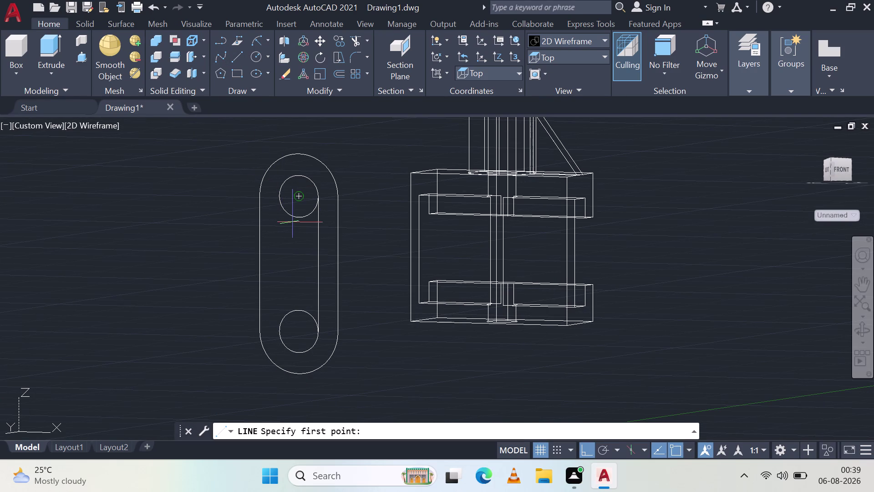
middle_drag(292, 222, 247, 241)
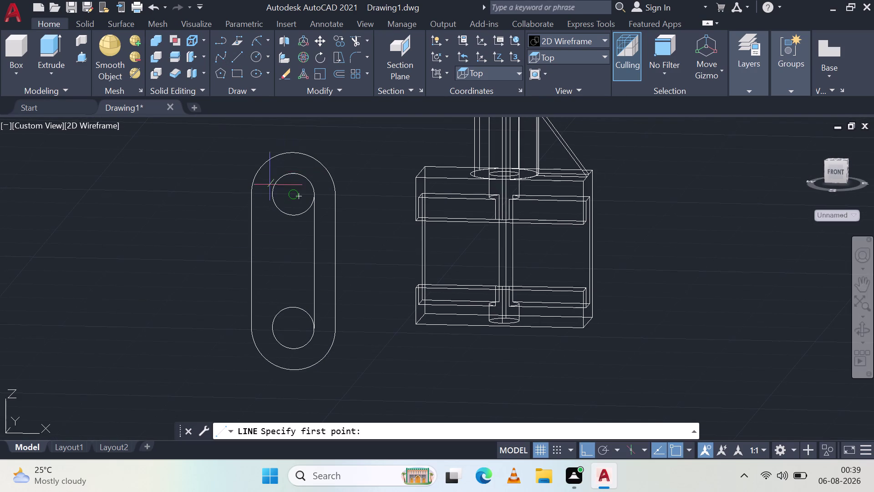
key(Escape)
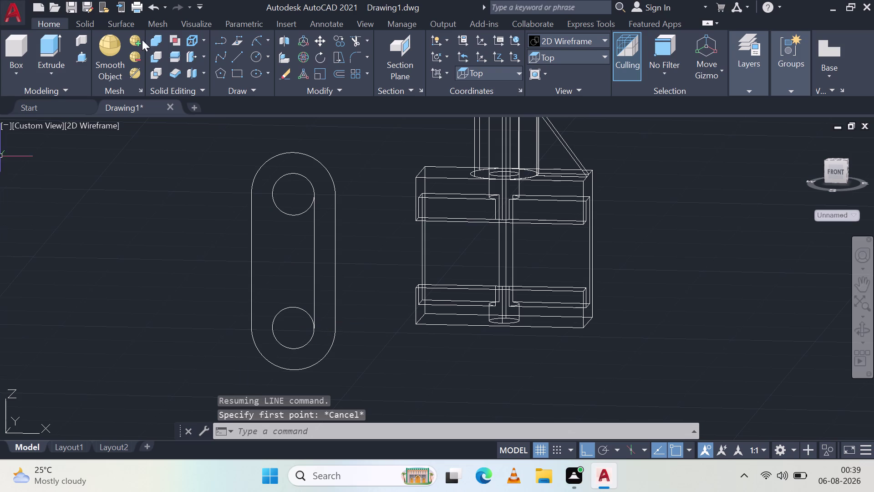
click(236, 59)
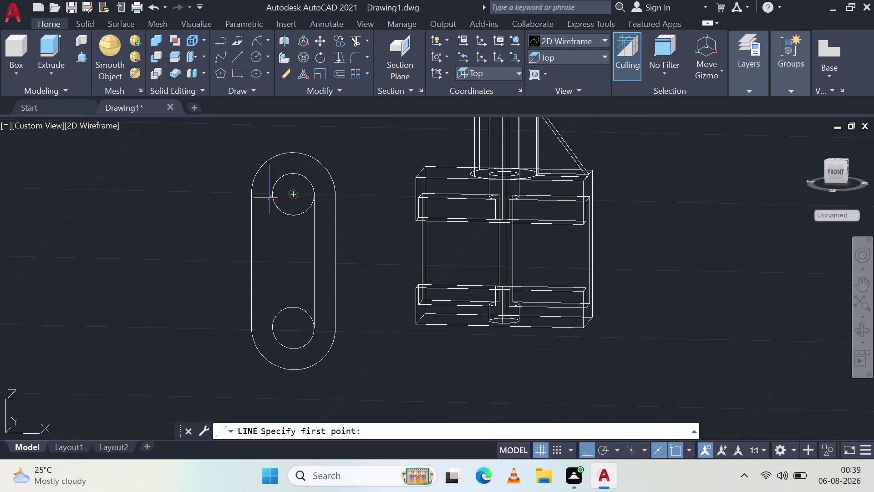
Orbit to view the model from behind, cancel the second line, and zoom out.
middle_drag(218, 209, 516, 219)
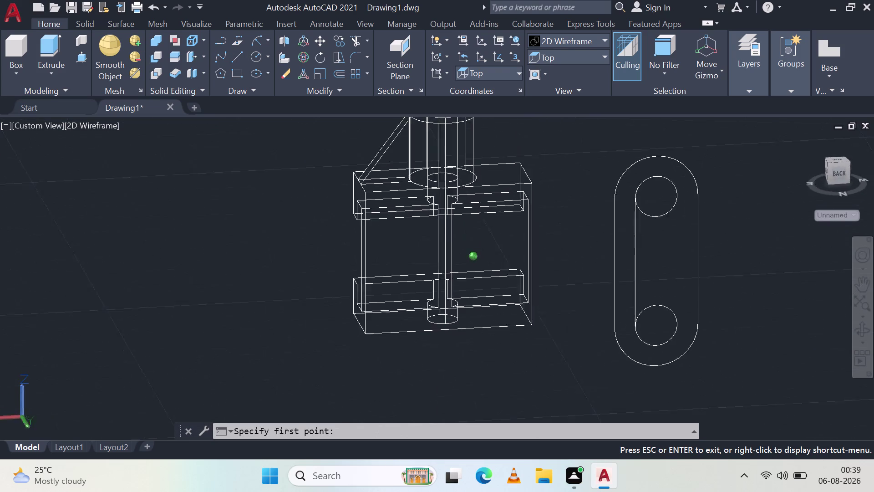
middle_drag(517, 219, 530, 216)
key(Escape)
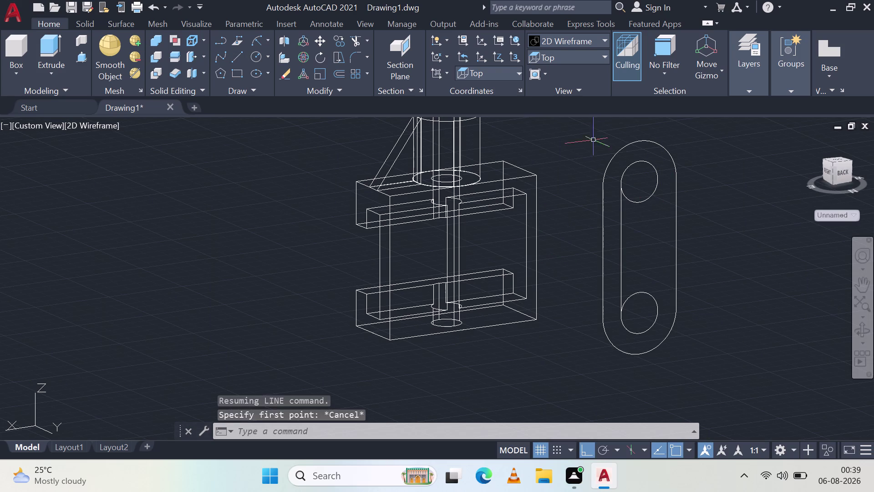
scroll(down, 3)
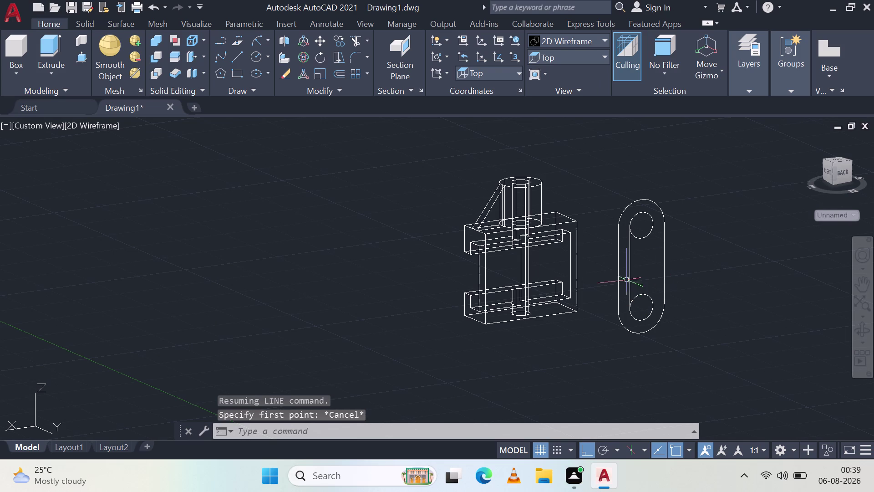
click(580, 57)
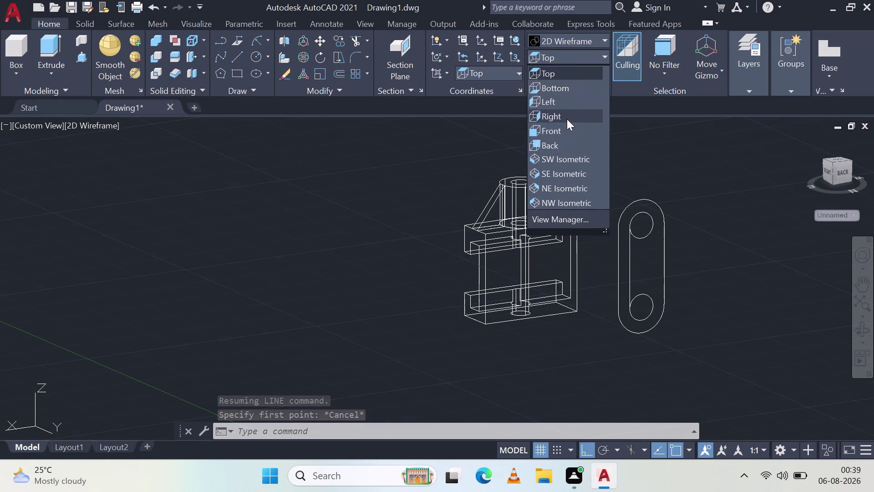
Switch to the Top view and orbit the model away from it.
click(565, 71)
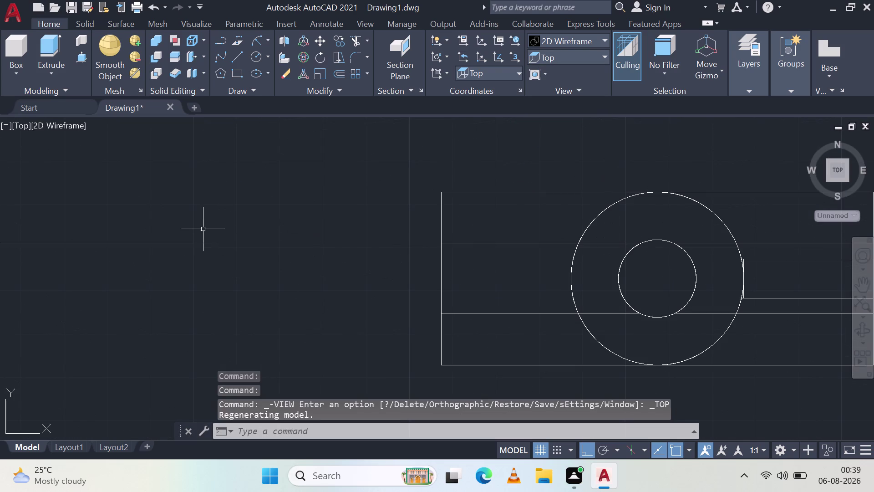
middle_drag(217, 198, 229, 260)
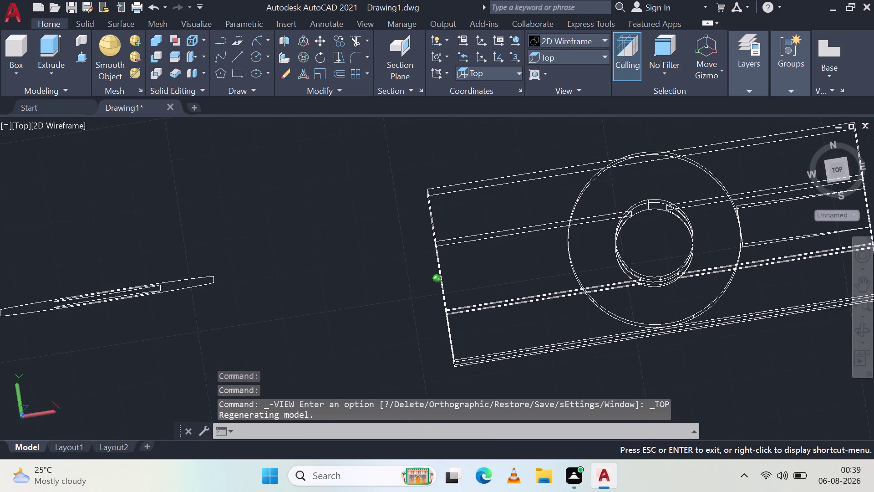
middle_drag(229, 261, 239, 209)
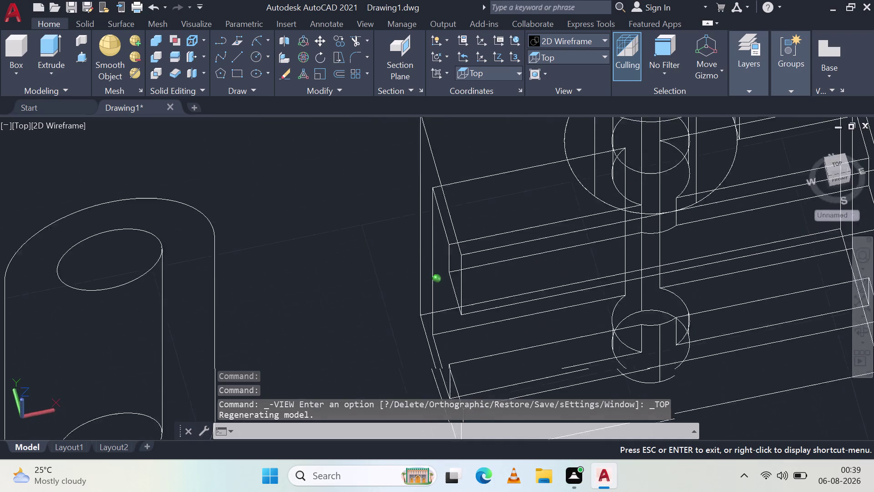
middle_drag(239, 209, 230, 109)
Switch to the Bottom view, zoom out, then settle on the Front view.
click(585, 58)
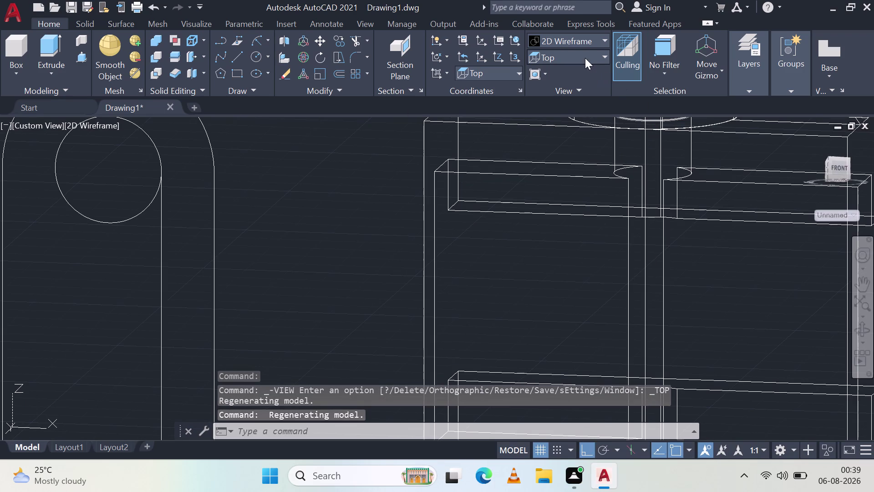
click(568, 86)
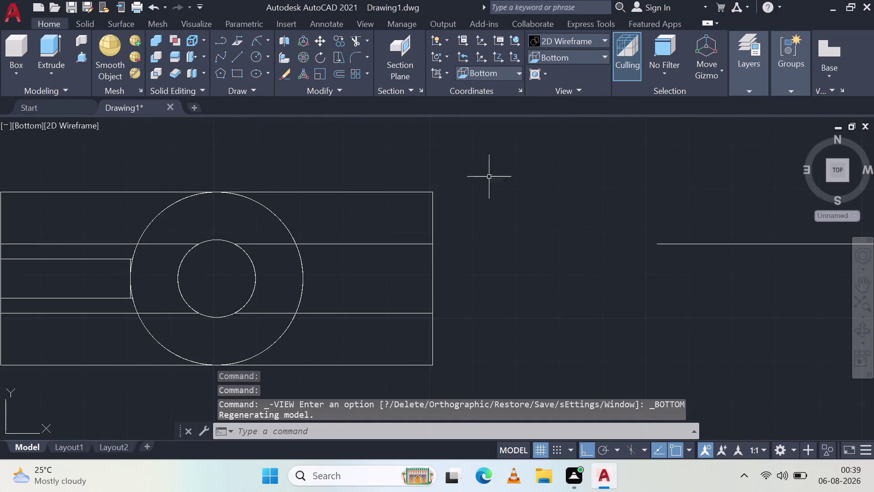
scroll(down, 3)
click(586, 55)
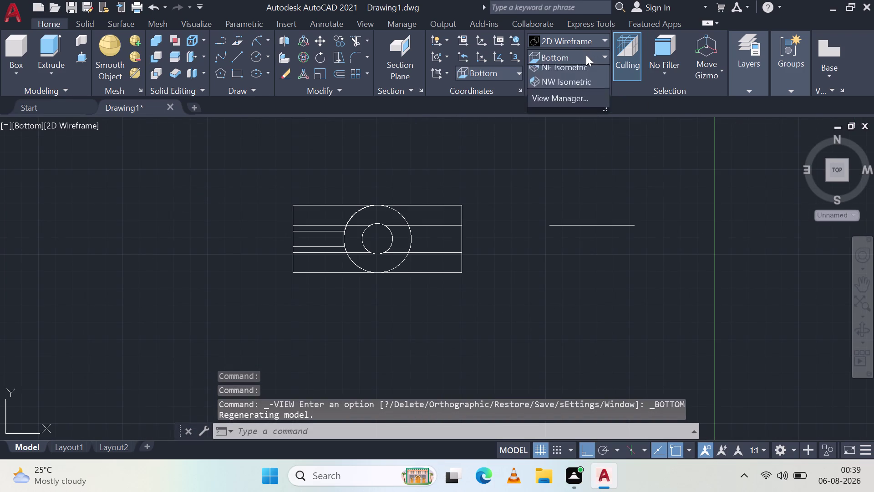
click(564, 127)
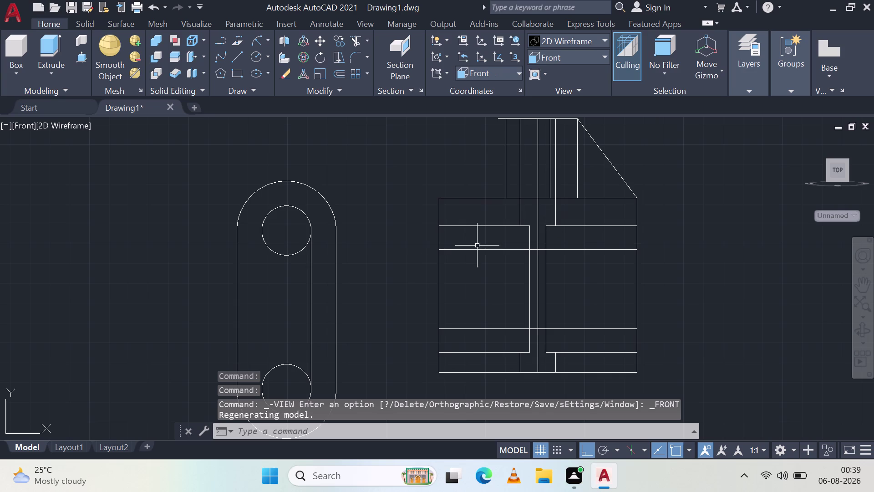
click(237, 56)
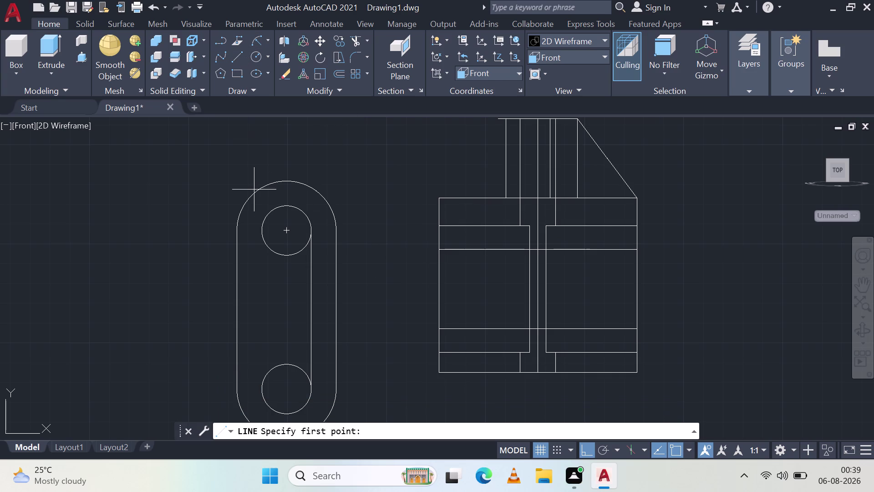
Draw the left slot line from the top circle's left edge to the bottom circle's.
click(259, 234)
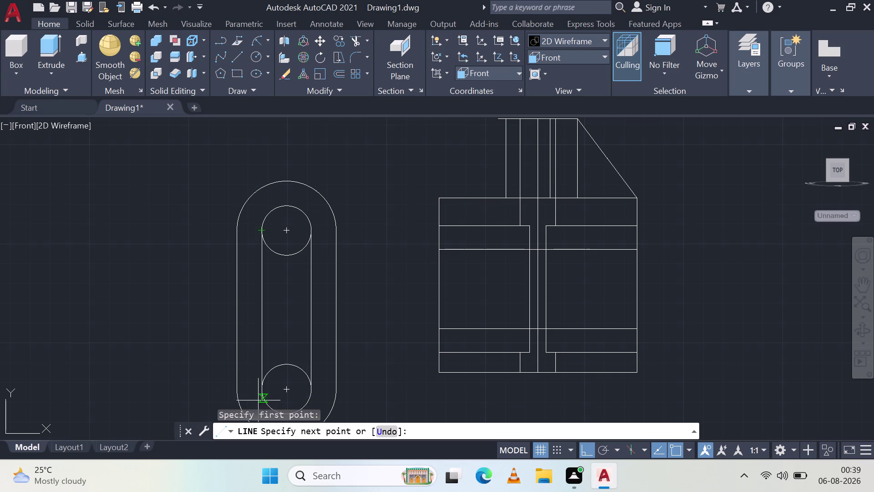
click(262, 390)
key(Escape)
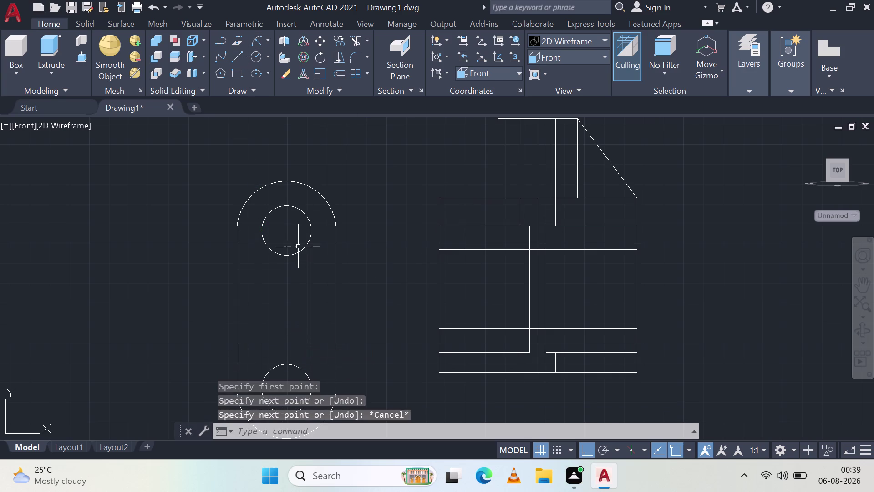
Run TRIM with the top inner circle chosen as the cutting edge.
click(353, 42)
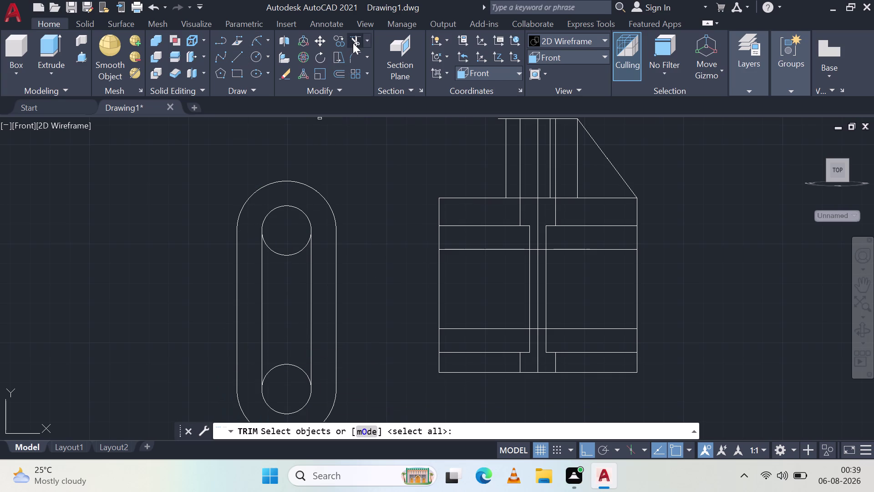
click(291, 254)
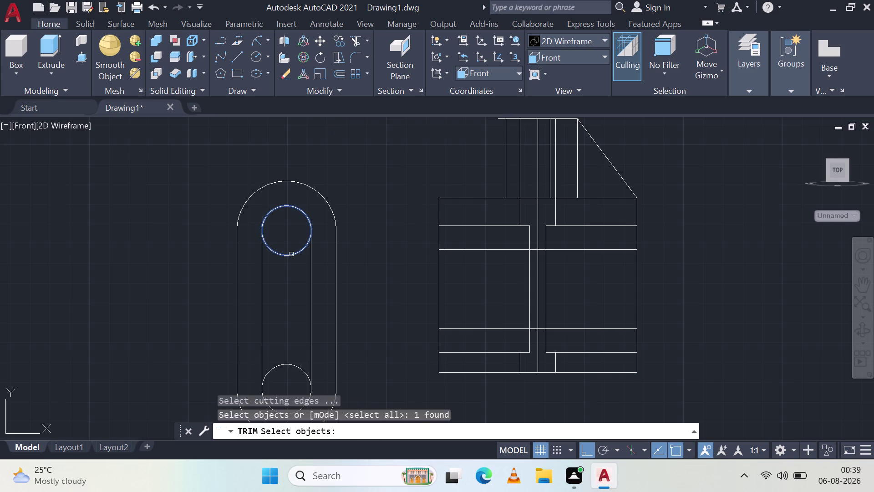
key(space)
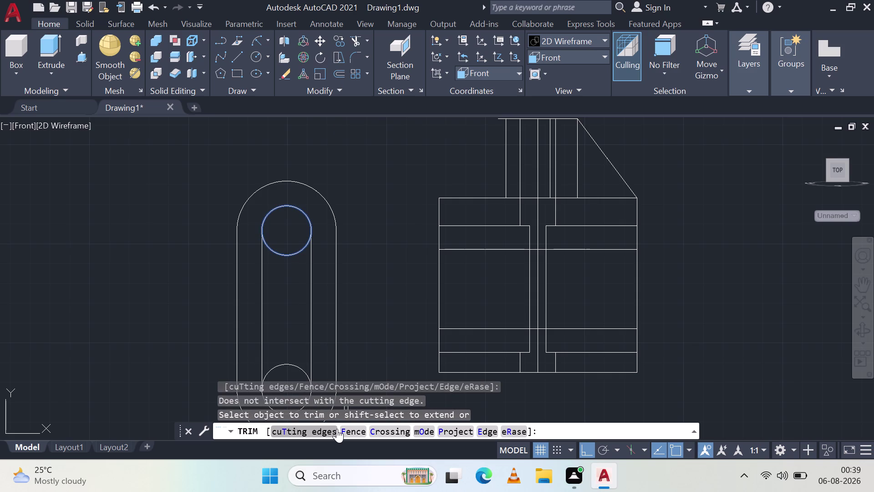
click(331, 432)
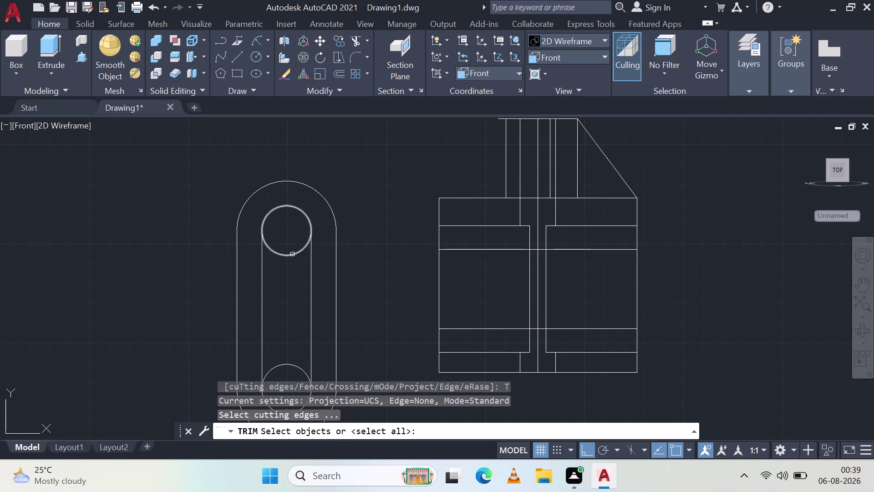
click(292, 254)
key(space)
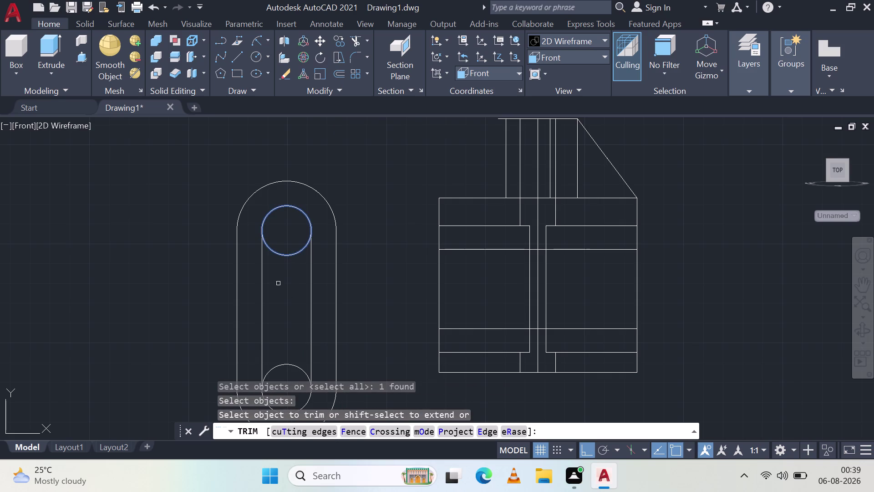
Try trimming the slot line ends inside the top circle, then cancel the trim.
drag(296, 232, 285, 372)
click(288, 369)
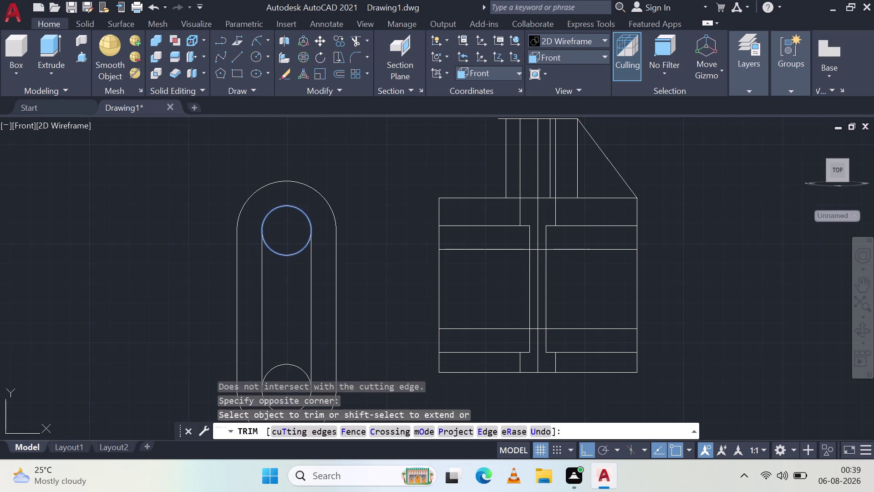
click(289, 367)
key(space)
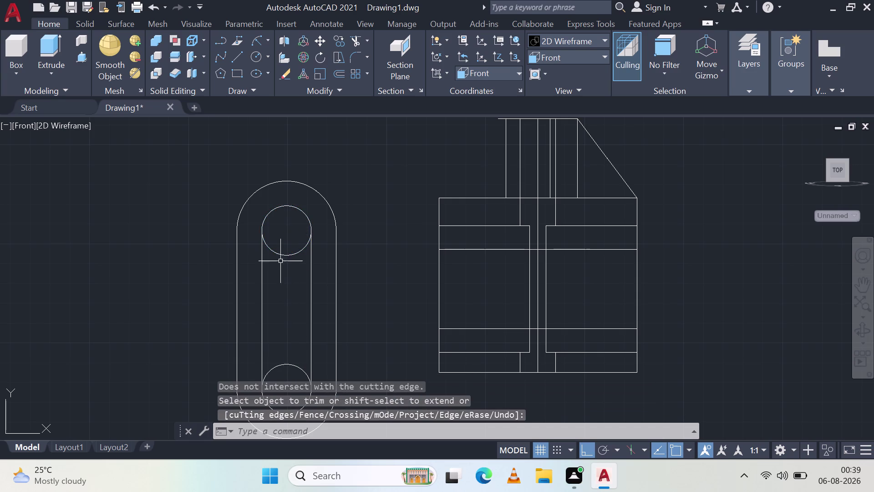
scroll(down, 3)
key(Escape)
scroll(up, 3)
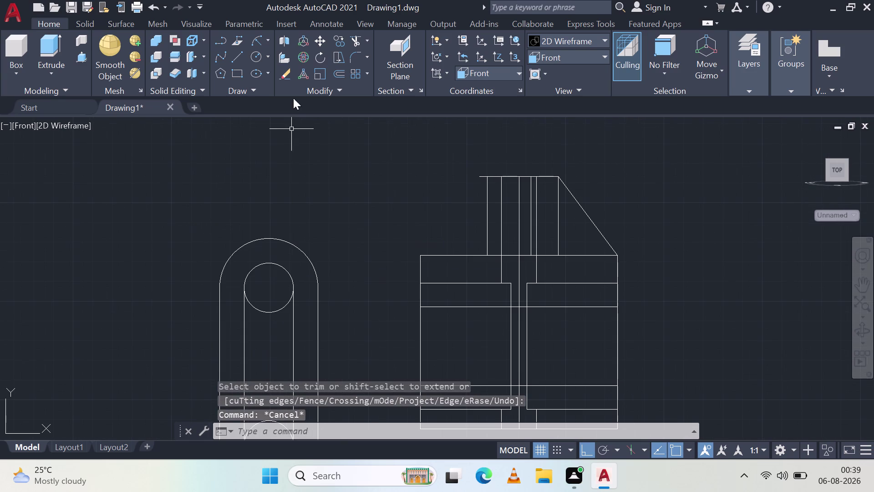
click(288, 73)
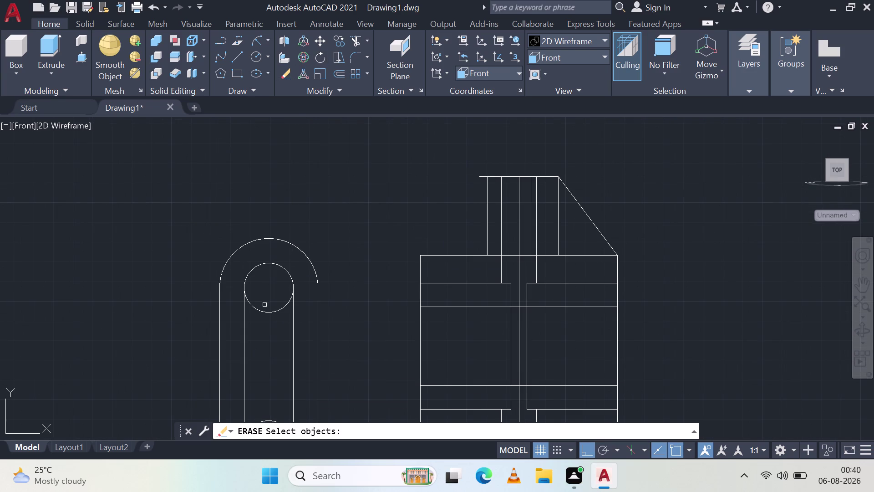
Pick objects on the lug for erasing and pan the drawing toward the upper left.
click(265, 310)
click(265, 315)
drag(272, 299, 267, 324)
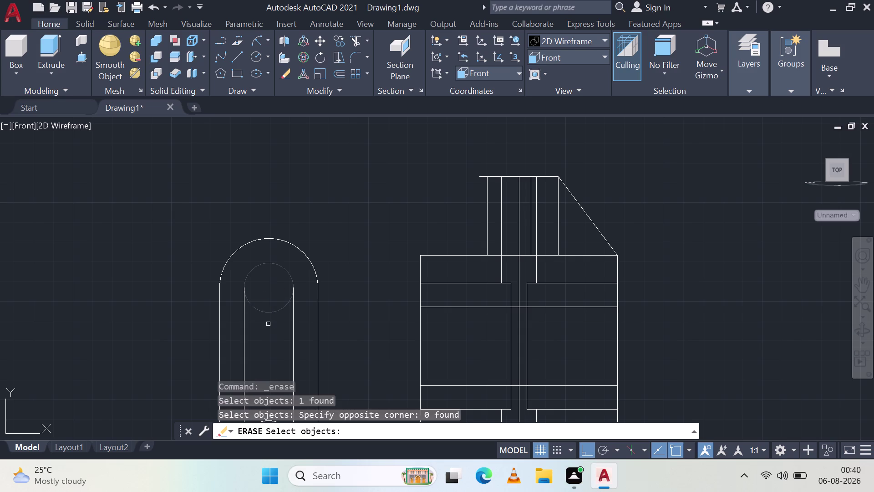
drag(267, 325, 265, 344)
scroll(up, 3)
scroll(down, 3)
middle_drag(271, 345, 320, 197)
scroll(down, 3)
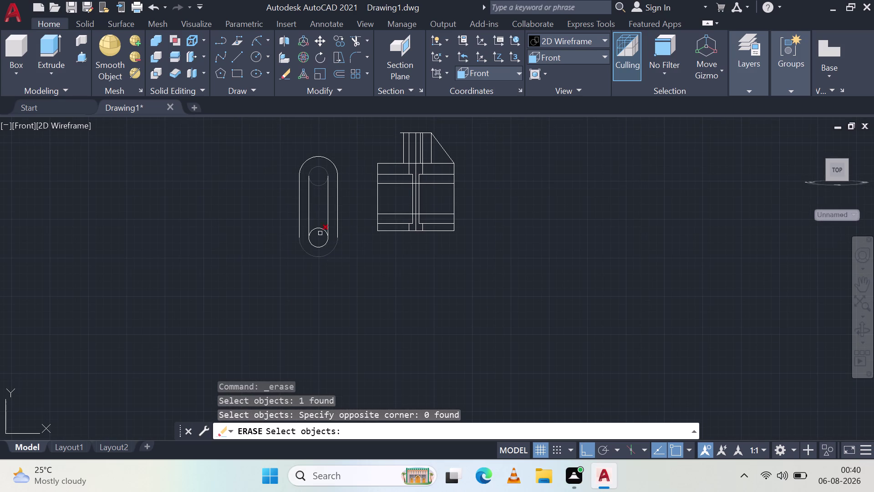
Try selecting the slot lines for erasing, then cancel the erase command.
click(318, 227)
double_click(320, 227)
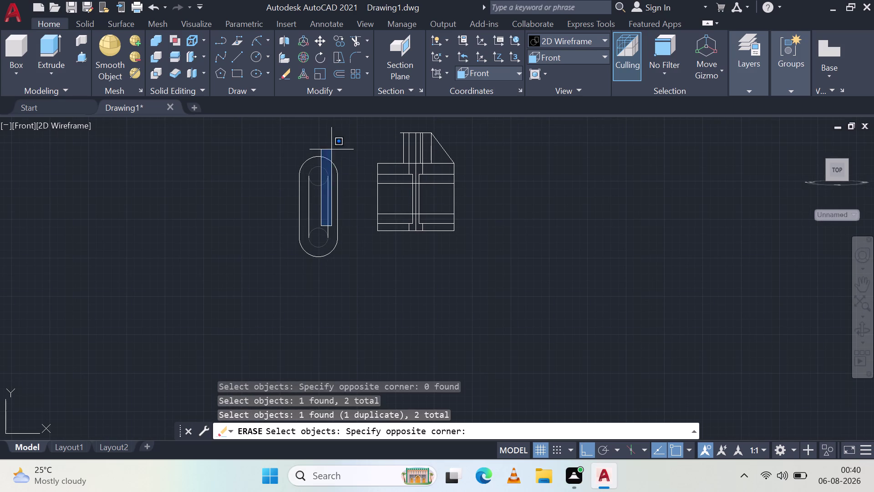
key(Escape)
scroll(up, 3)
drag(321, 209, 304, 327)
key(Escape)
key(Escape)
Delete the upper circle inside the lug.
scroll(up, 3)
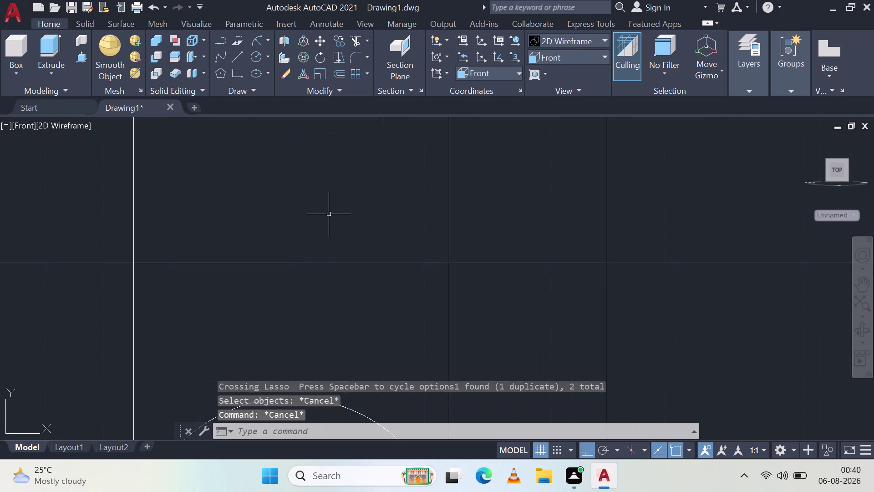
scroll(down, 3)
scroll(down, 3)
middle_drag(332, 167, 327, 253)
scroll(up, 3)
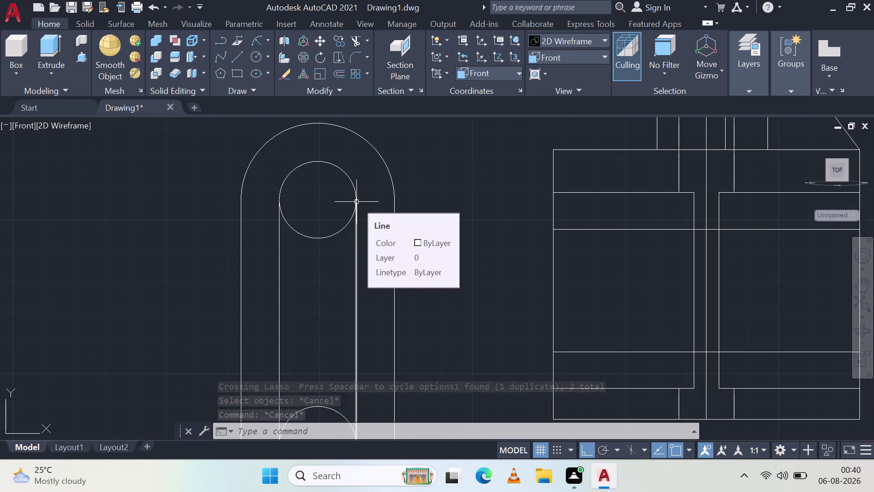
key(Escape)
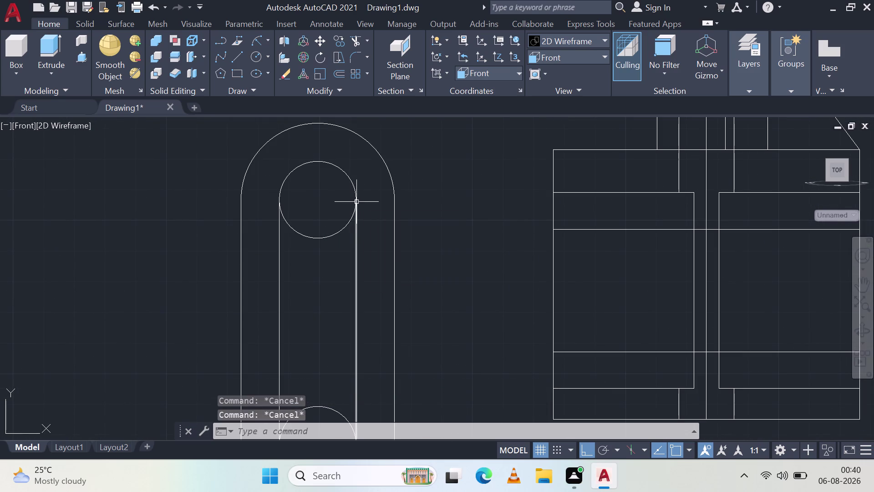
click(312, 239)
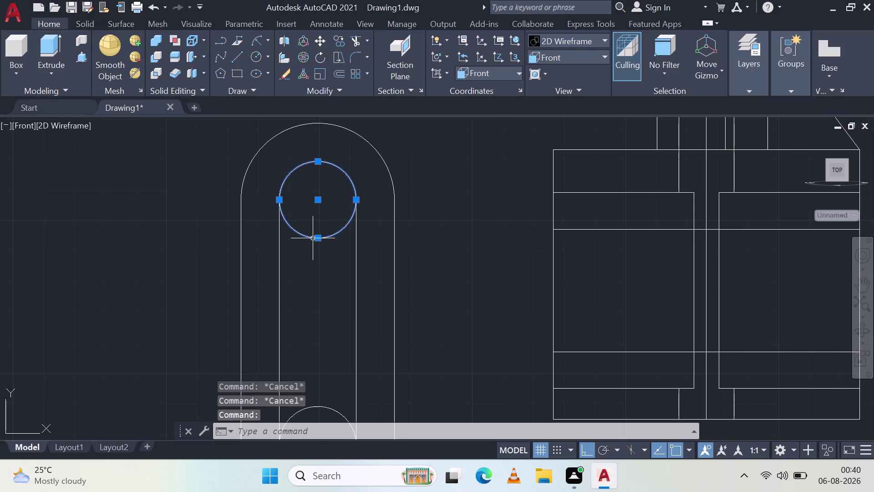
key(Delete)
Pan to the lug's lower end and delete the lower inner circle.
scroll(down, 3)
middle_drag(324, 336, 336, 322)
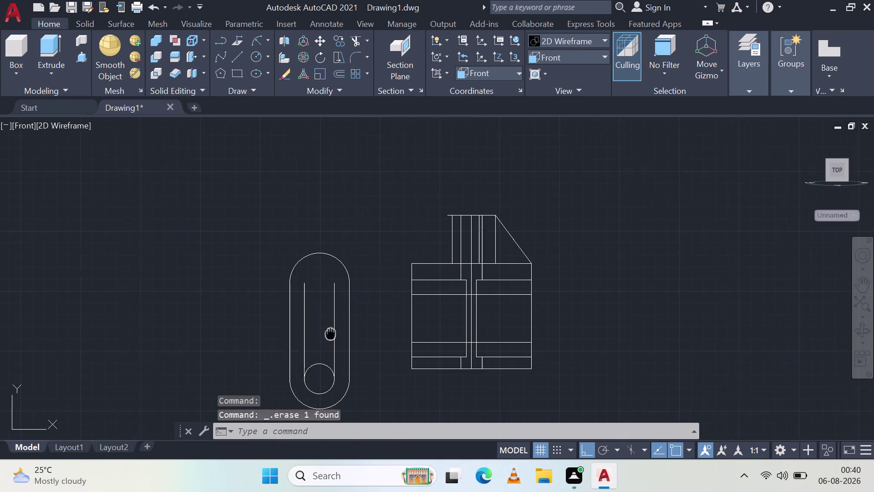
middle_drag(336, 322, 378, 241)
scroll(up, 3)
click(369, 259)
key(Delete)
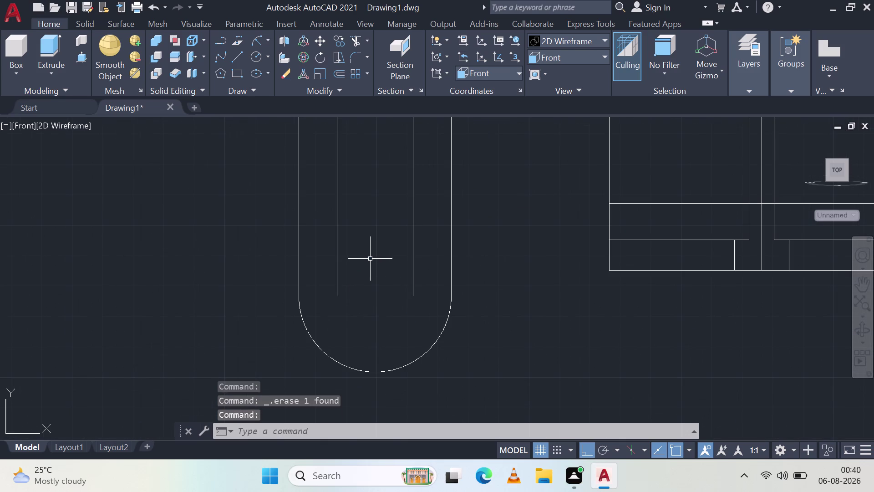
scroll(down, 3)
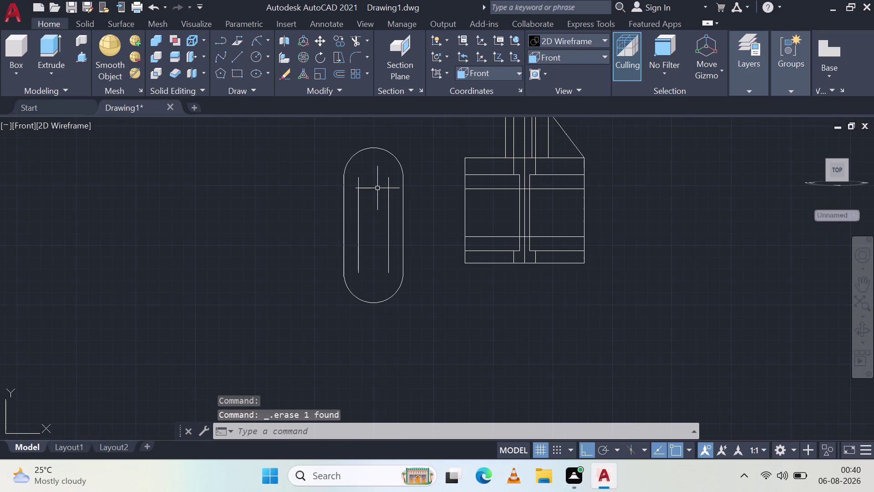
click(266, 41)
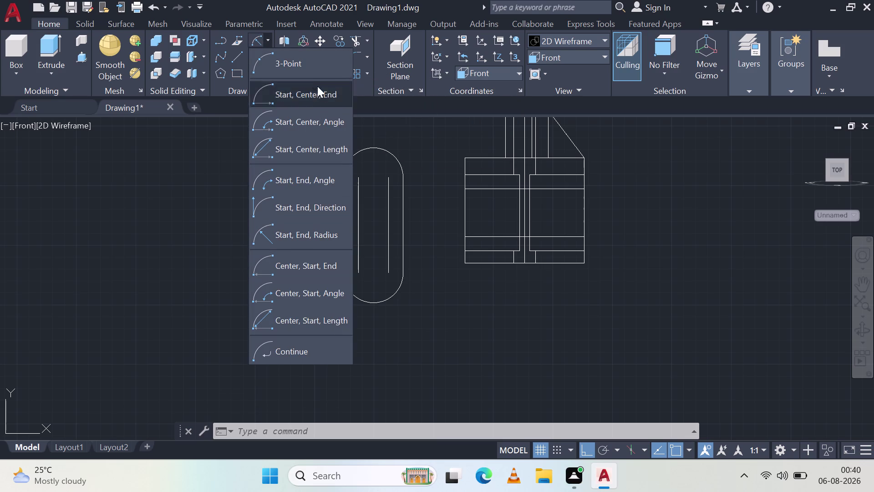
Cap the top of the slot with a radius 12.5 start-end-radius arc.
click(336, 237)
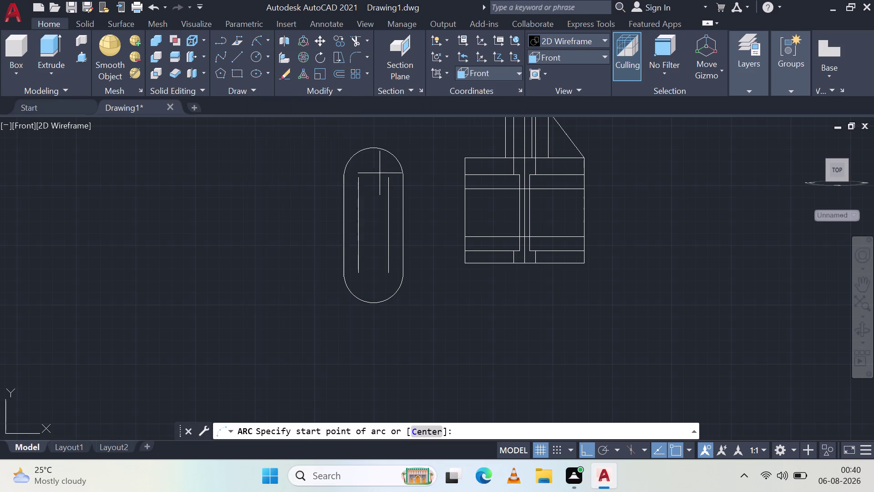
click(388, 177)
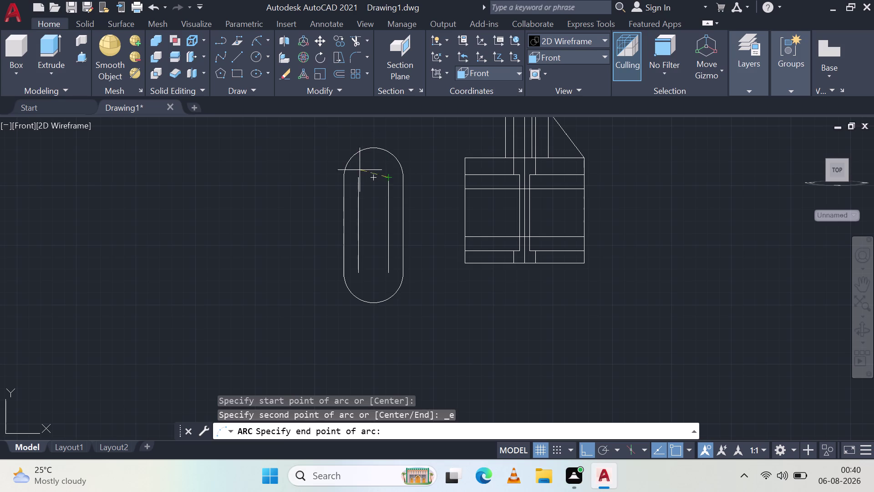
click(361, 175)
scroll(up, 3)
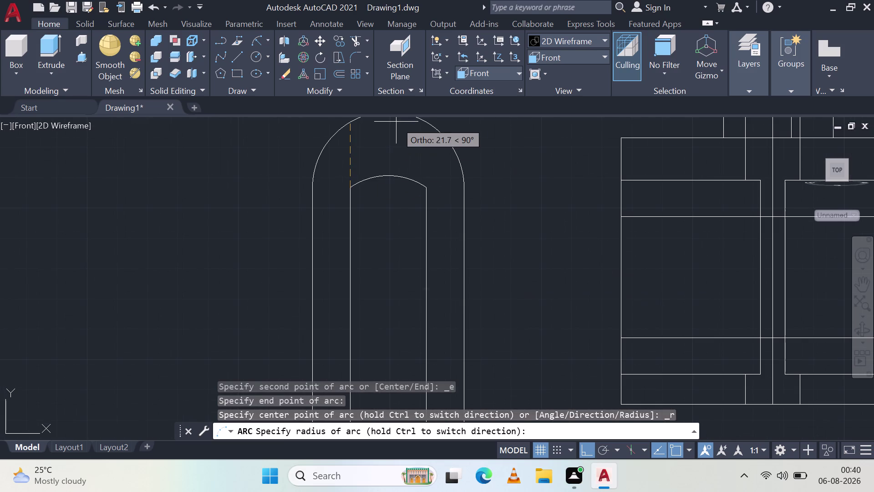
text(12)
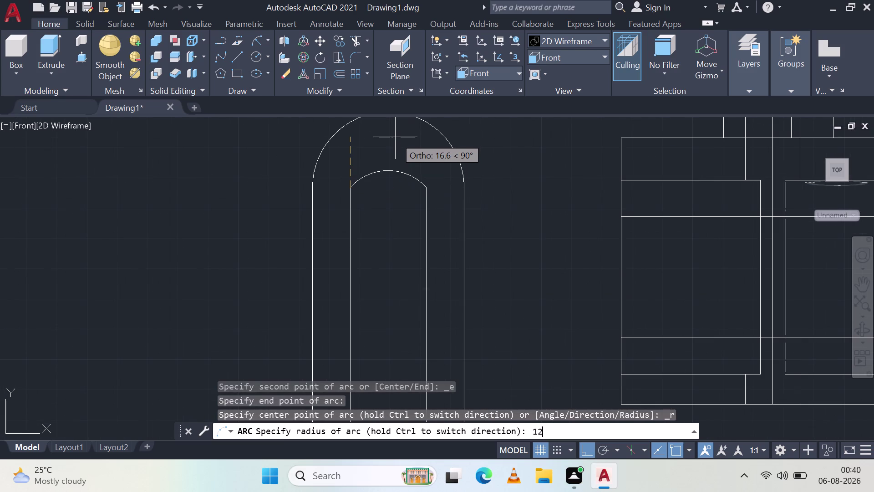
text(.5)
key(space)
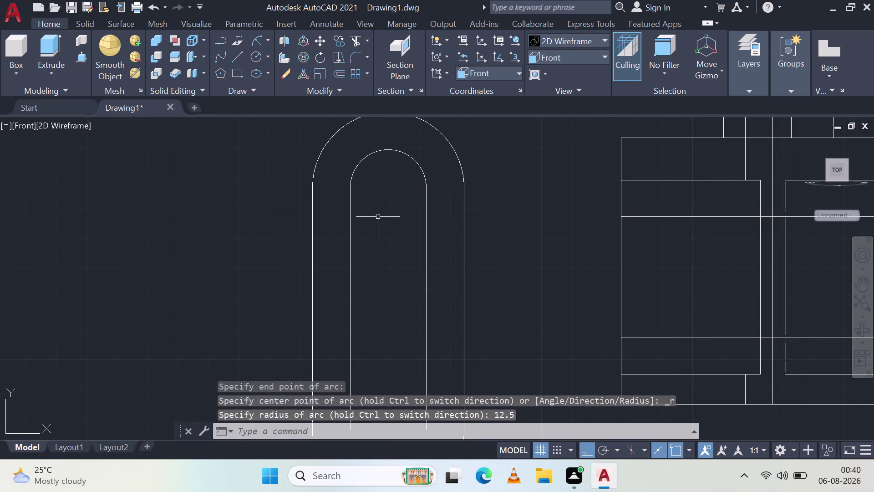
scroll(down, 3)
Cap the bottom of the slot with a second radius 12.5 arc.
click(257, 41)
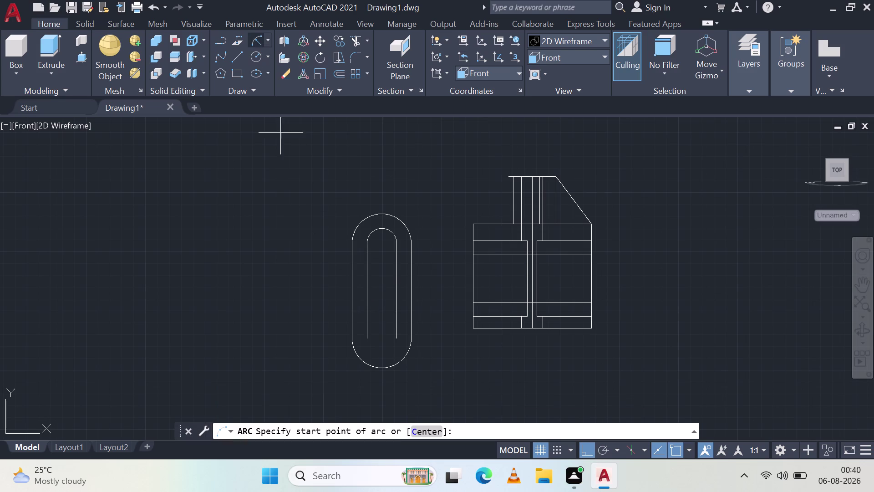
click(363, 340)
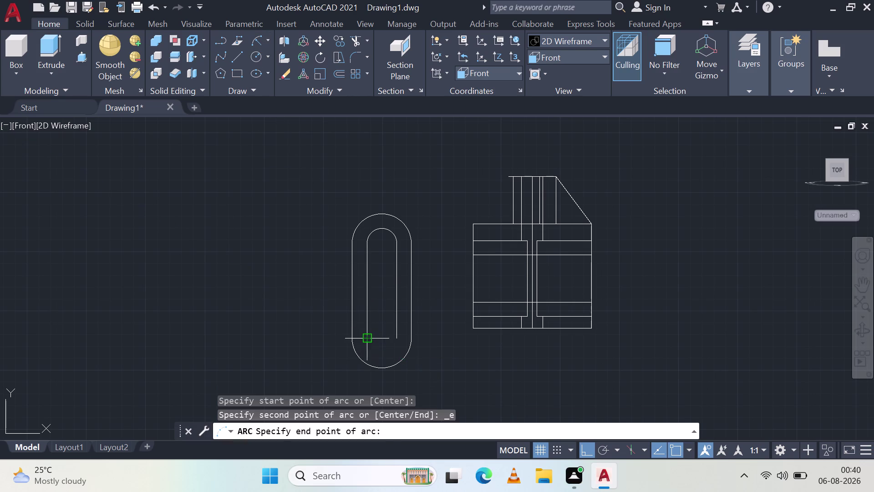
click(395, 338)
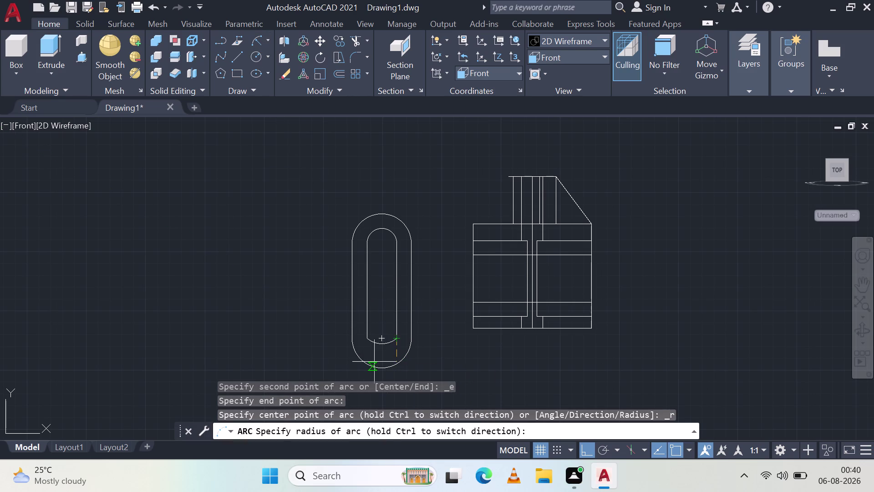
text(12)
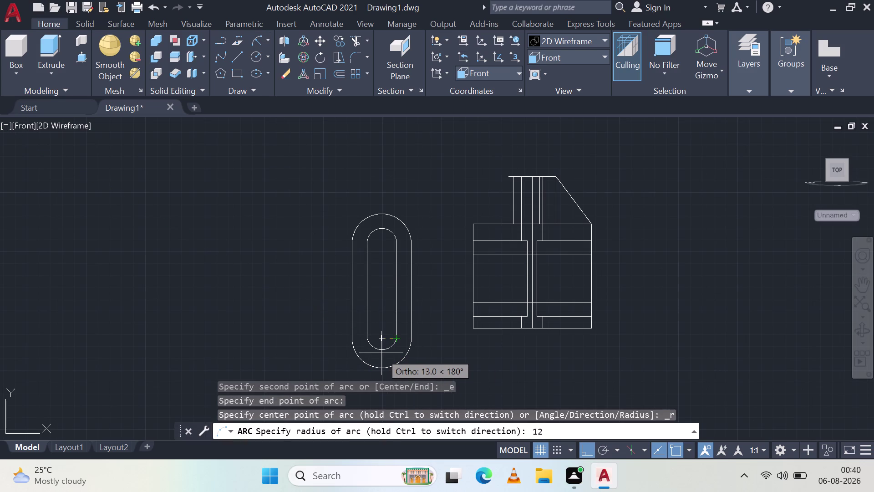
text(.5)
key(space)
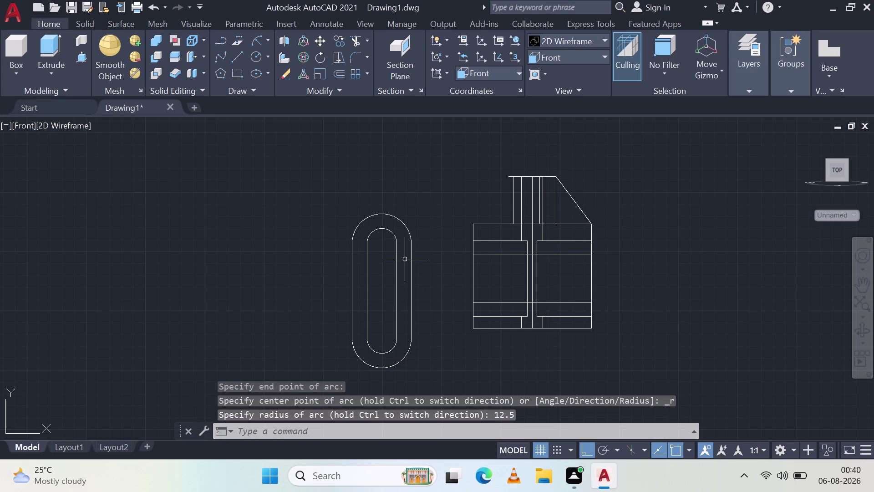
click(436, 224)
click(332, 217)
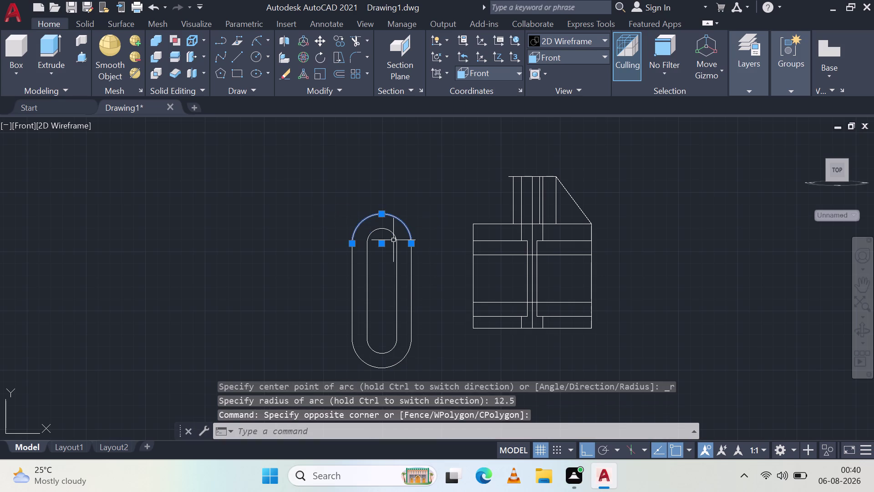
Window-select the lug's slot curves and JOIN them into one profile.
click(394, 240)
click(420, 359)
click(359, 332)
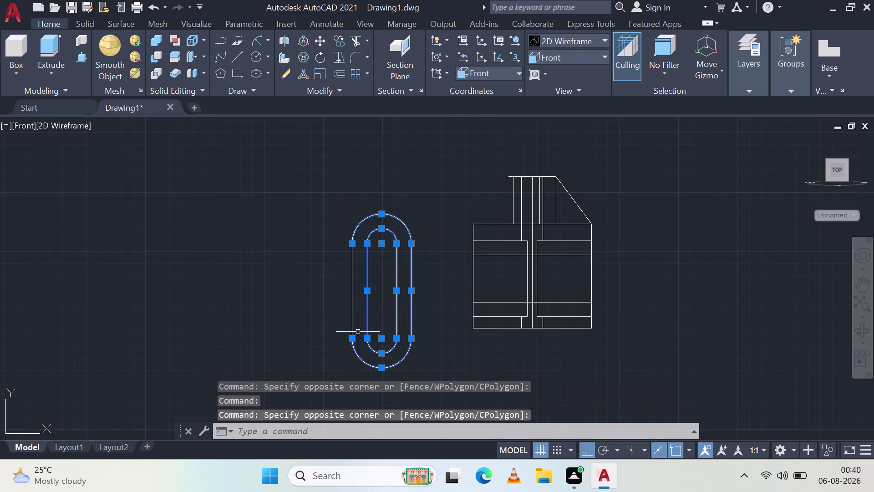
key(j)
key(space)
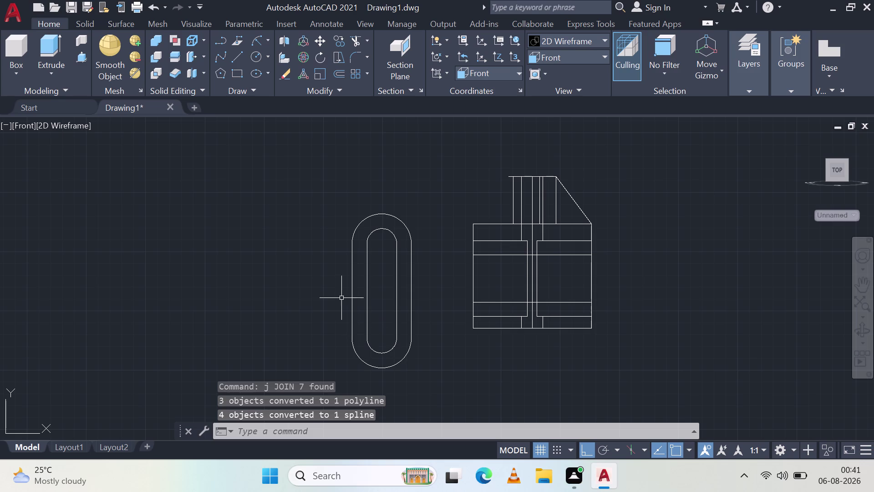
Select the outer lug outline and JOIN its pieces into one closed profile.
click(354, 233)
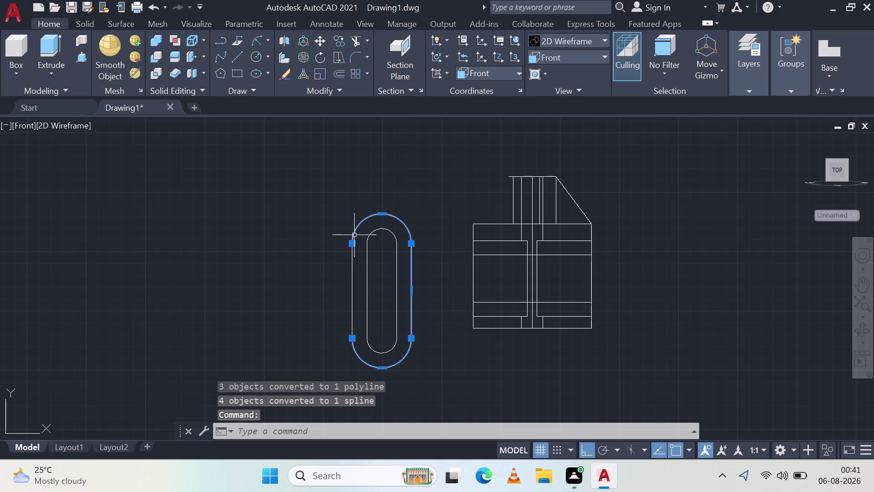
click(353, 263)
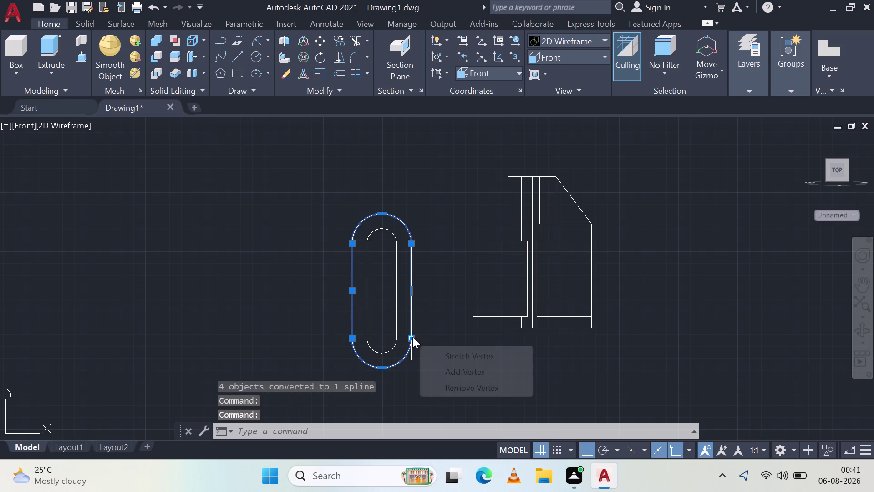
key(j)
key(space)
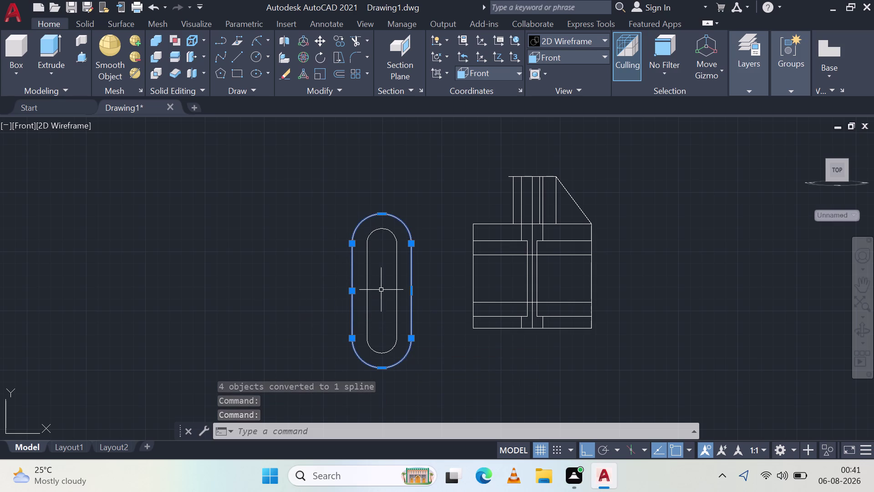
key(j)
key(space)
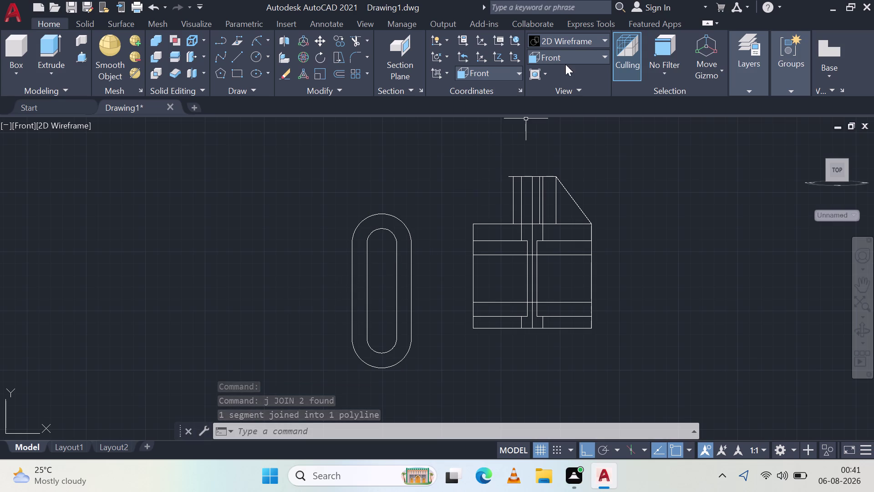
click(572, 54)
click(564, 143)
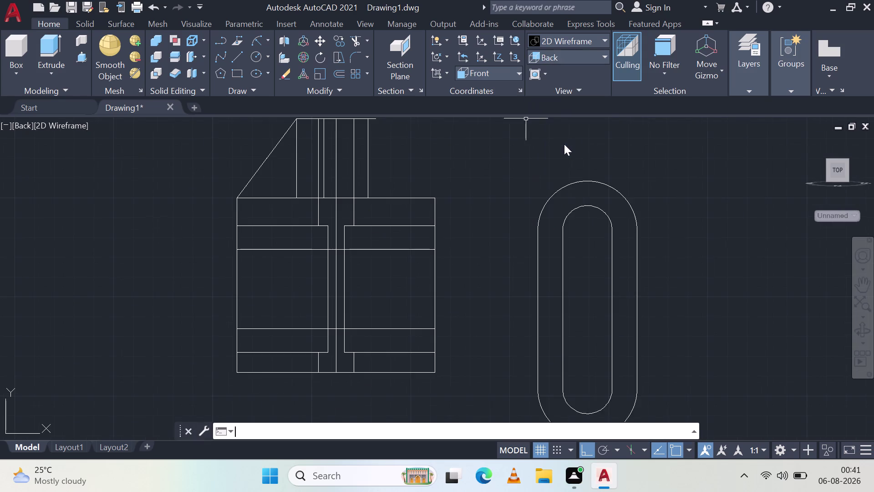
scroll(down, 3)
click(624, 274)
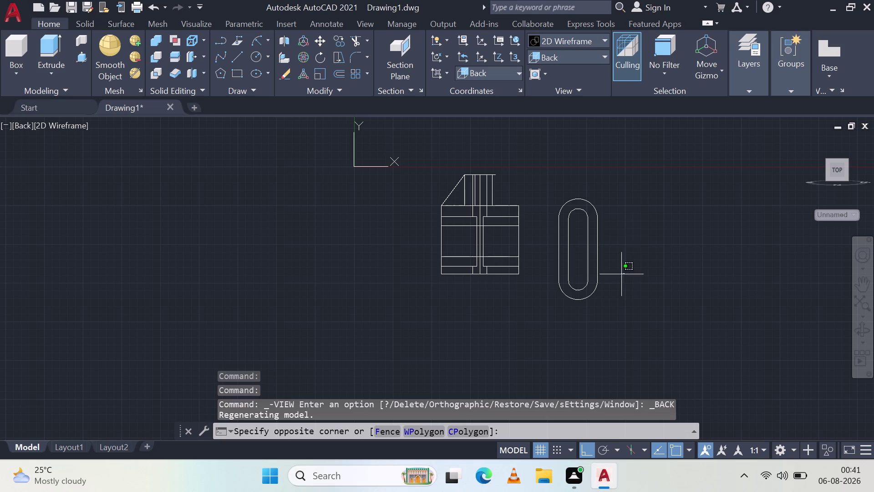
click(535, 191)
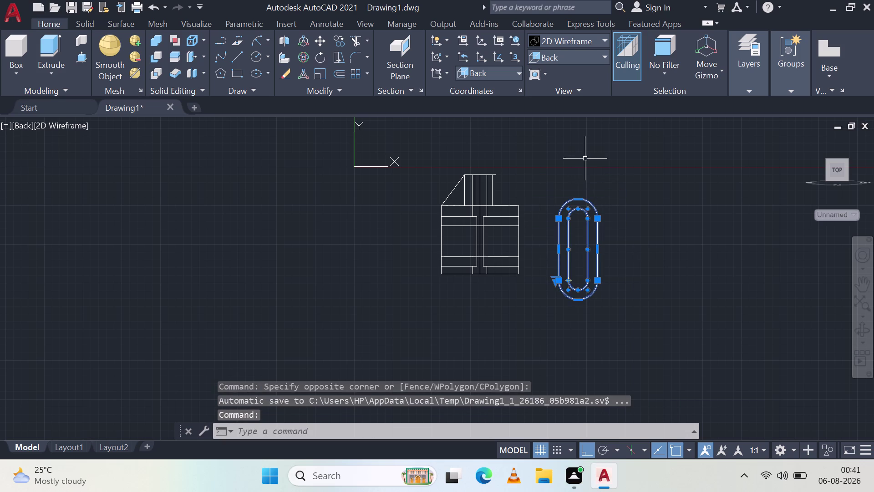
middle_drag(583, 170, 568, 202)
key(Escape)
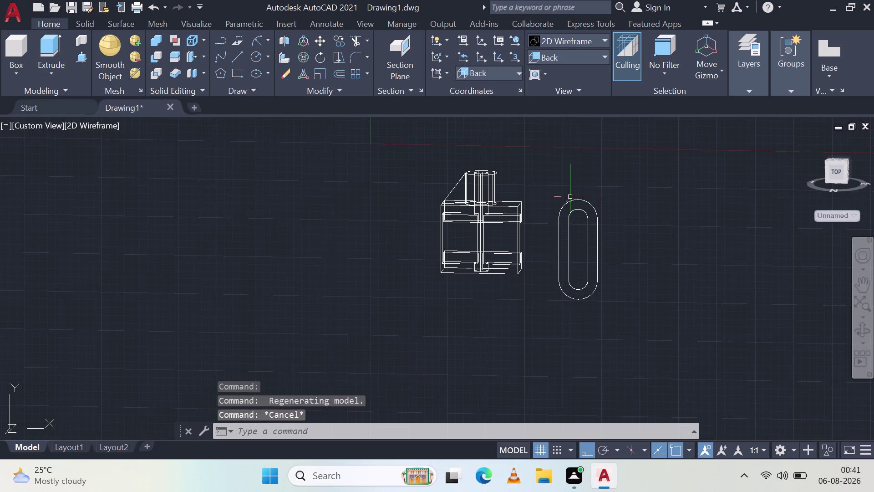
key(Escape)
click(579, 39)
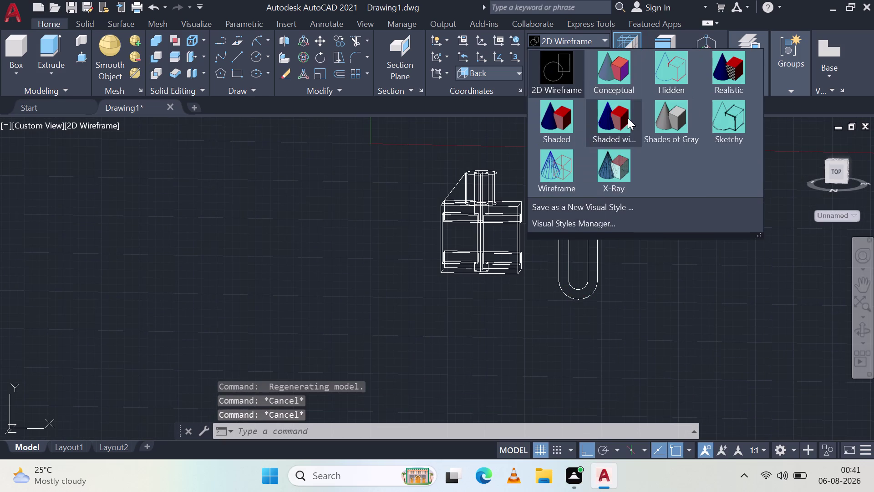
click(672, 129)
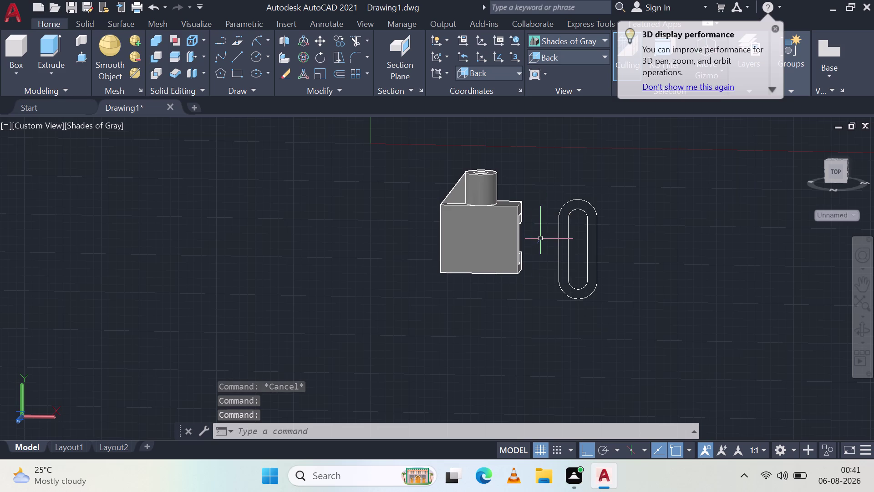
middle_drag(556, 202, 548, 216)
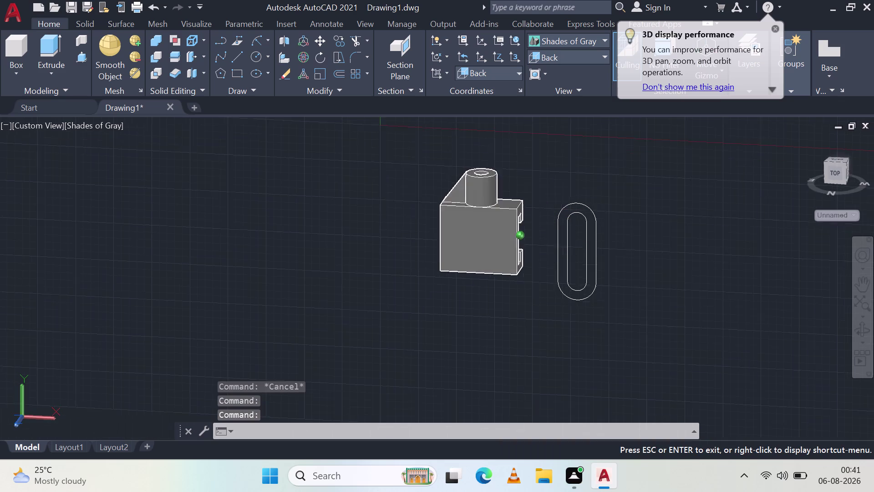
middle_drag(548, 216, 571, 202)
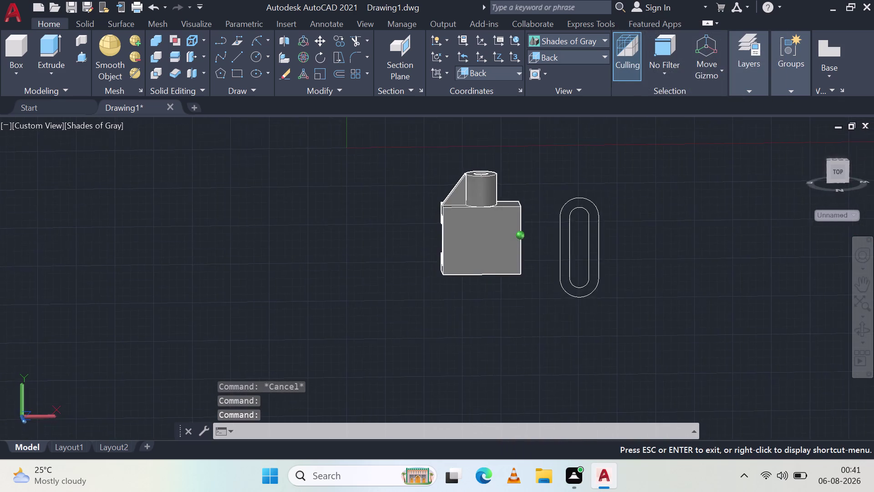
middle_drag(571, 202, 558, 226)
scroll(up, 3)
scroll(up, 3)
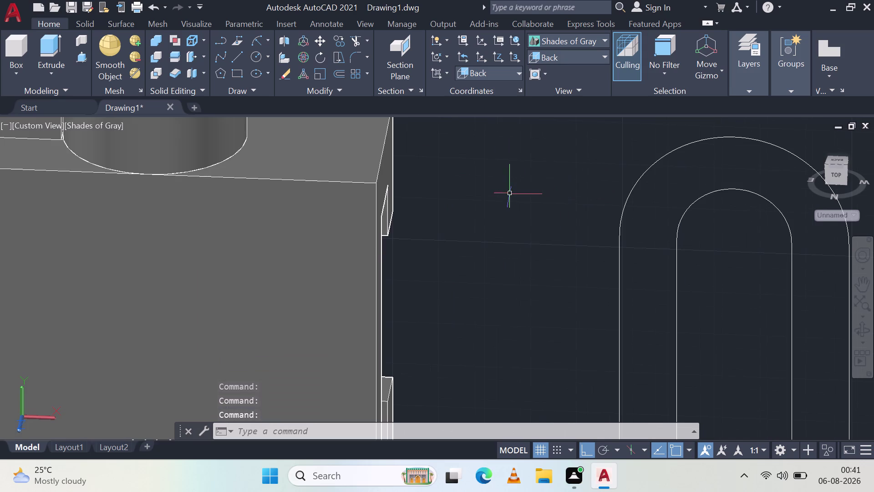
Select the inner slot and outer obround outlines and move them onto the bracket's right edge.
drag(727, 248, 721, 244)
click(642, 177)
click(640, 185)
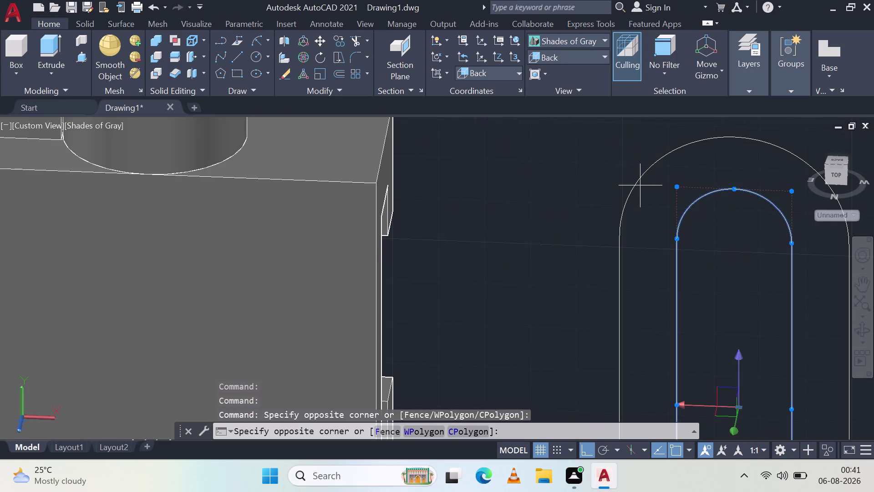
drag(608, 190, 599, 186)
scroll(down, 3)
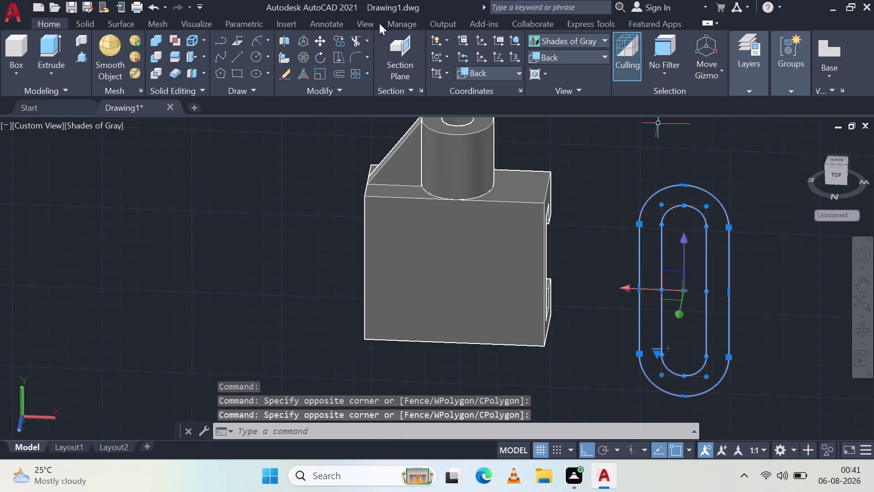
click(319, 40)
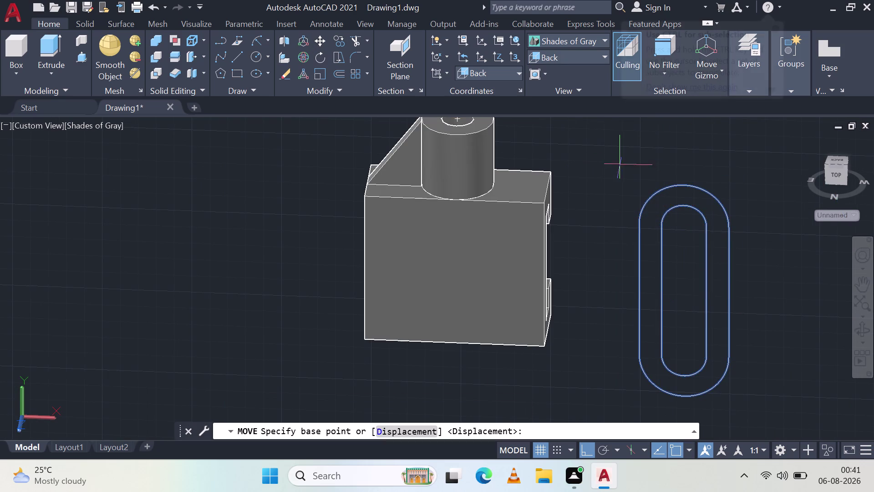
click(641, 216)
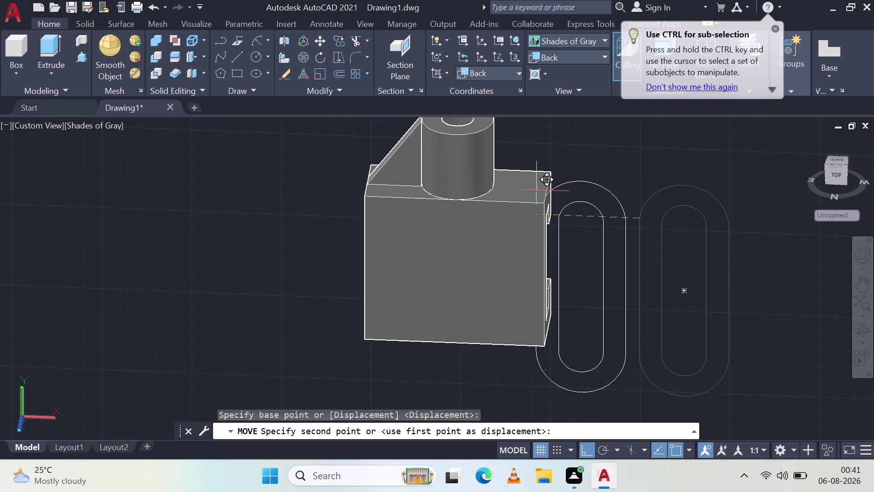
scroll(up, 3)
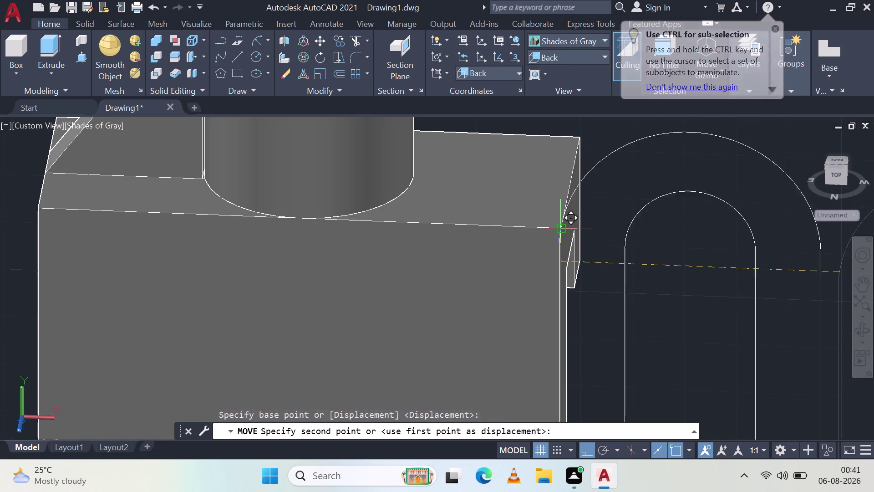
click(558, 224)
scroll(down, 3)
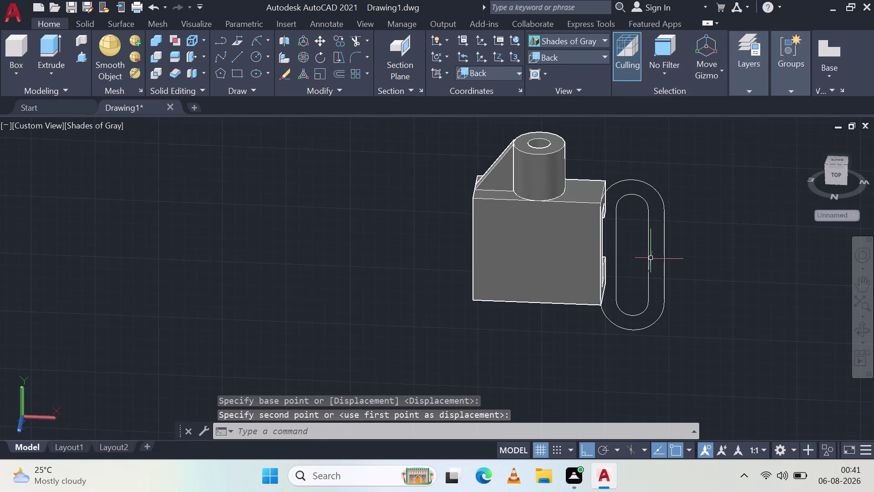
scroll(up, 3)
Orbit around the bracket to check the obround's alignment.
middle_drag(617, 223, 631, 184)
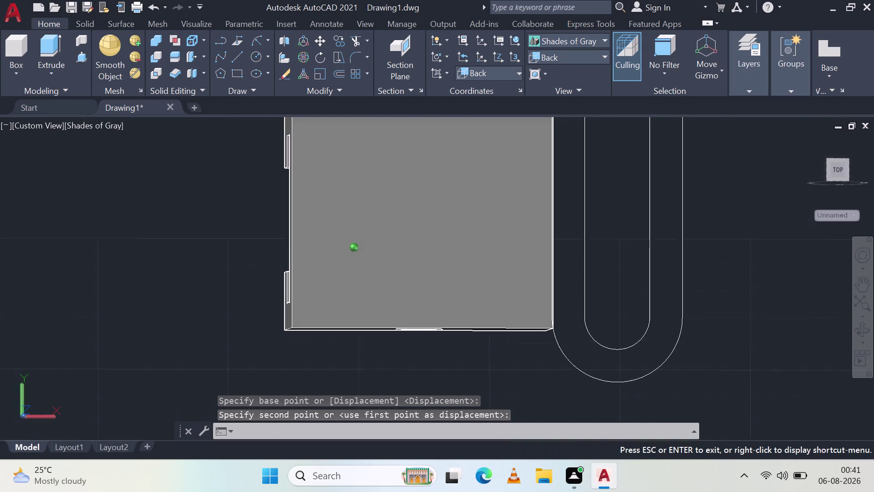
middle_drag(631, 184, 634, 178)
middle_drag(629, 141, 624, 171)
middle_drag(624, 171, 598, 228)
scroll(down, 3)
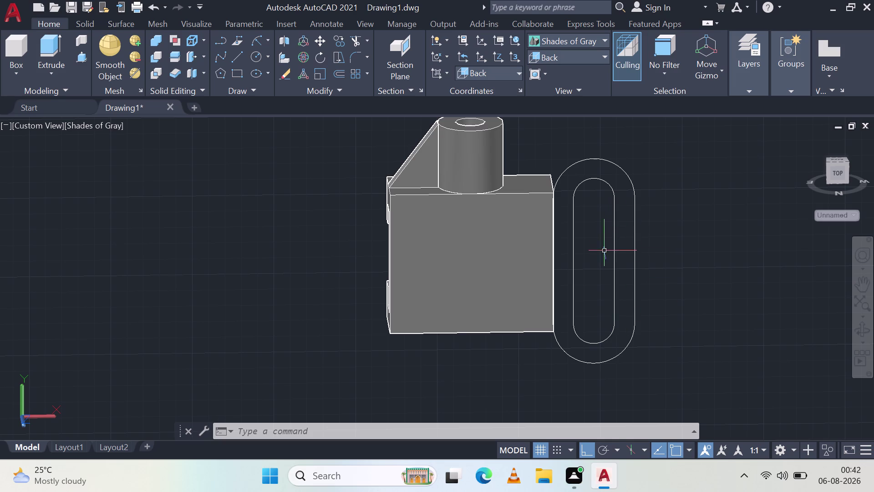
middle_drag(604, 251, 599, 250)
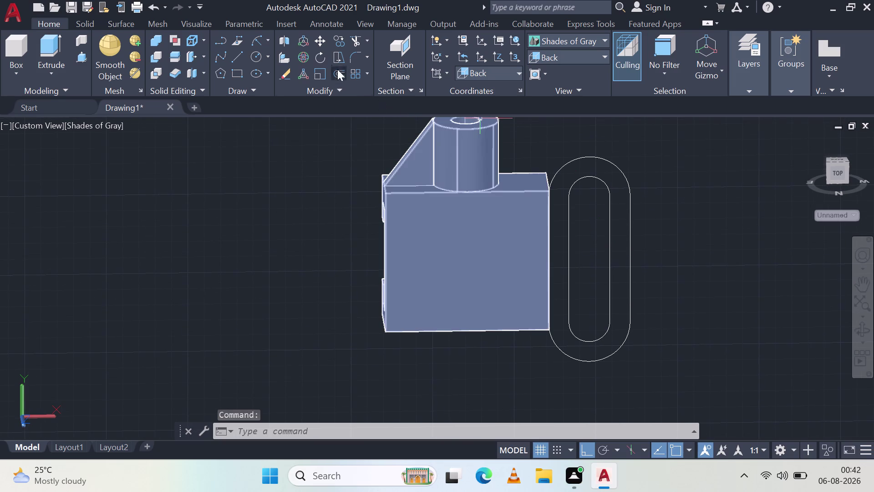
Draw a trial line from the bracket's right face into the slot, then delete it.
click(240, 53)
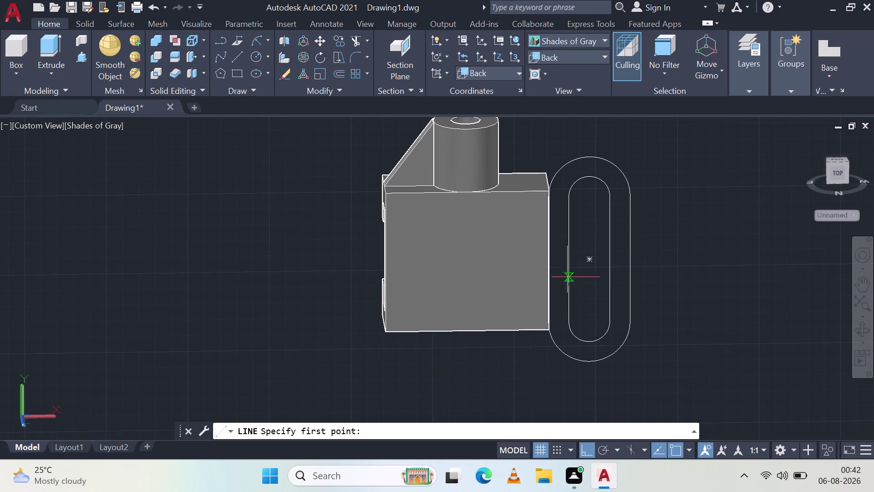
click(591, 261)
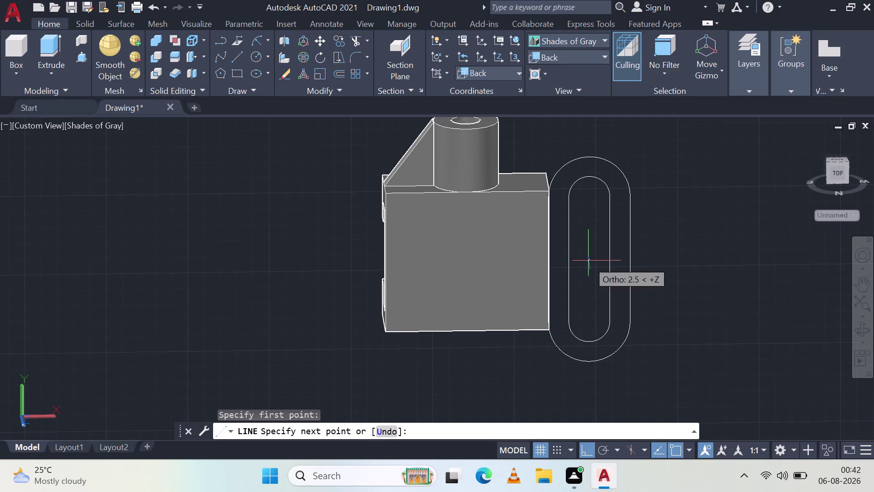
click(549, 257)
key(Escape)
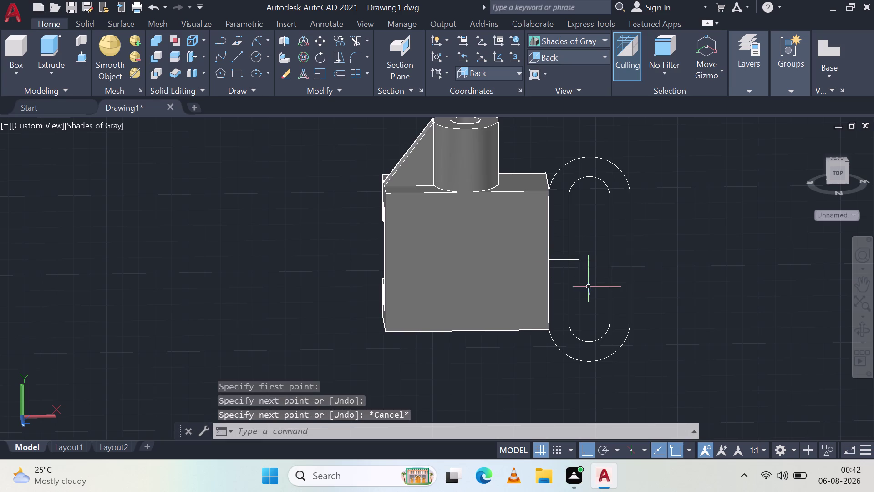
click(586, 261)
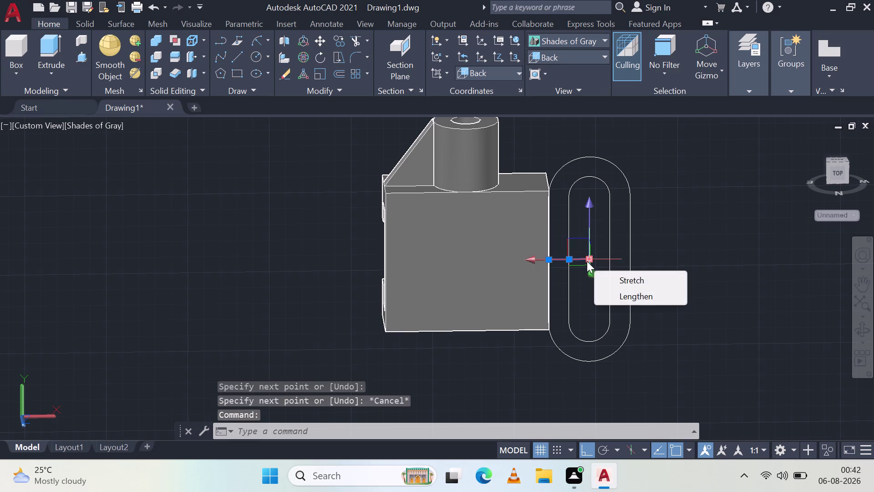
key(Delete)
key(Delete)
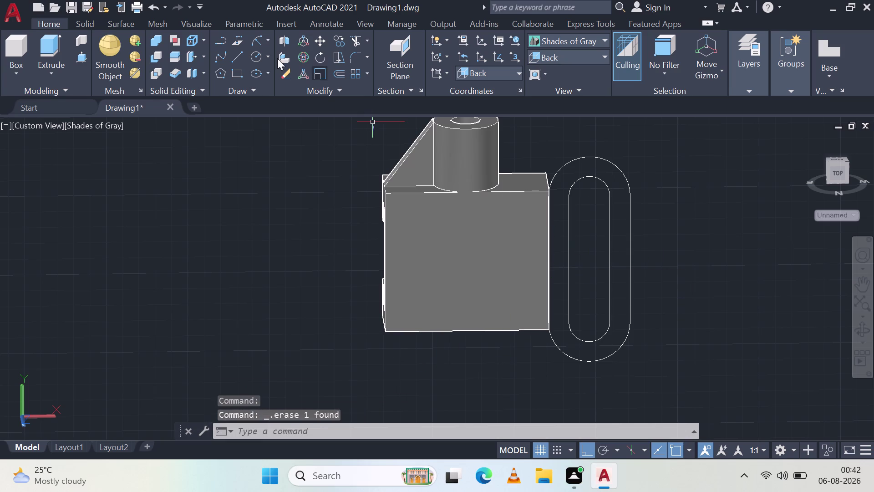
Start another line, orbit around the bracket, cancel it, and switch to the Back view.
click(238, 61)
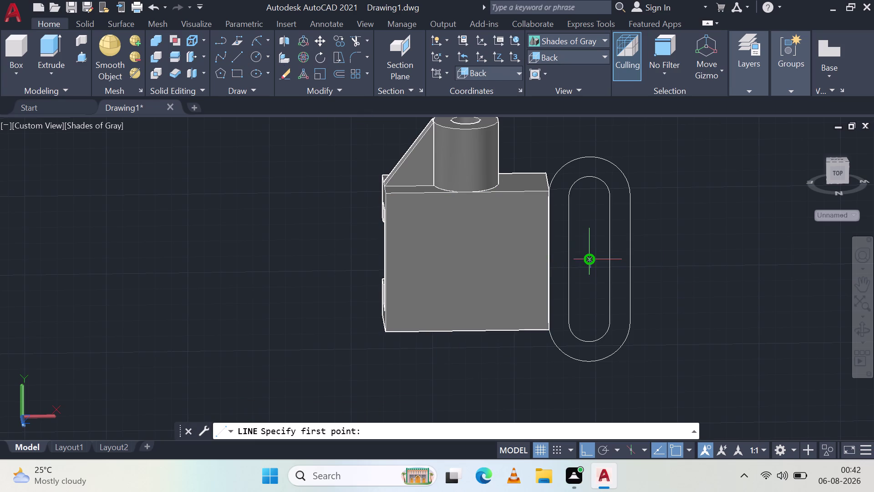
click(588, 264)
scroll(up, 3)
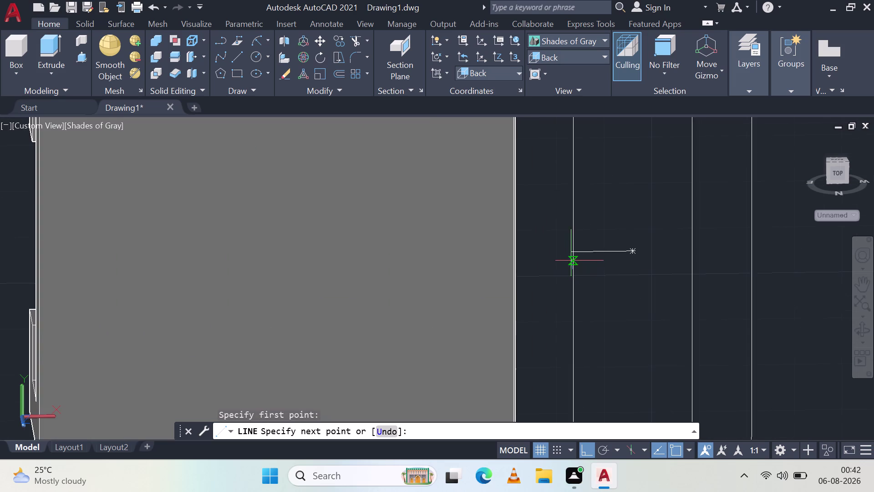
middle_drag(610, 246, 609, 256)
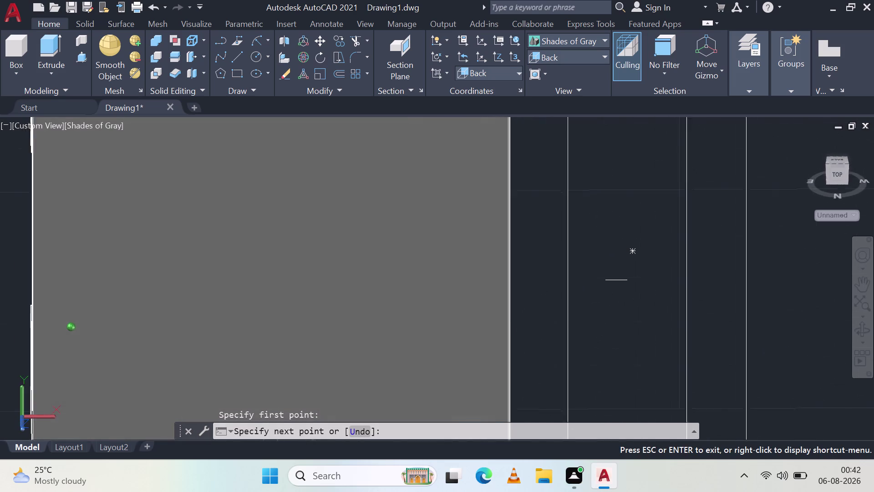
middle_drag(609, 257, 632, 266)
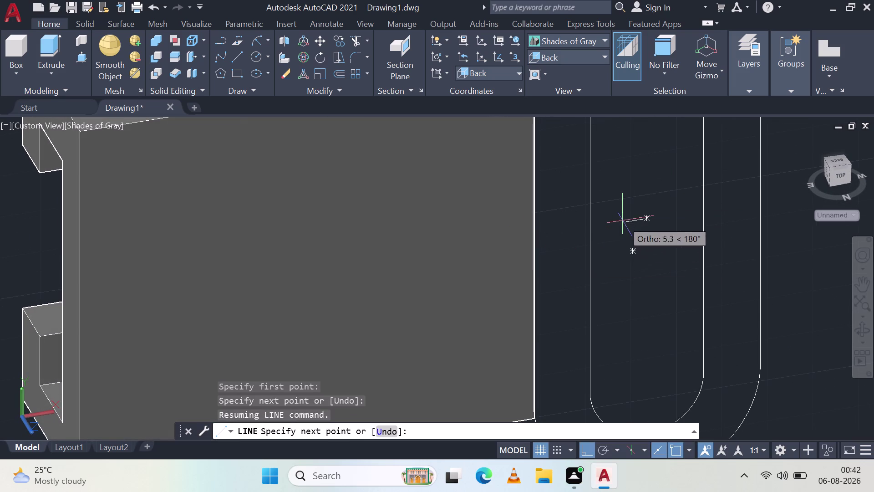
middle_drag(591, 243, 536, 202)
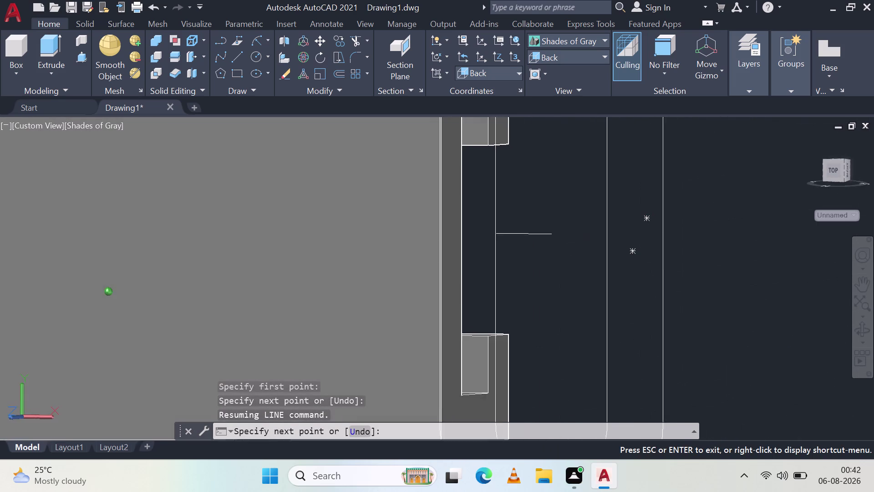
middle_drag(535, 202, 463, 193)
middle_drag(462, 193, 463, 178)
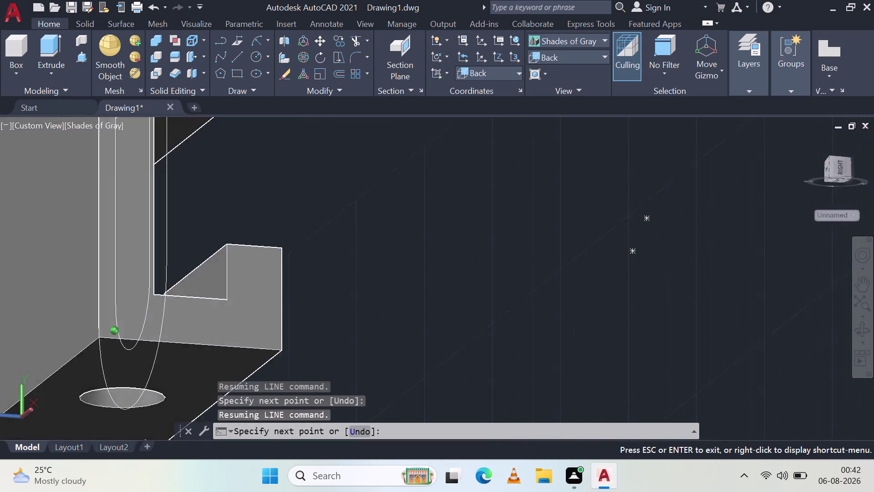
middle_drag(464, 178, 600, 208)
key(Escape)
key(Escape)
key(Escape)
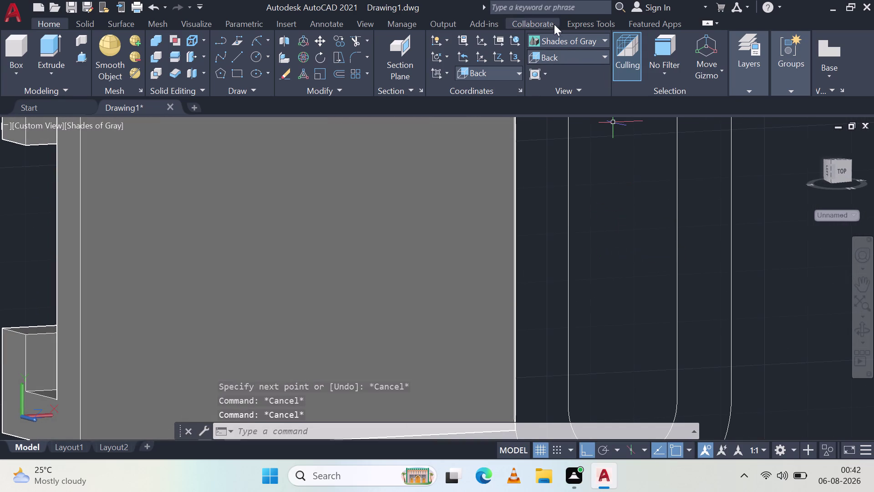
click(554, 61)
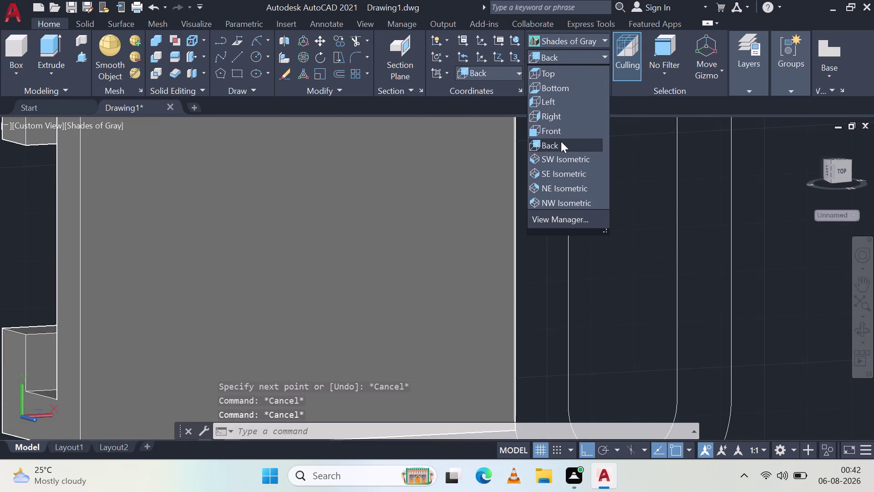
click(560, 142)
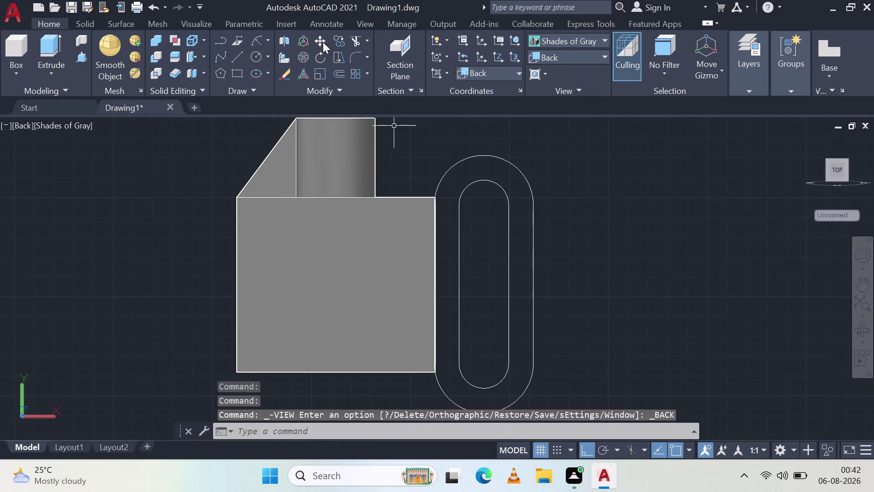
Draw a short line from the bracket's right edge into the slot and orbit to inspect it.
click(237, 56)
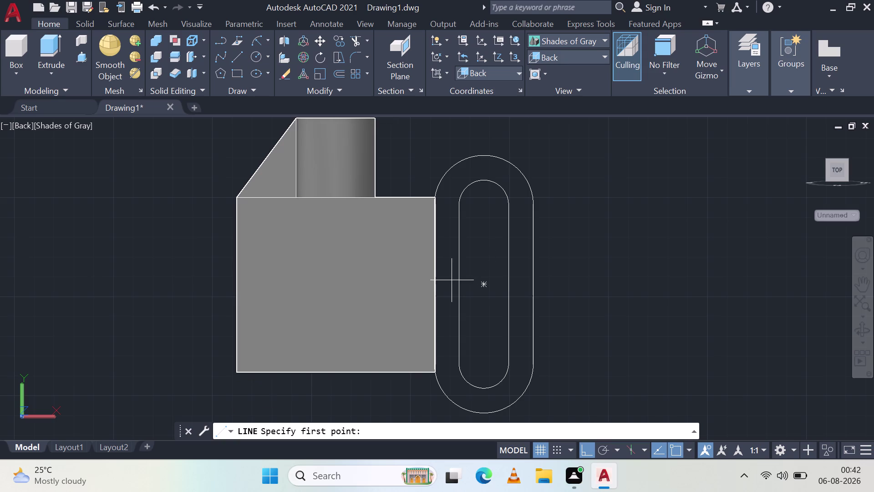
click(481, 285)
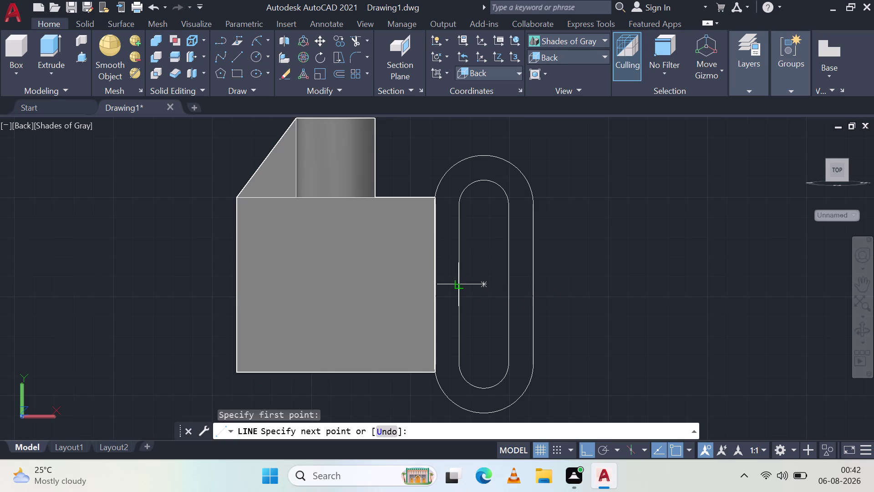
click(460, 285)
key(Escape)
middle_drag(532, 277, 446, 314)
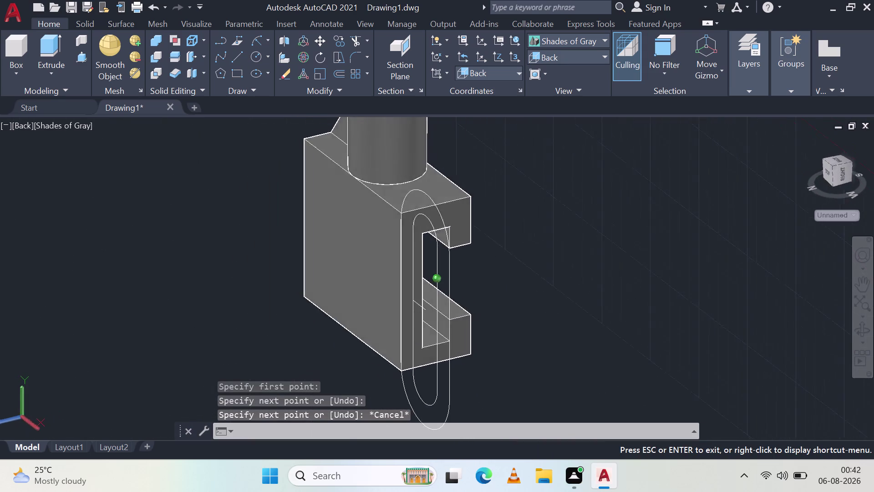
middle_drag(447, 313, 518, 238)
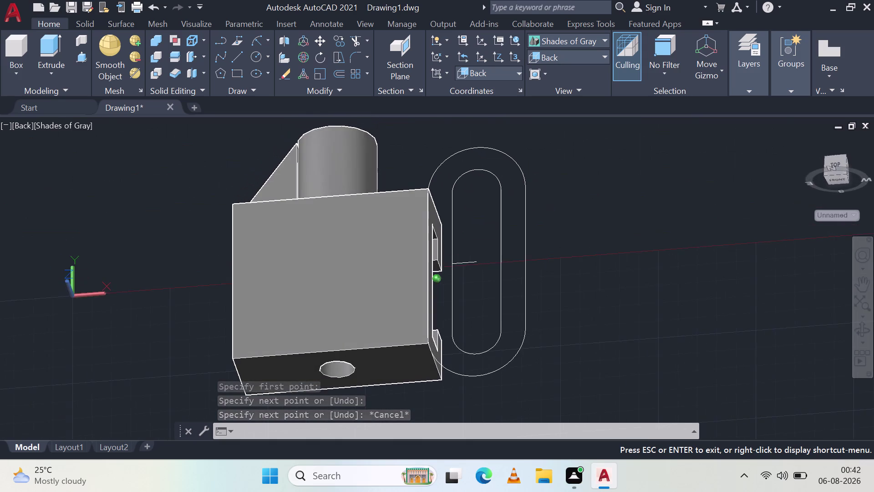
middle_drag(518, 238, 555, 283)
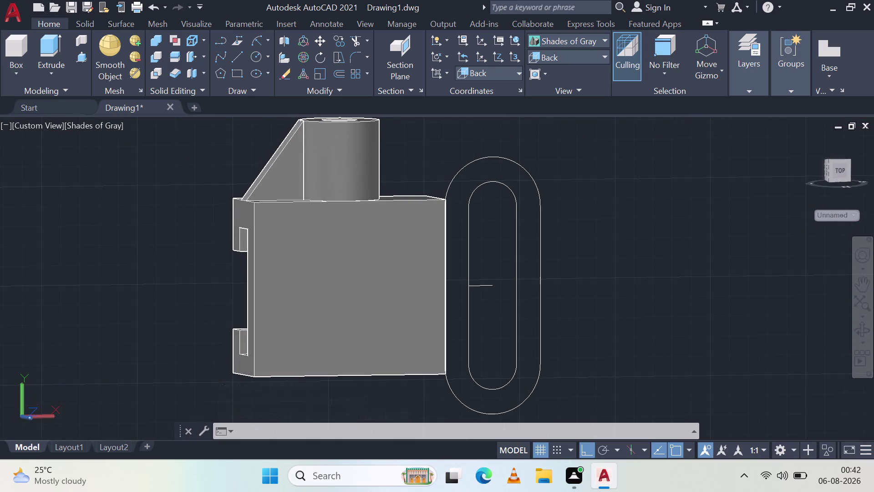
Move the obround outline from its middle to a spot farther right of the bracket.
drag(594, 313, 579, 305)
click(461, 233)
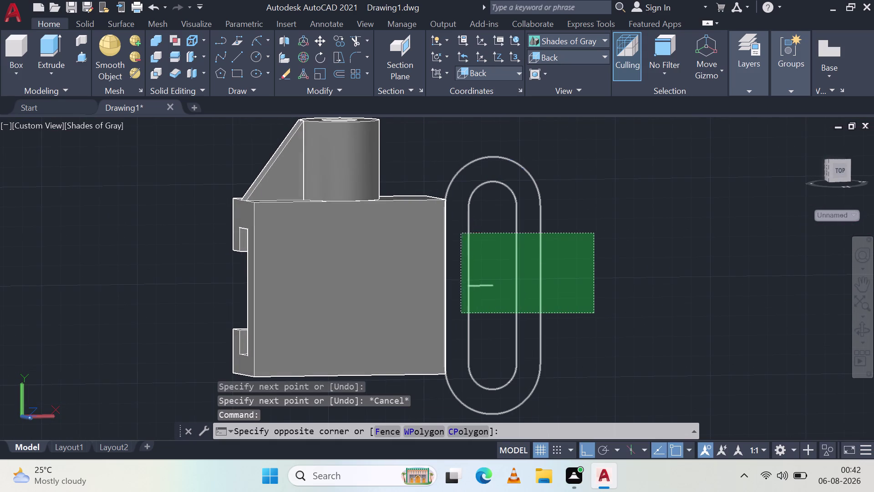
click(322, 36)
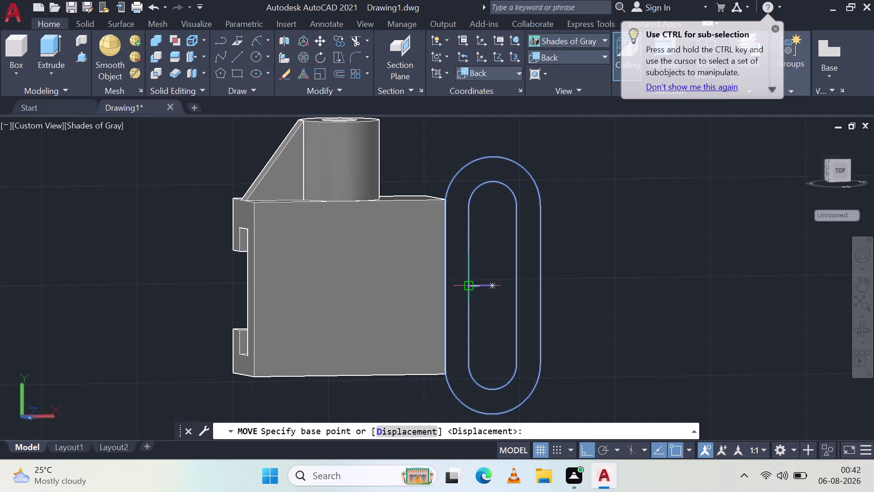
click(466, 287)
click(566, 277)
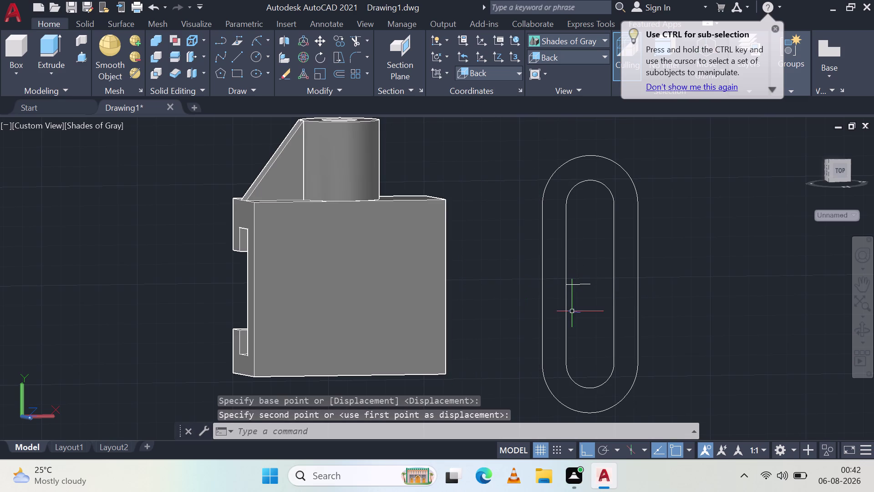
key(grave)
key(Escape)
key(Escape)
Delete the stray short line inside the slot.
click(586, 285)
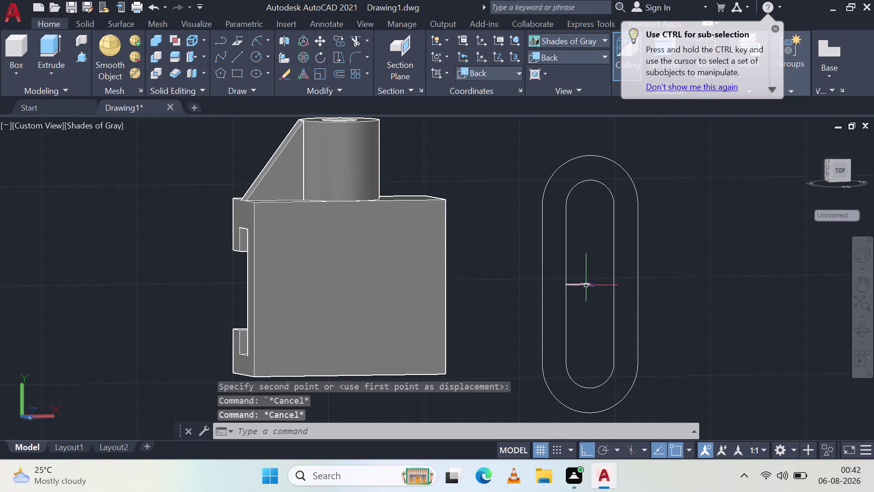
key(Delete)
key(Delete)
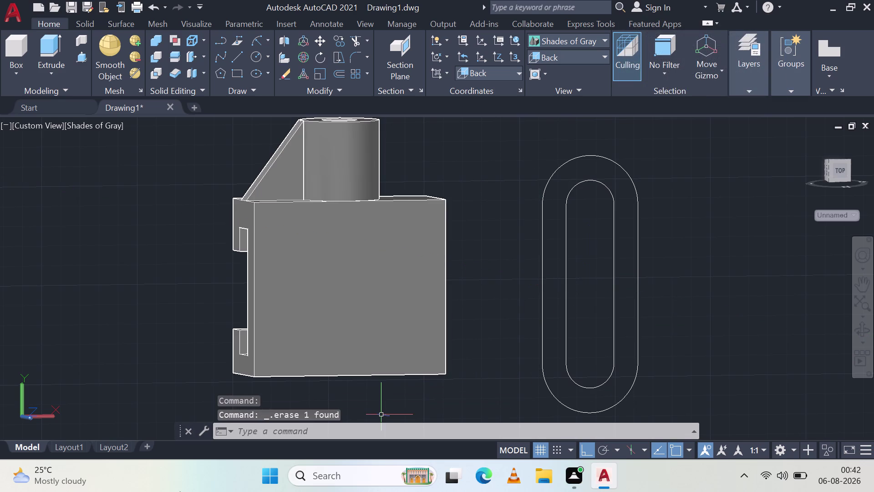
click(237, 54)
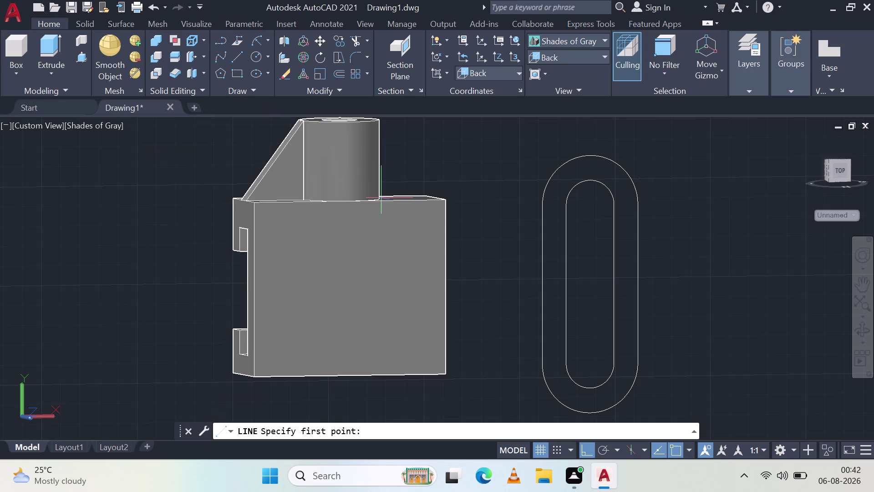
Draw a horizontal line across the obround from its left edge to its right edge.
click(545, 286)
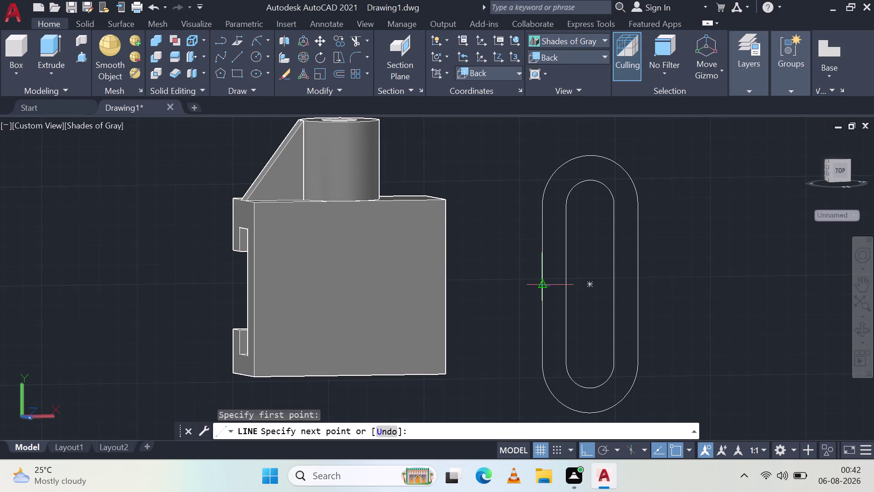
click(638, 284)
key(Escape)
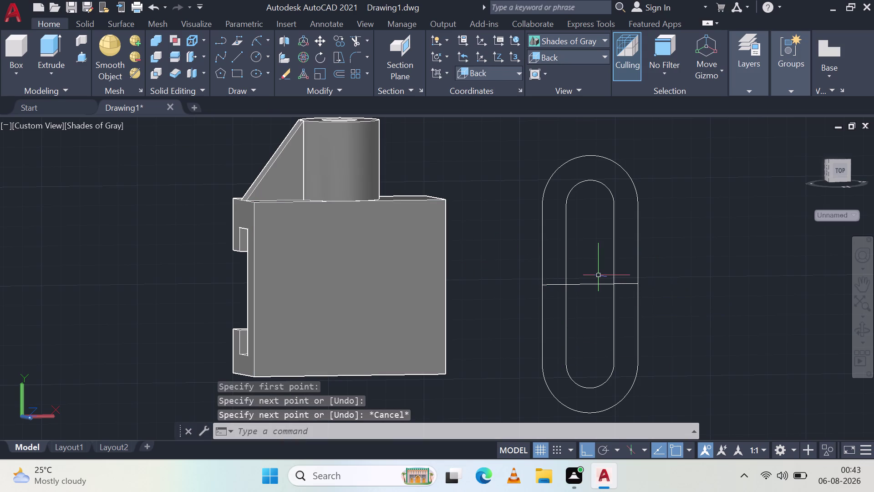
Orbit and pan around the model, then return to the Back view.
middle_drag(598, 276, 339, 266)
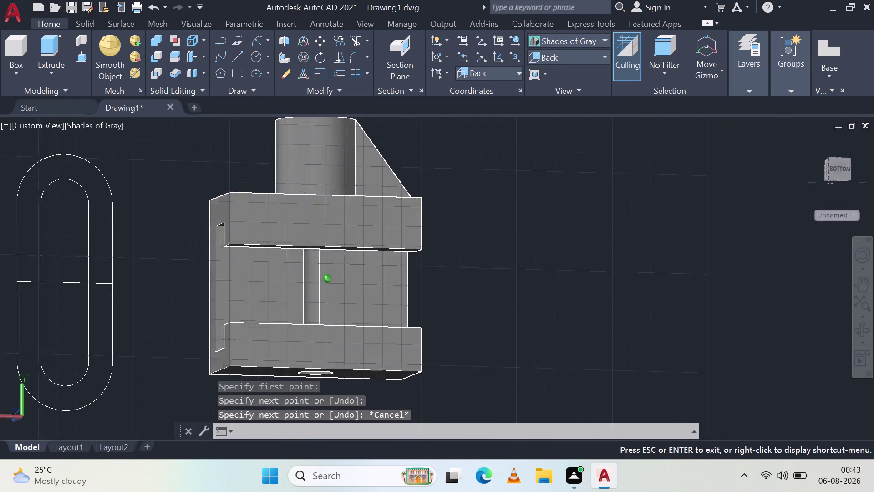
middle_drag(339, 266, 613, 269)
key(Escape)
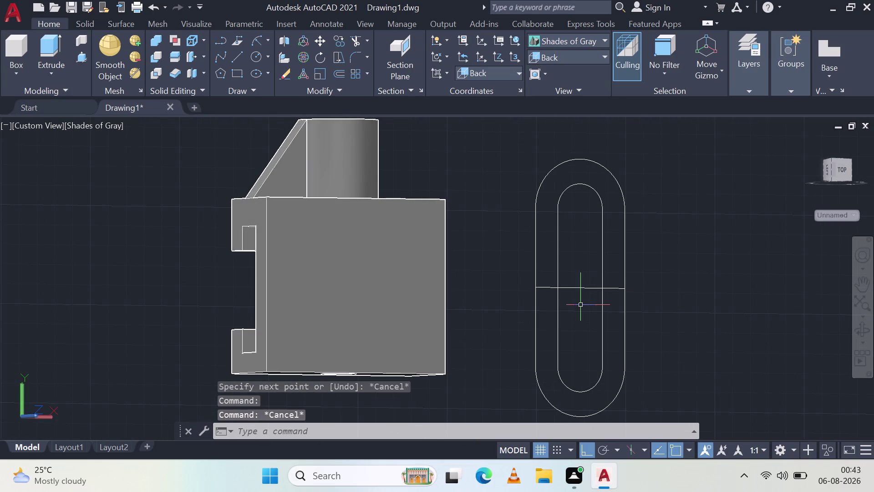
scroll(up, 3)
middle_drag(611, 261, 575, 276)
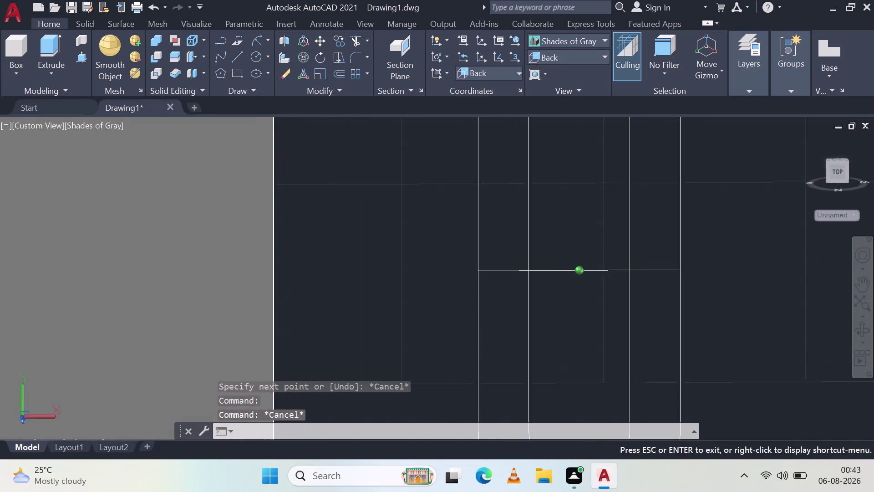
middle_drag(576, 277, 571, 281)
scroll(down, 3)
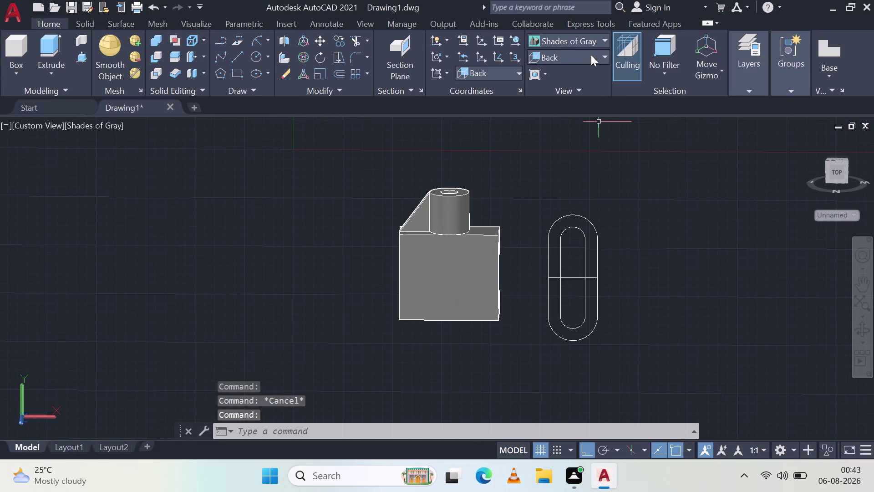
click(591, 54)
click(572, 144)
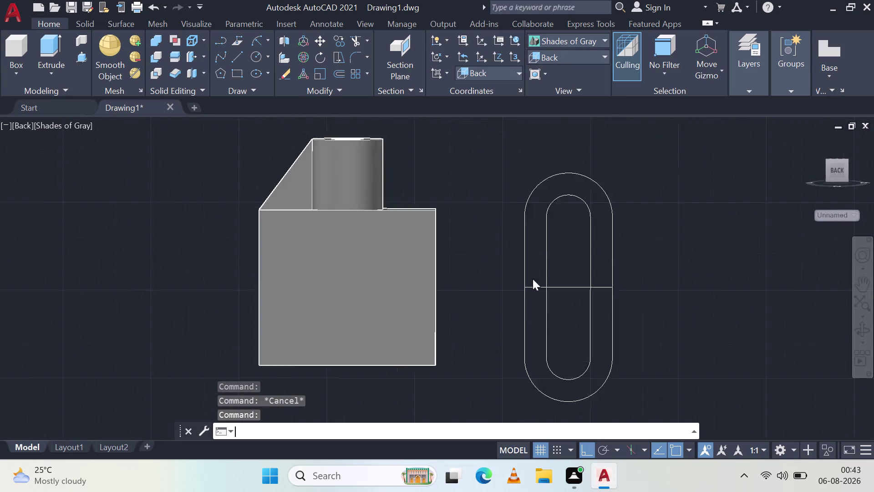
Move the obround and its midline left so its edge sits against the bracket's right side.
click(698, 307)
click(495, 170)
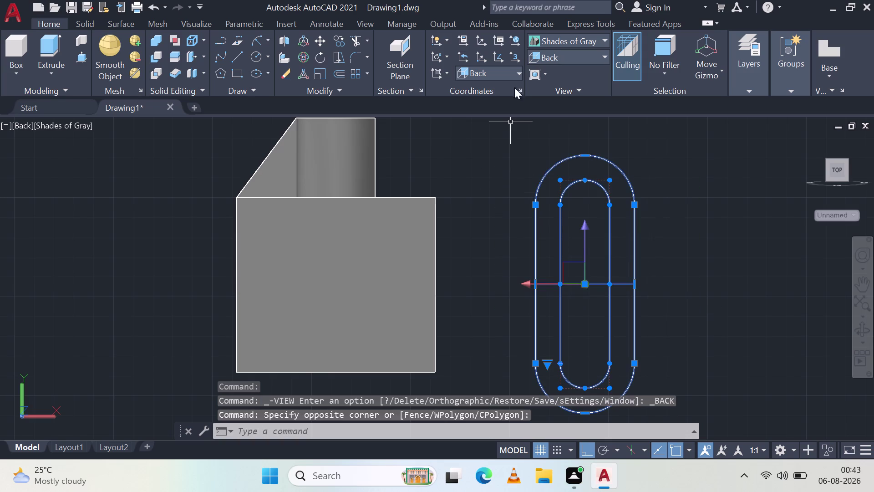
click(320, 38)
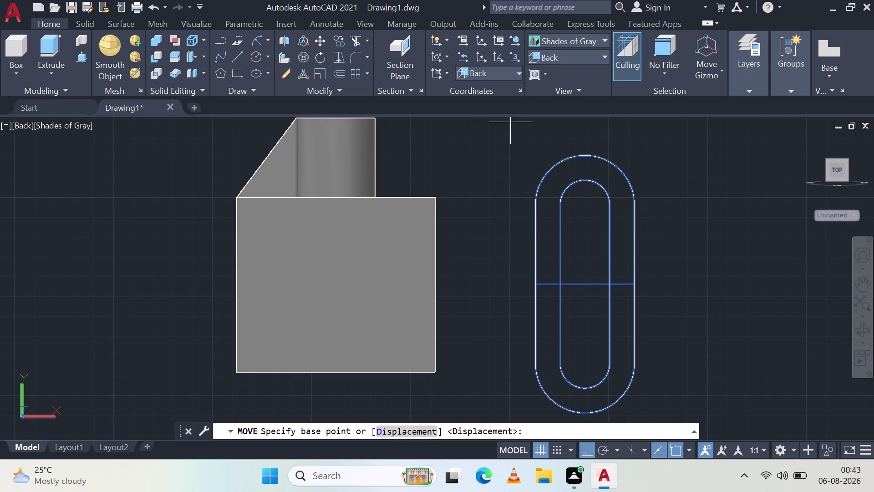
click(536, 284)
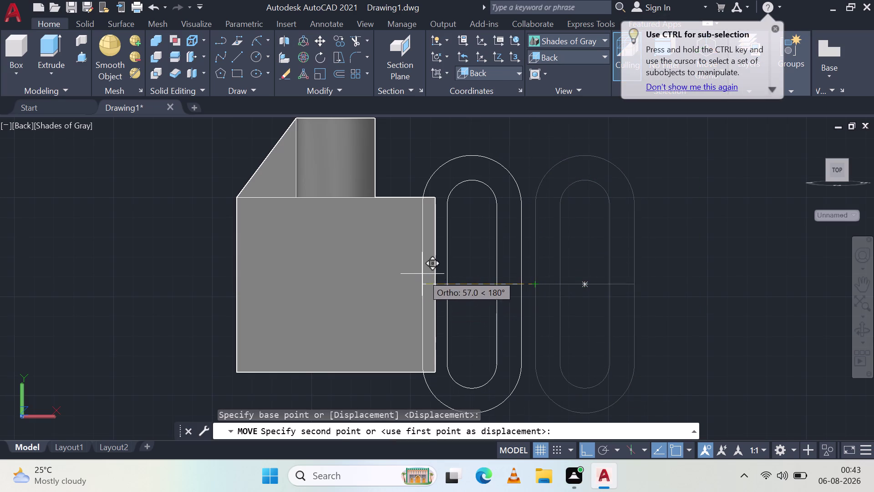
scroll(up, 3)
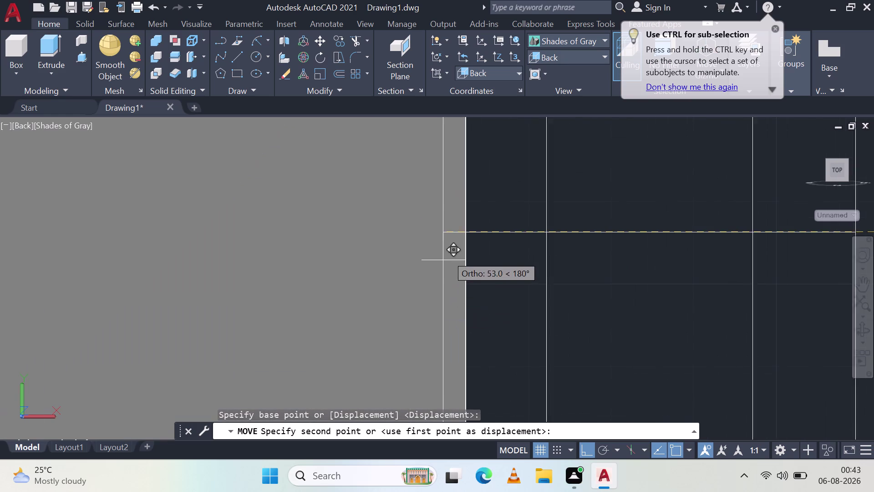
click(462, 231)
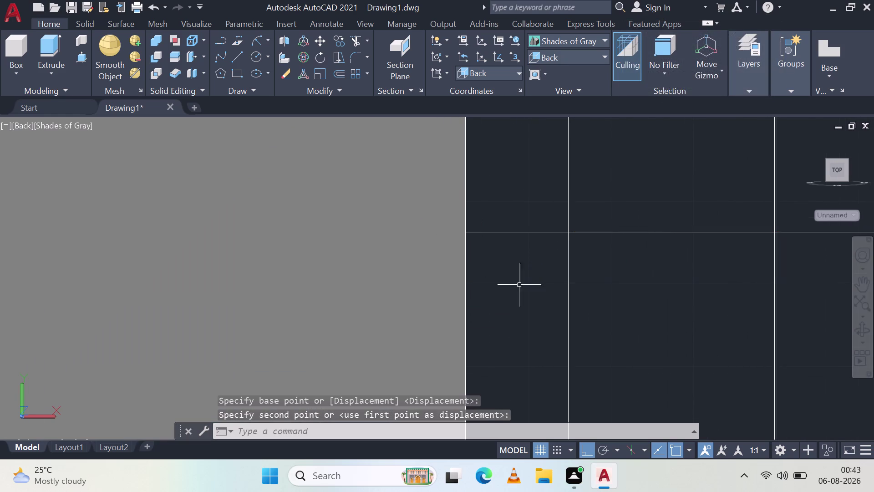
scroll(down, 3)
key(Escape)
Delete the horizontal helper line crossing the obround.
scroll(down, 3)
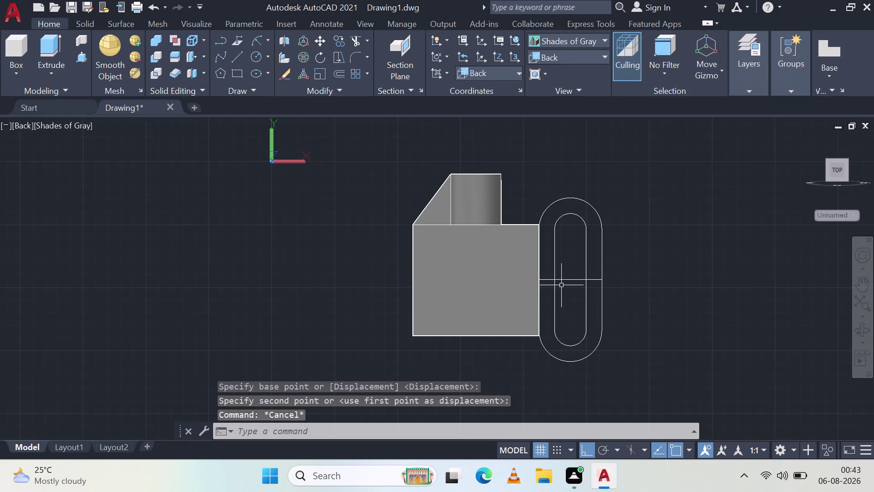
click(574, 280)
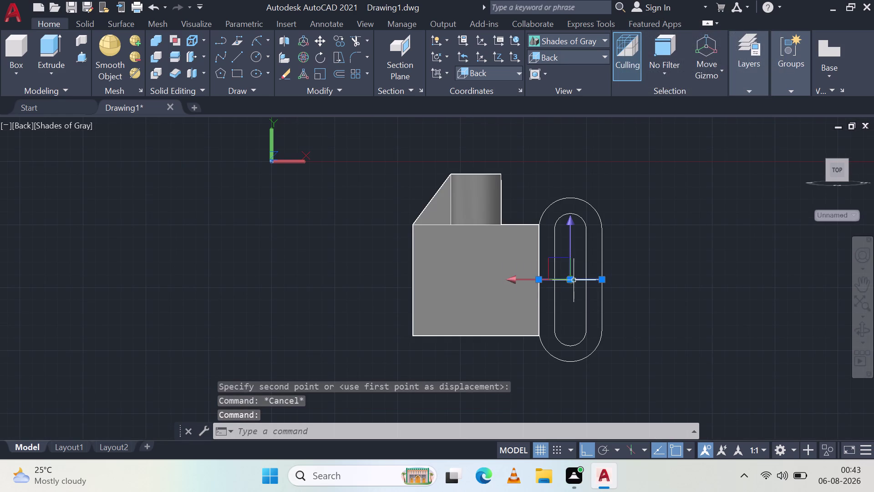
key(Delete)
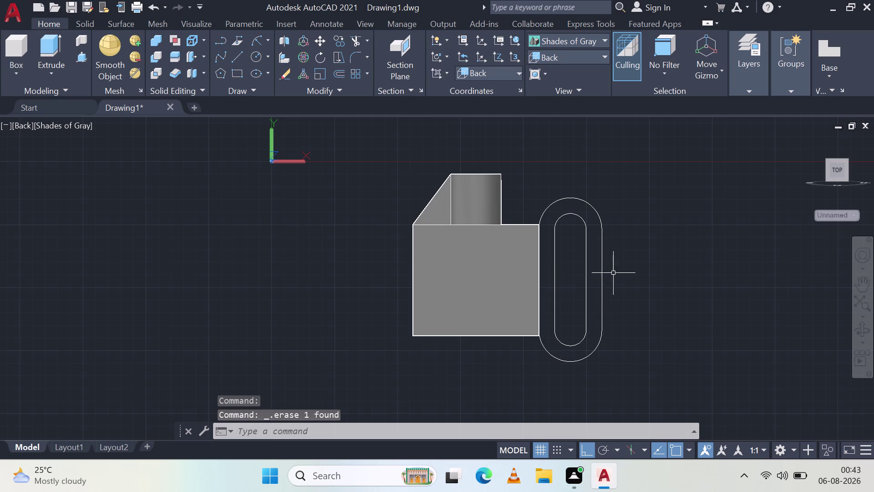
middle_drag(628, 283, 626, 266)
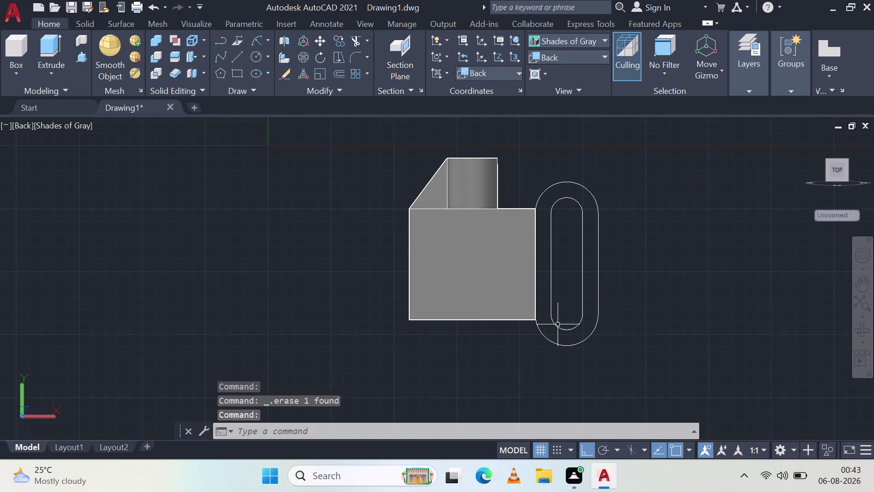
middle_click(605, 319)
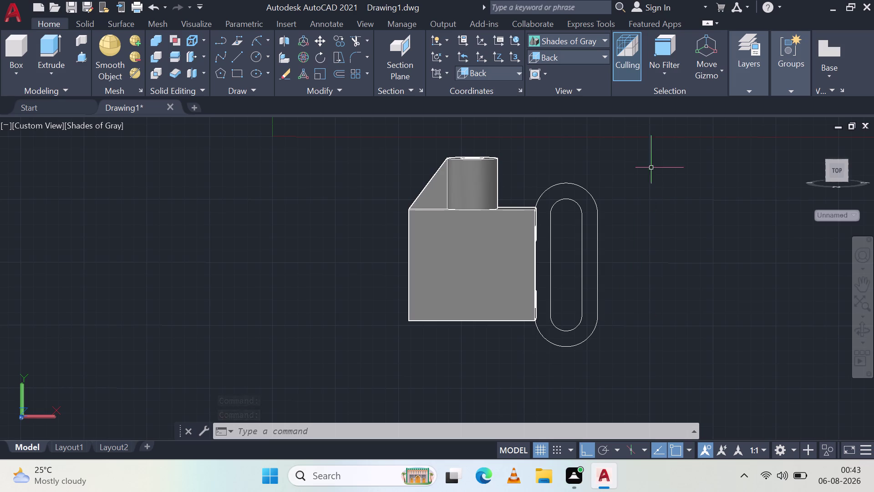
click(63, 50)
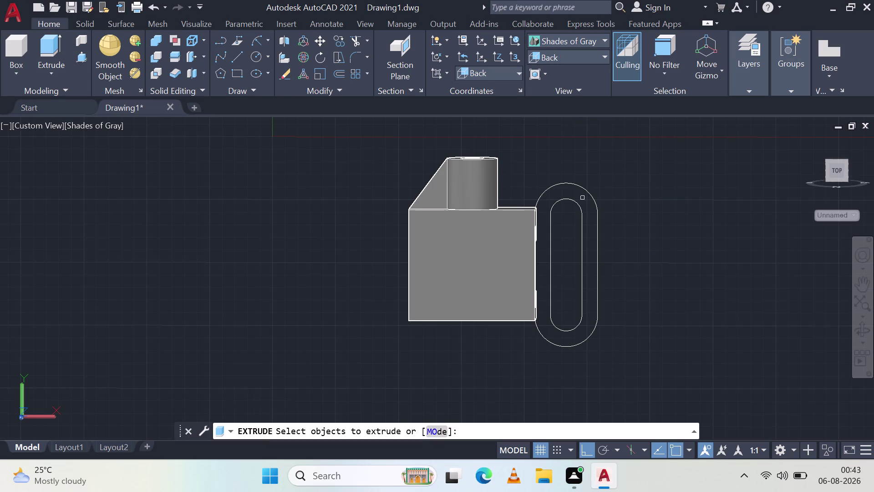
Try extruding the obround's outer outline, cancel, and return to the Back view.
click(586, 193)
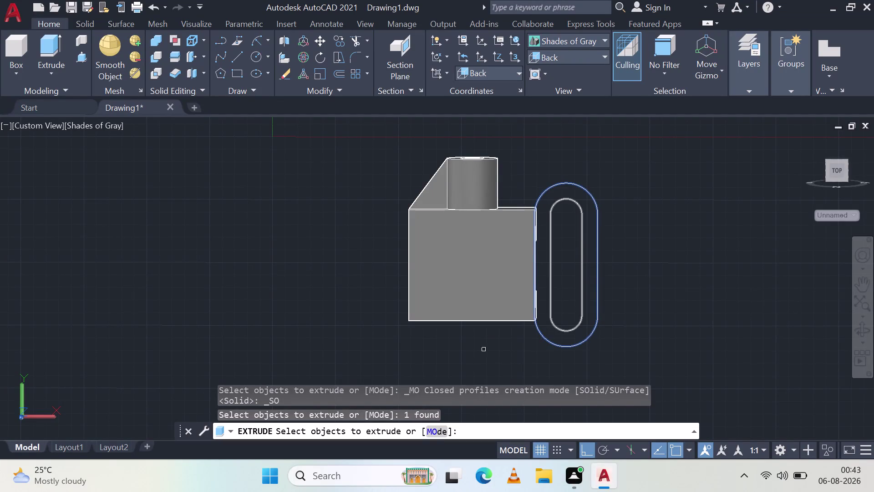
key(Escape)
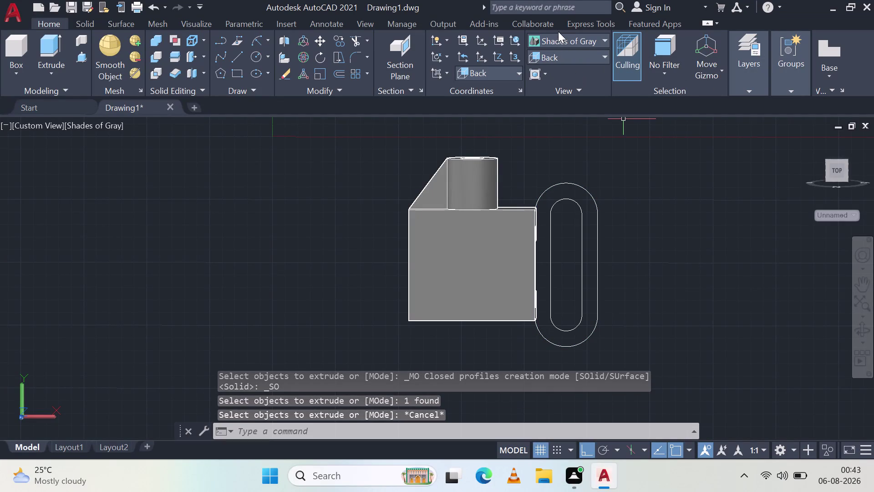
click(559, 37)
click(674, 143)
click(593, 56)
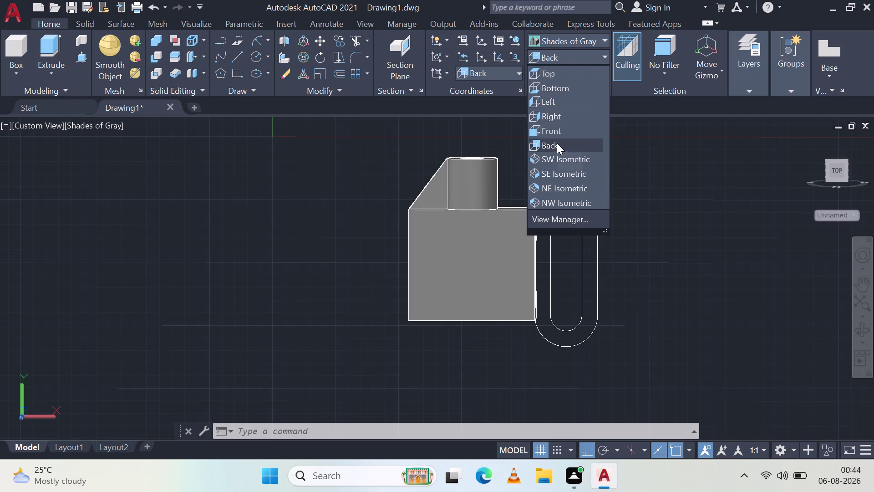
click(557, 142)
click(60, 48)
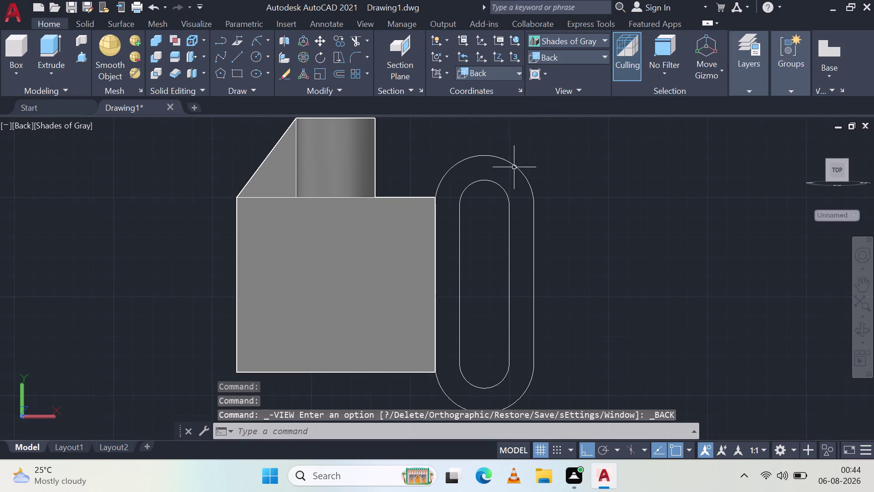
Select the outer obround outline for extrusion again, cancel, and undo the previous extrusion.
click(44, 47)
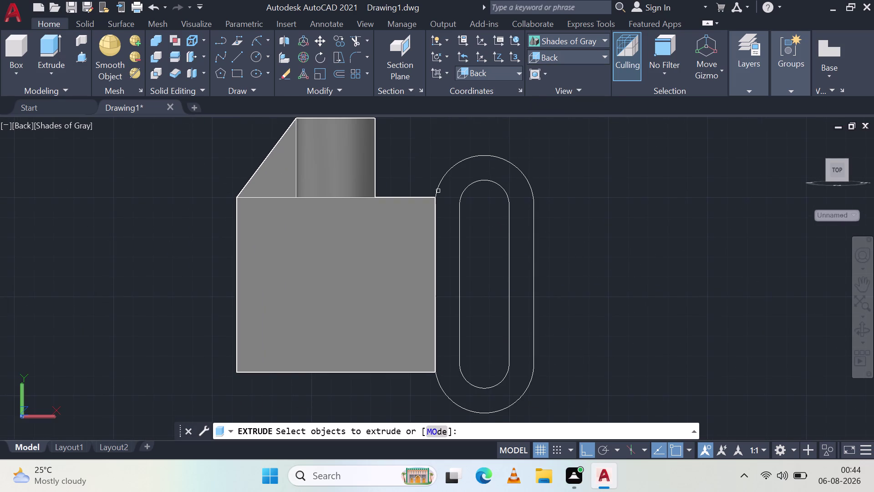
click(468, 158)
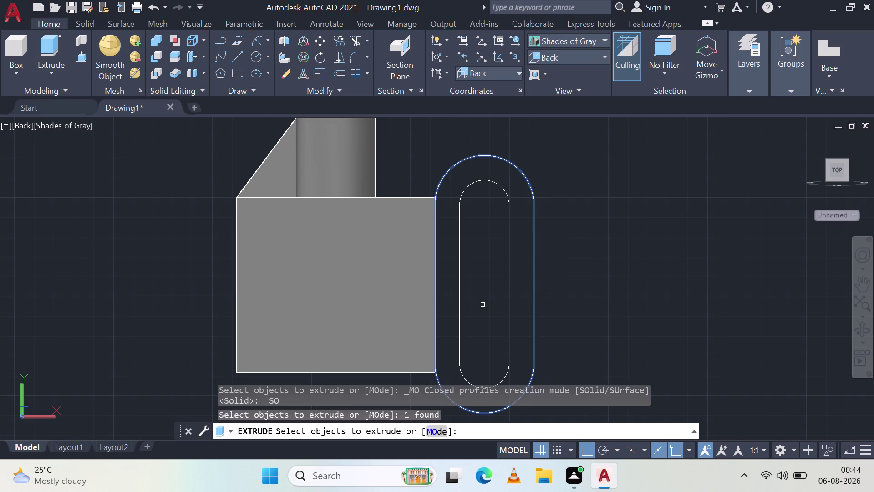
key(space)
scroll(down, 3)
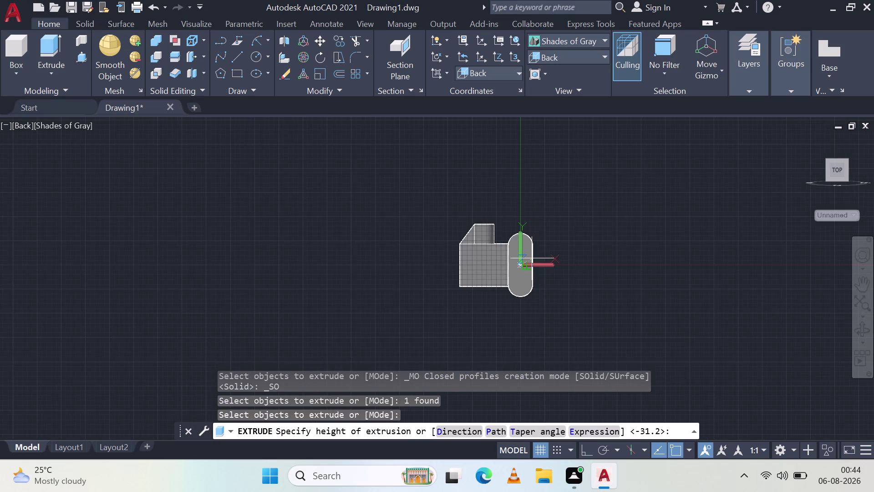
scroll(up, 3)
click(587, 209)
key(Escape)
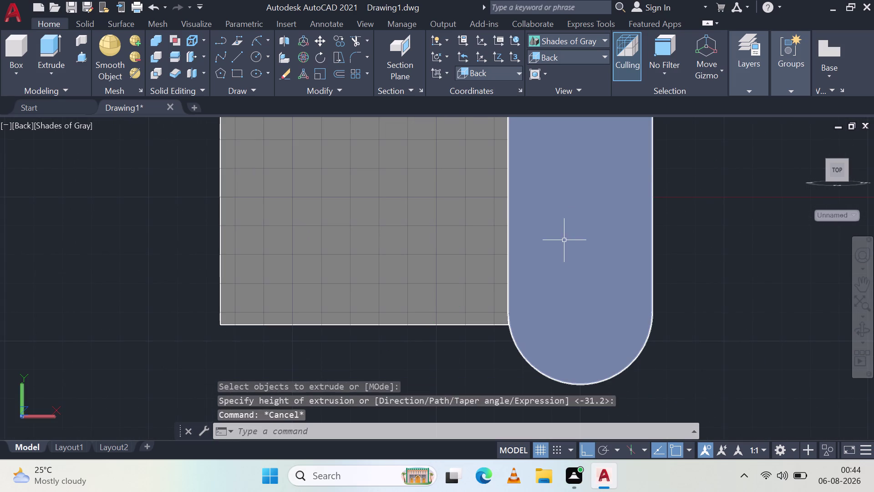
key(Escape)
key(Escape)
key(Escape)
key(ctrl+z)
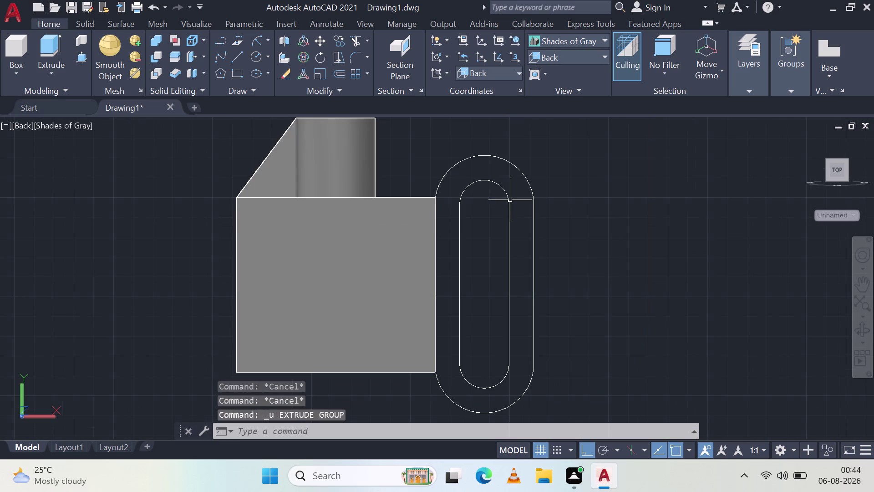
click(81, 57)
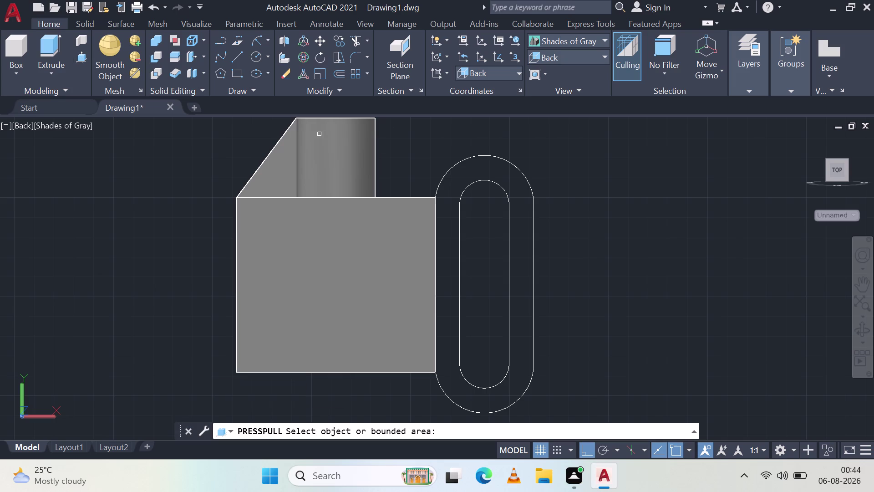
click(478, 182)
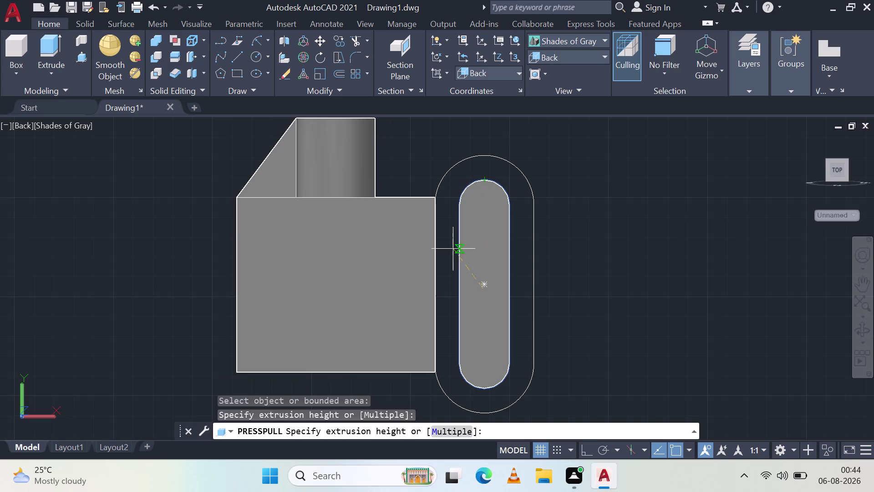
middle_drag(476, 266, 582, 273)
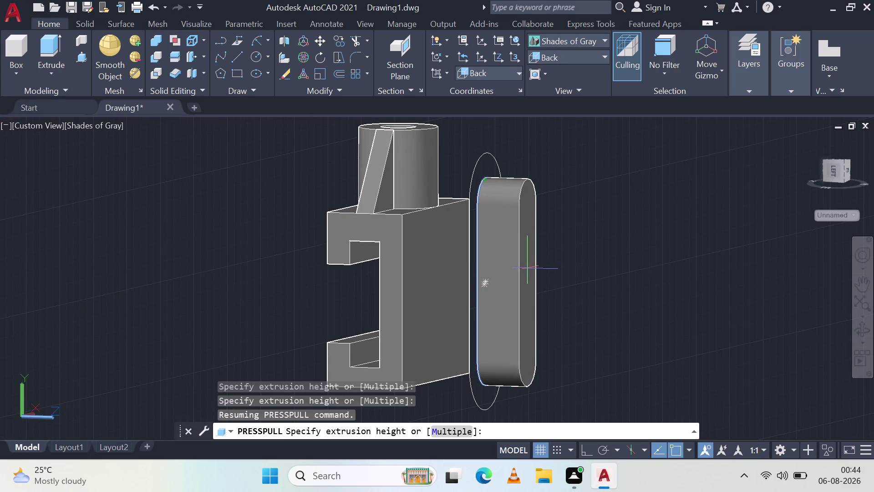
key(1)
key(6)
key(Return)
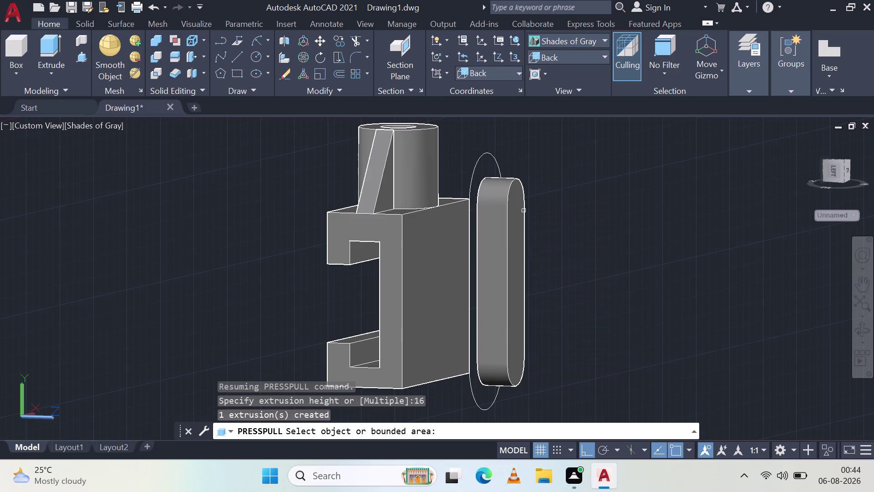
click(517, 243)
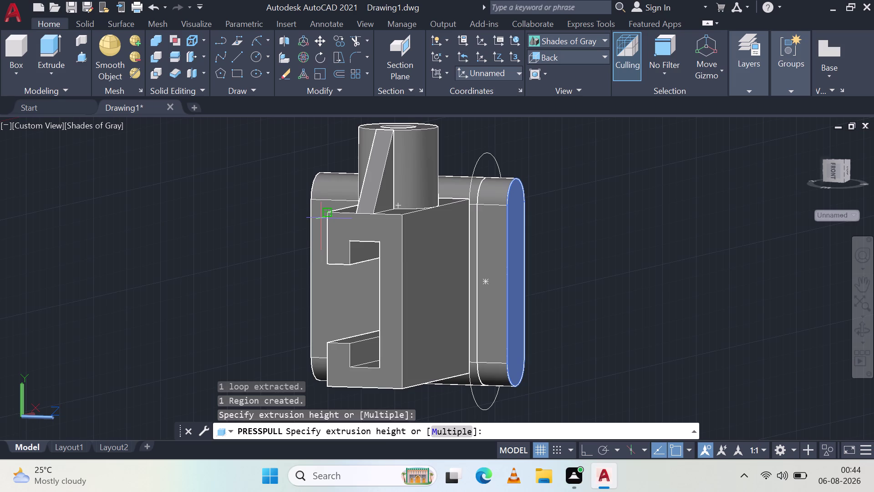
text(40)
key(Return)
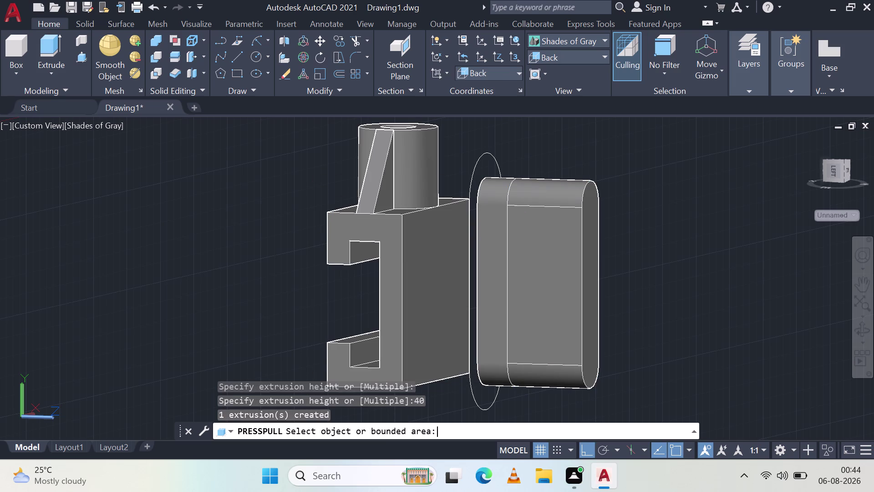
key(Escape)
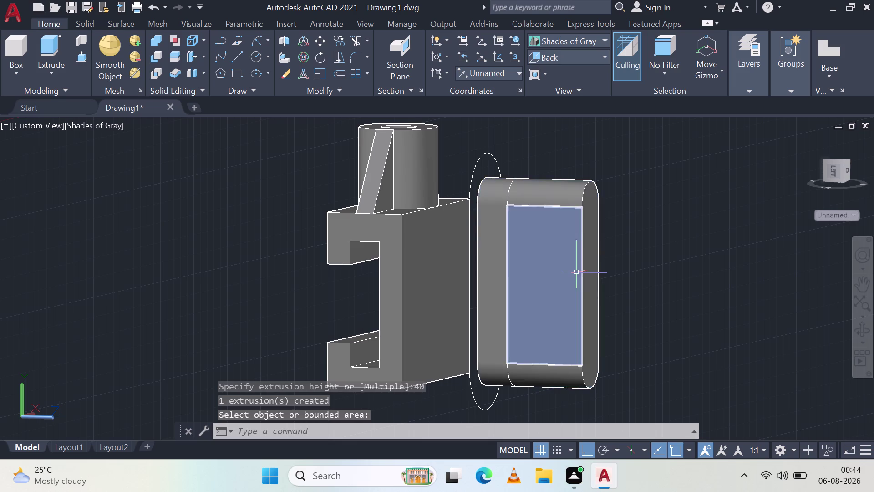
key(ctrl+z)
click(82, 58)
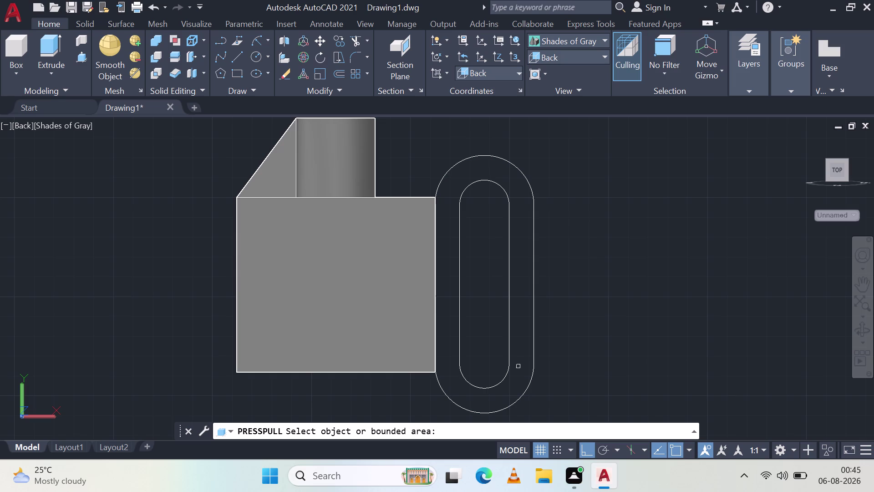
click(508, 355)
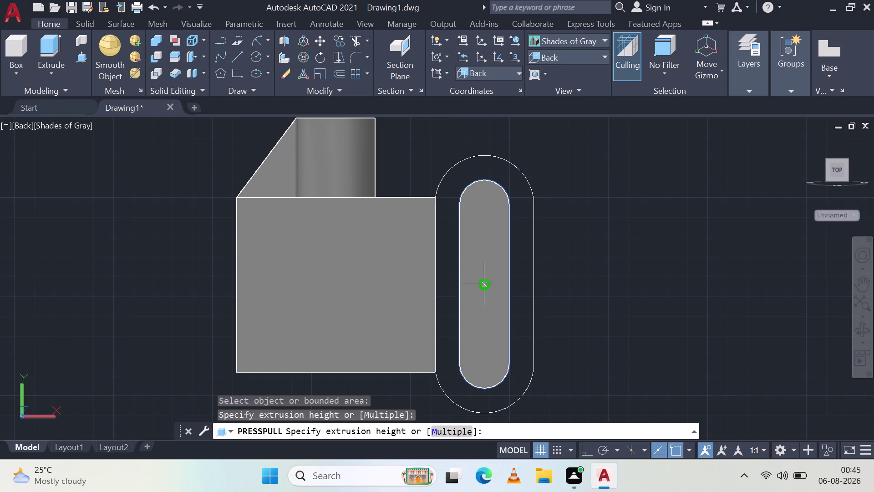
middle_drag(487, 277, 553, 289)
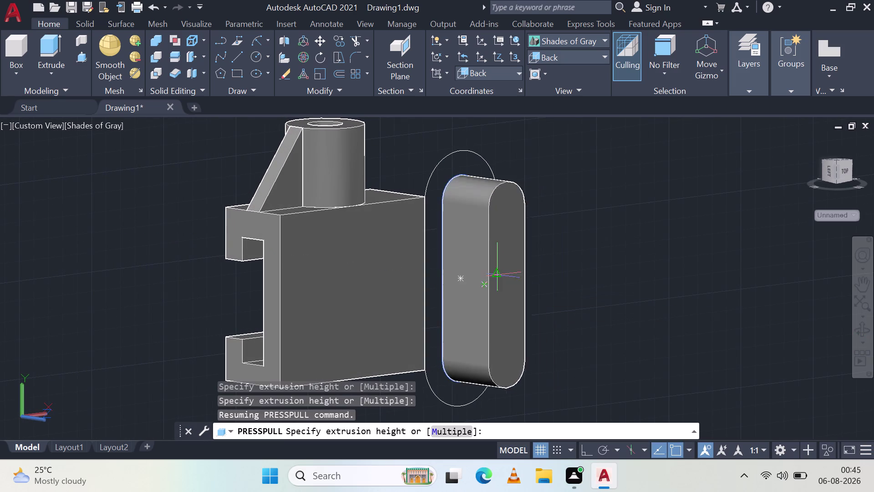
key(4)
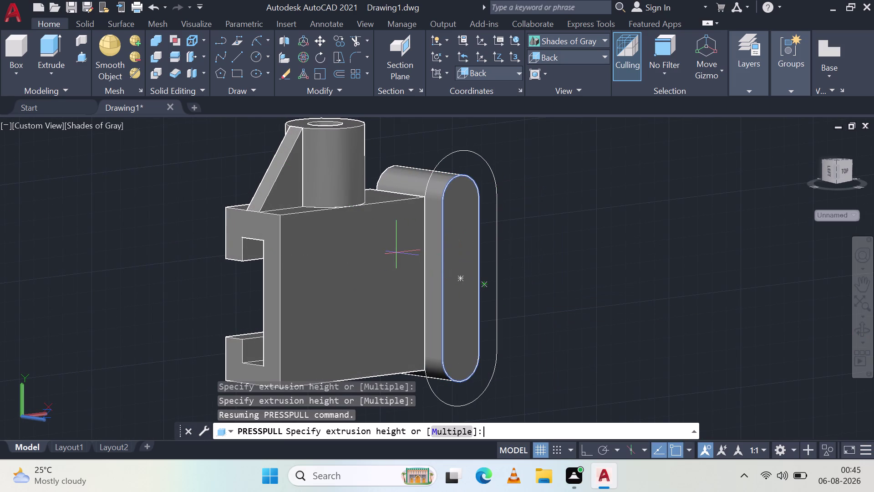
key(0)
key(Return)
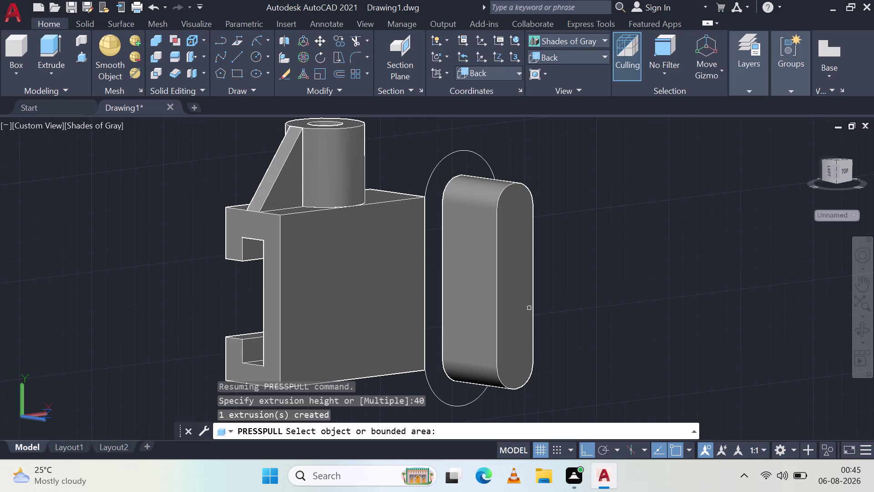
key(Escape)
key(ctrl+z)
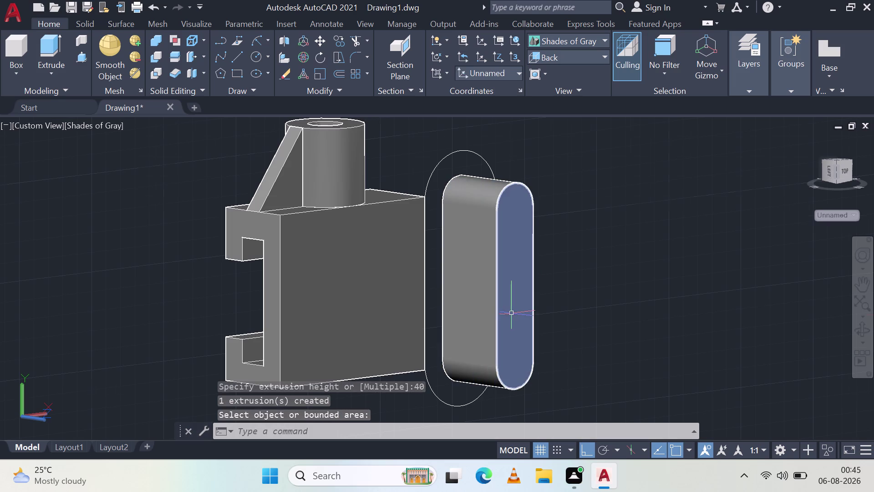
click(78, 56)
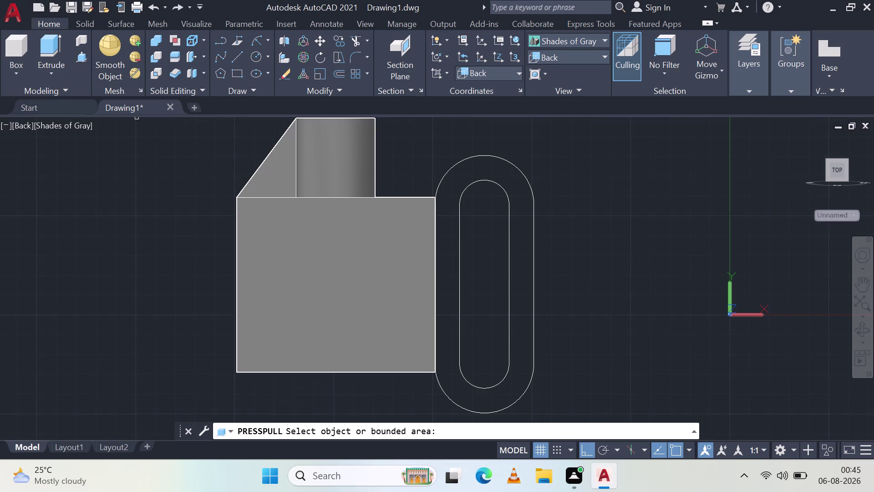
click(510, 275)
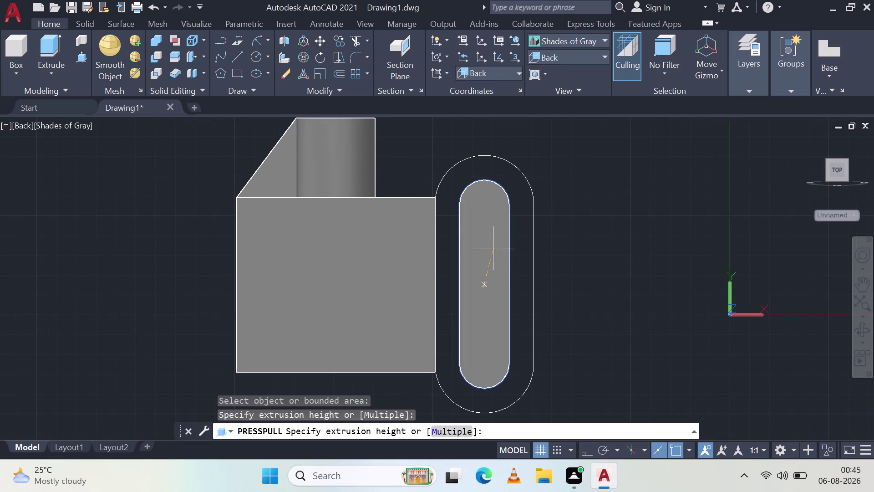
middle_drag(495, 249, 565, 269)
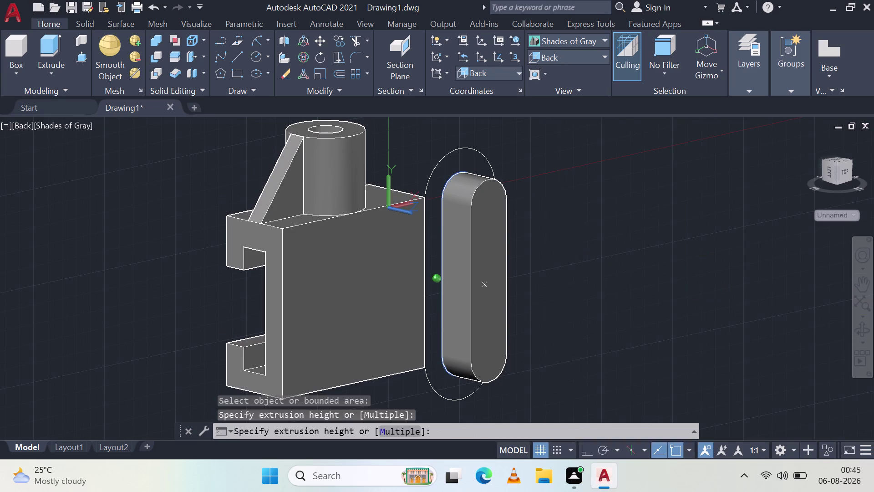
text(-)
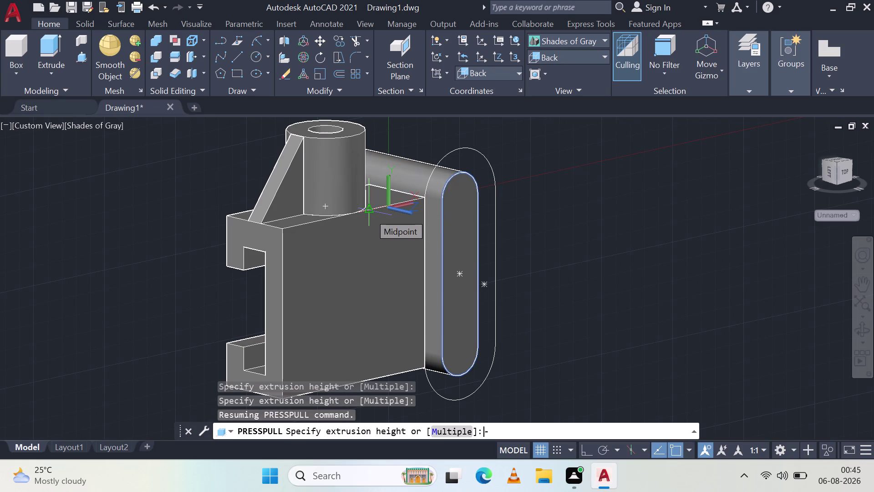
text(40)
key(Return)
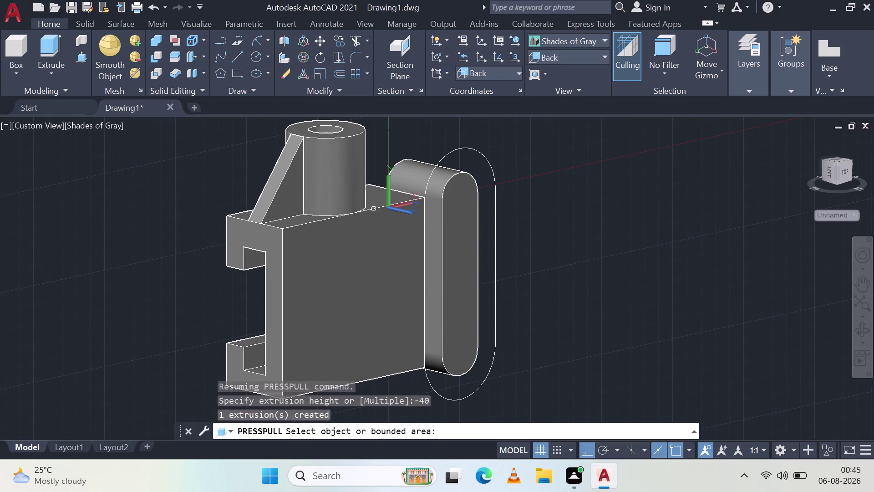
click(460, 227)
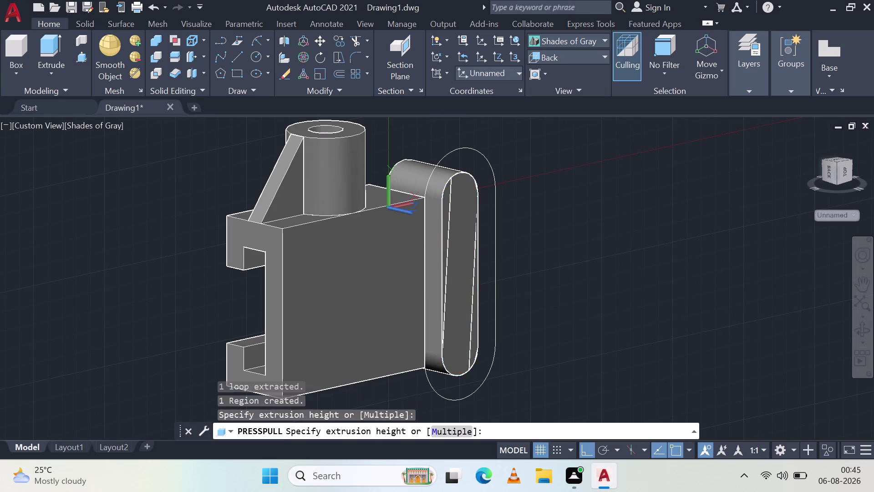
key(1)
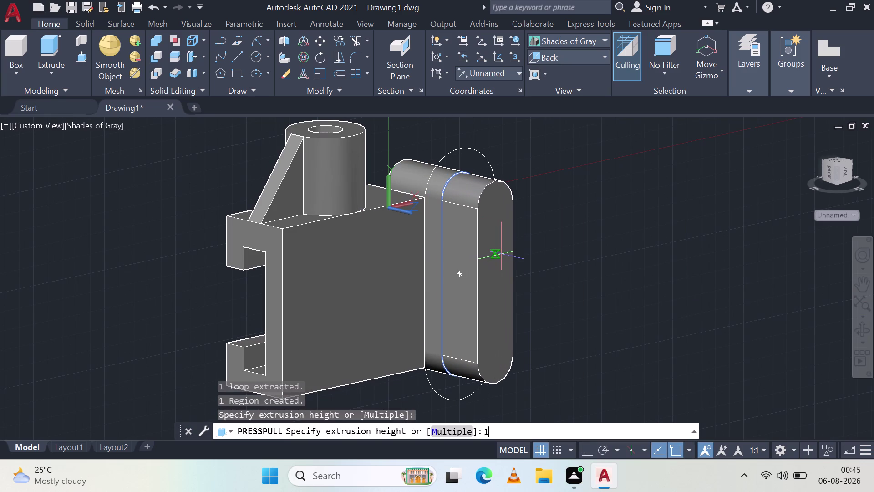
key(6)
key(Return)
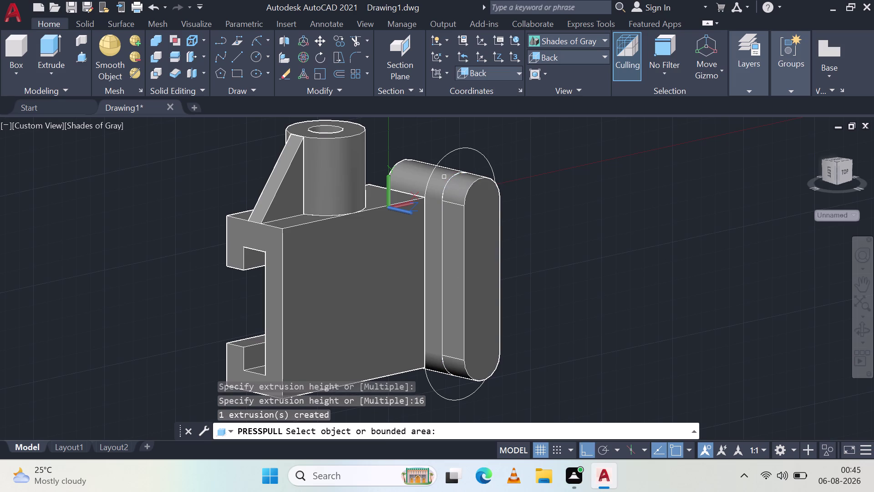
click(460, 149)
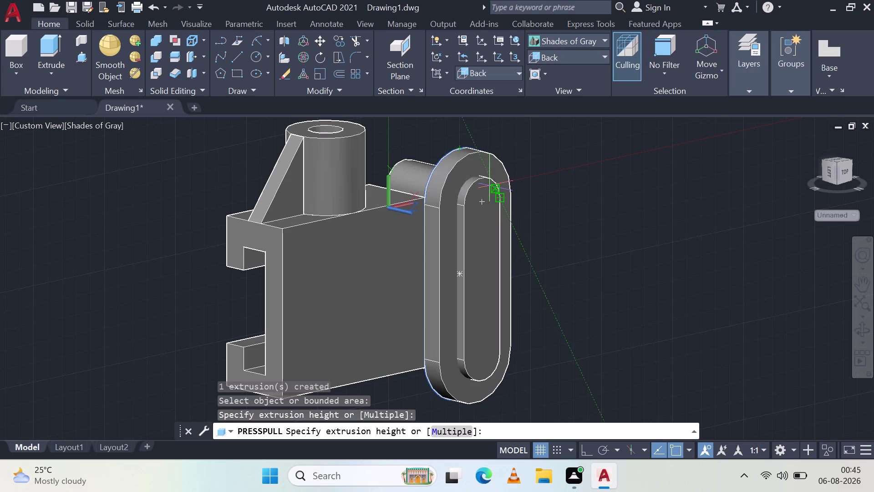
key(1)
key(6)
key(Return)
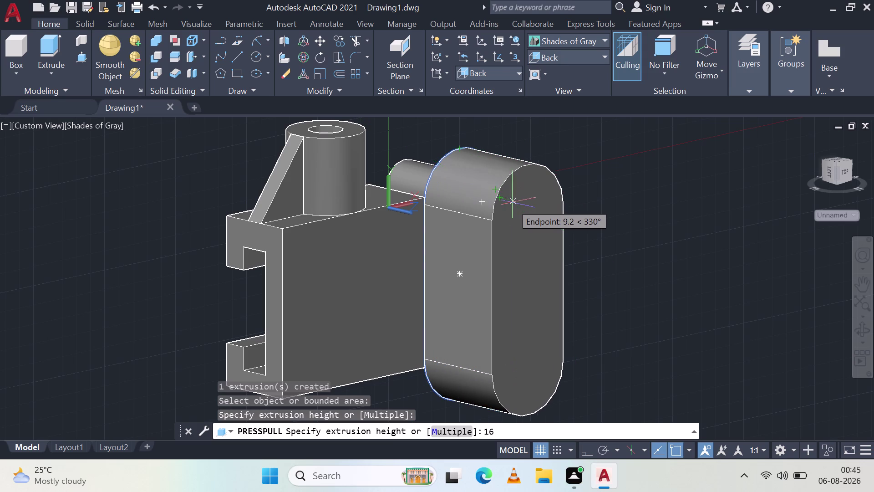
click(479, 164)
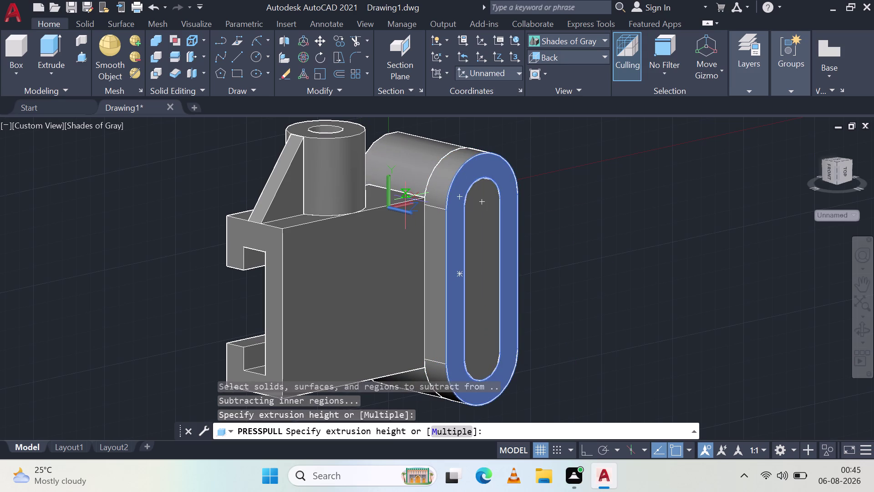
text(44)
key(space)
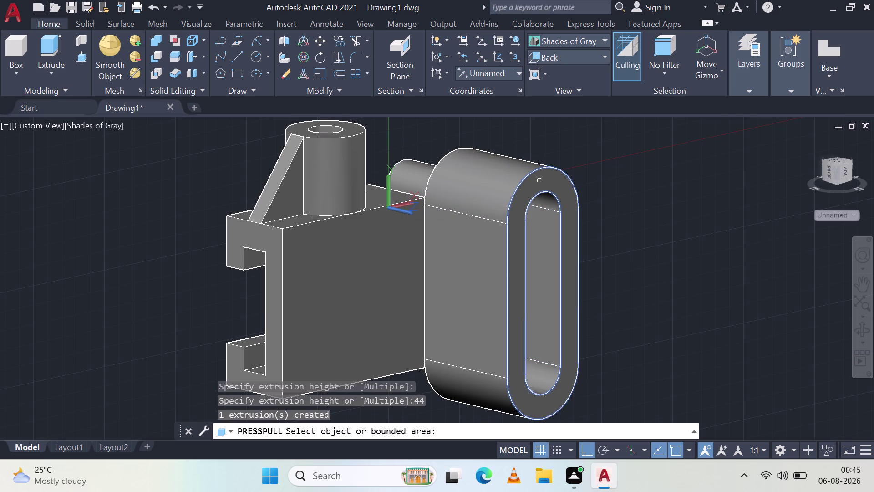
key(ctrl+z)
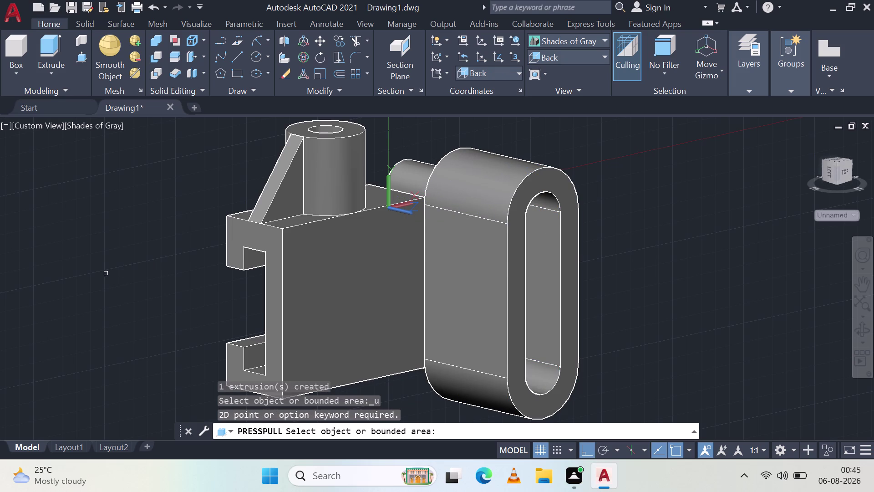
key(Escape)
key(grave)
key(ctrl+z)
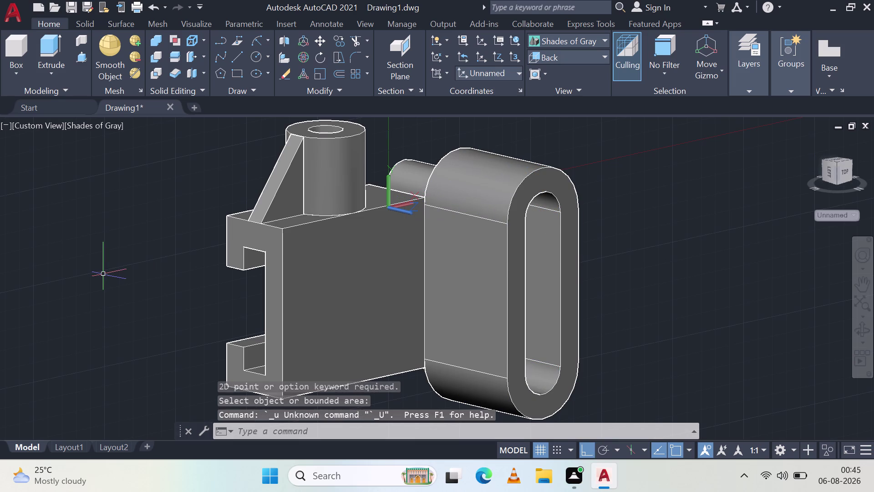
key(ctrl+z)
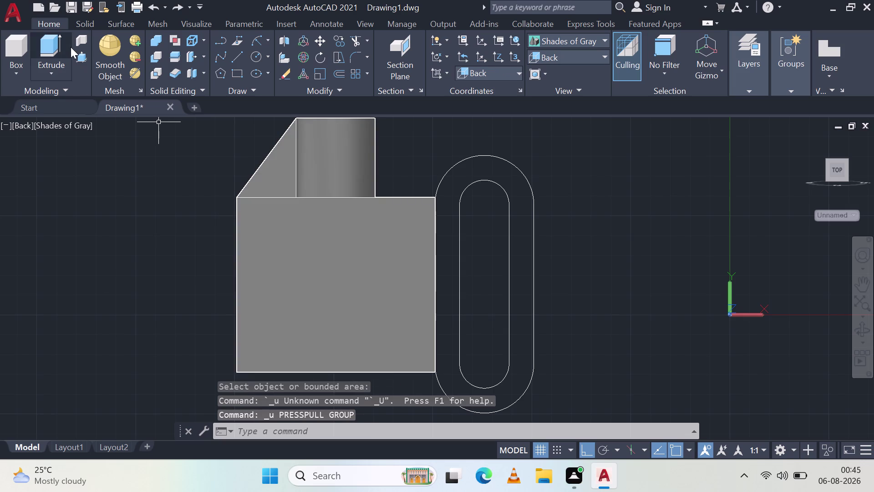
Press-pull the inner obround region to a depth of -40.
click(79, 52)
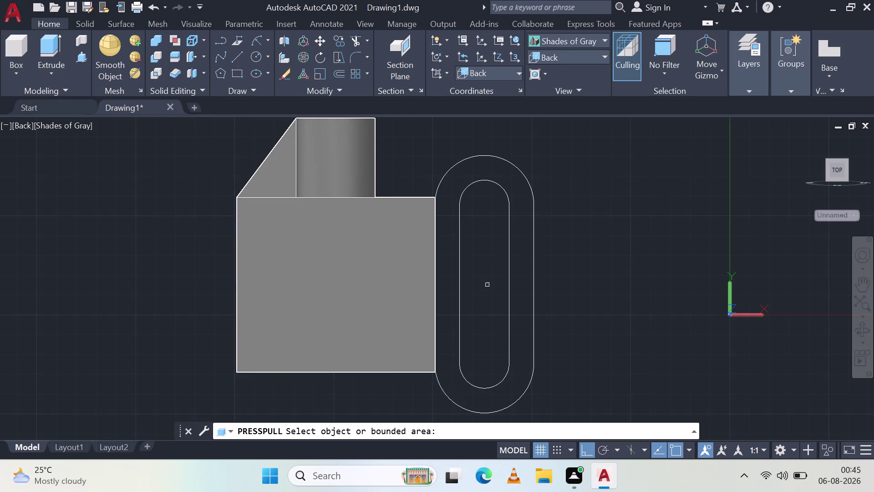
click(508, 270)
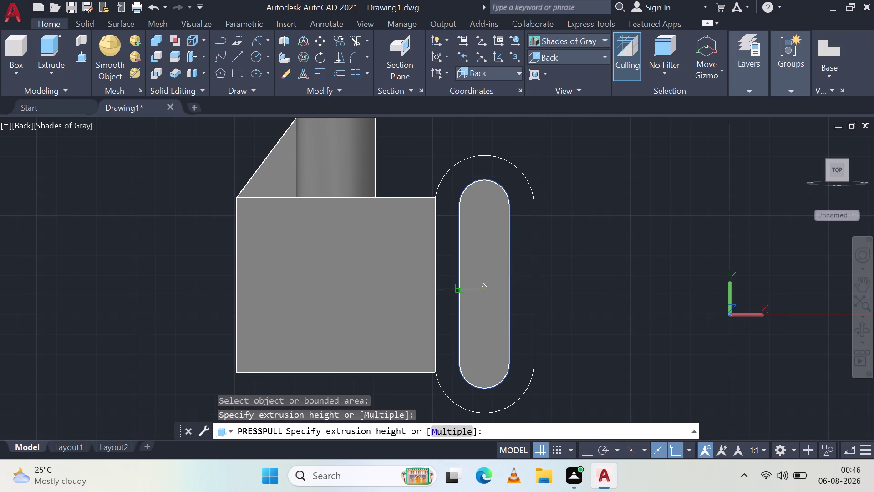
middle_drag(462, 286, 529, 303)
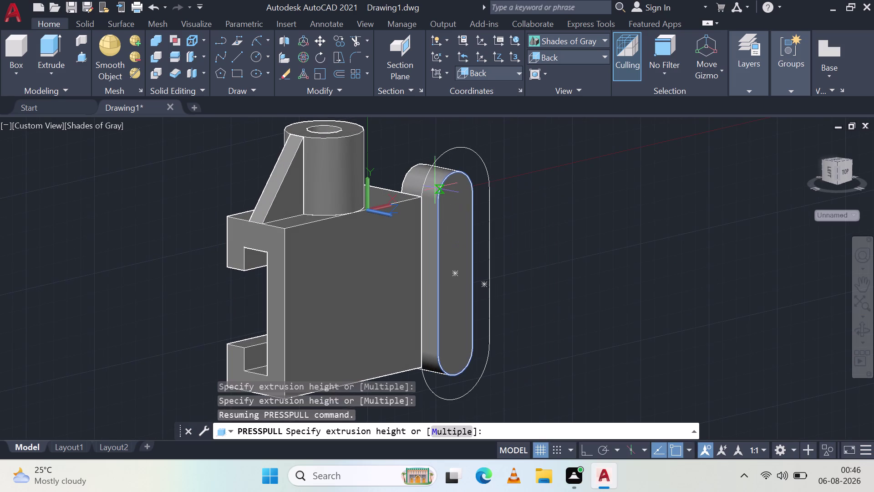
key(4)
key(BackSpace)
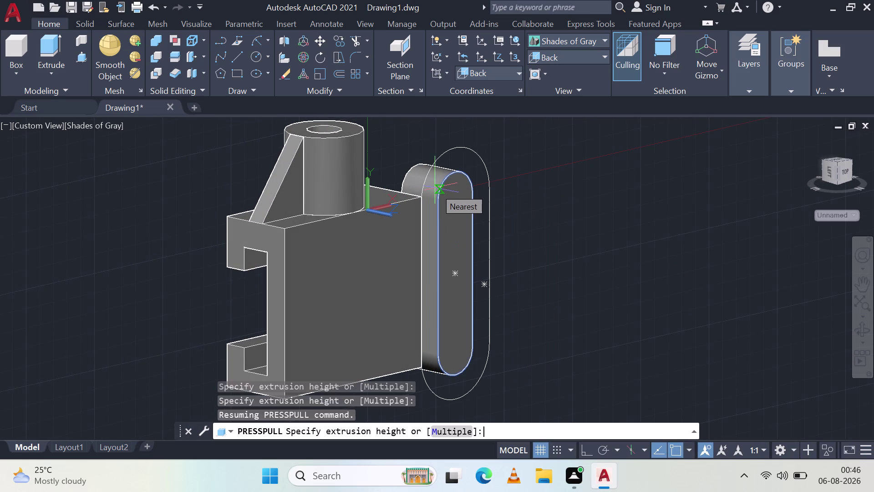
text(-4)
key(0)
key(Return)
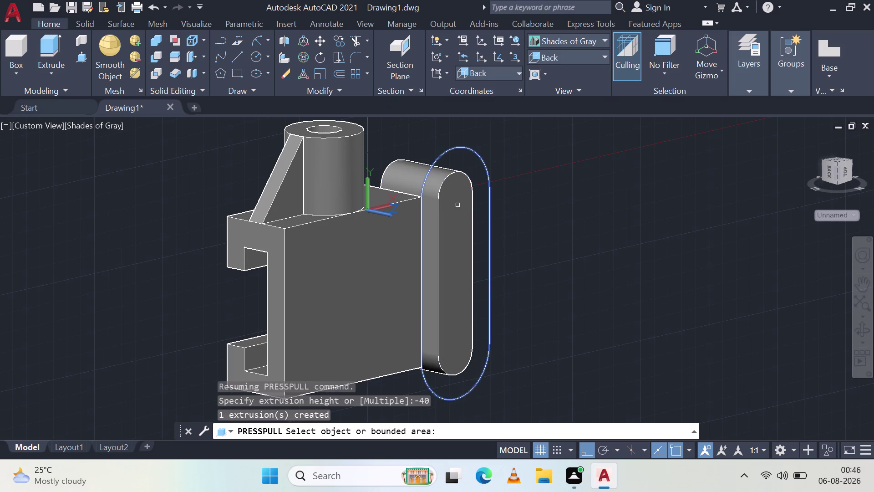
Pull the outer obround region by 4, then undo that pull.
click(458, 211)
key(4)
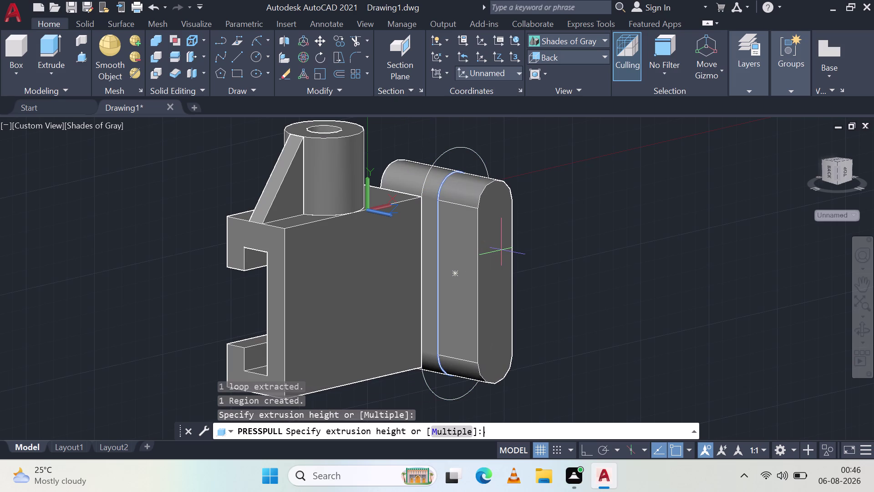
key(space)
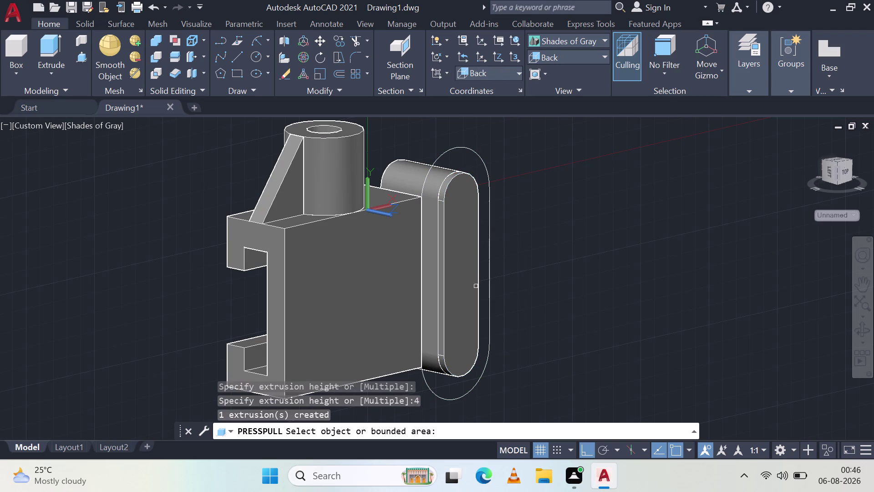
key(ctrl+z)
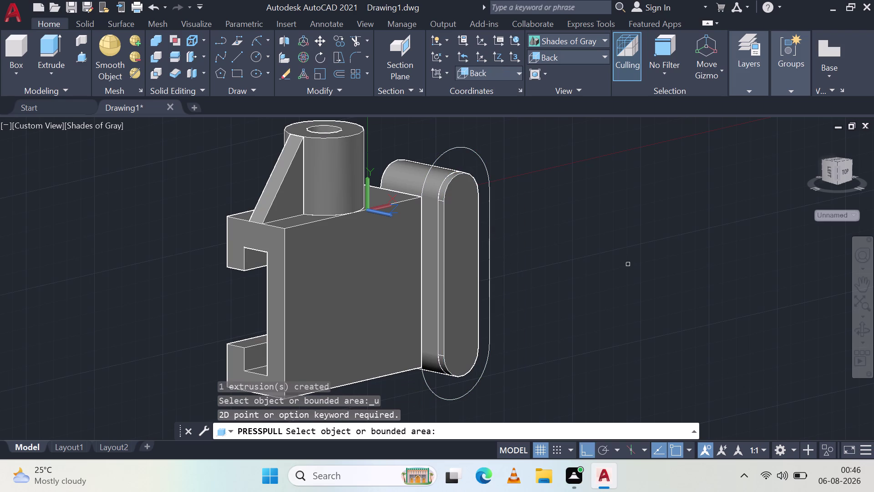
key(Escape)
key(ctrl+z)
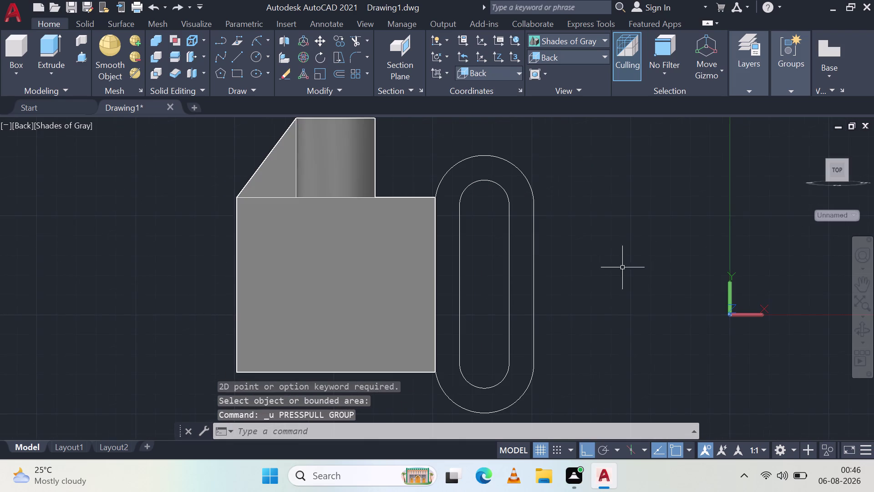
Press-pull the inner obround region again, this time to -40.
click(79, 55)
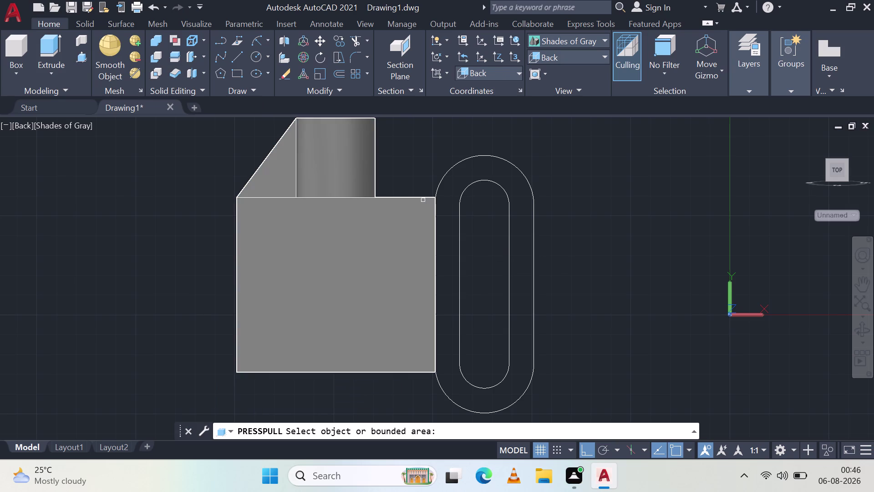
click(458, 238)
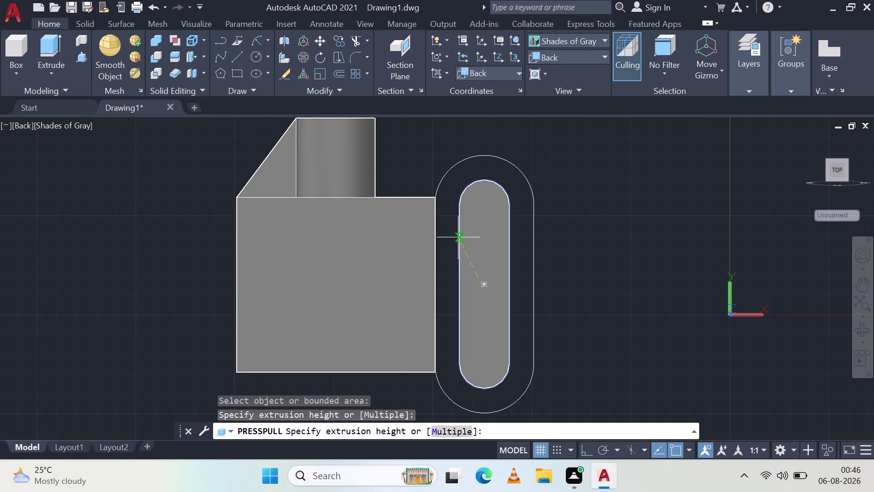
middle_drag(464, 261, 544, 293)
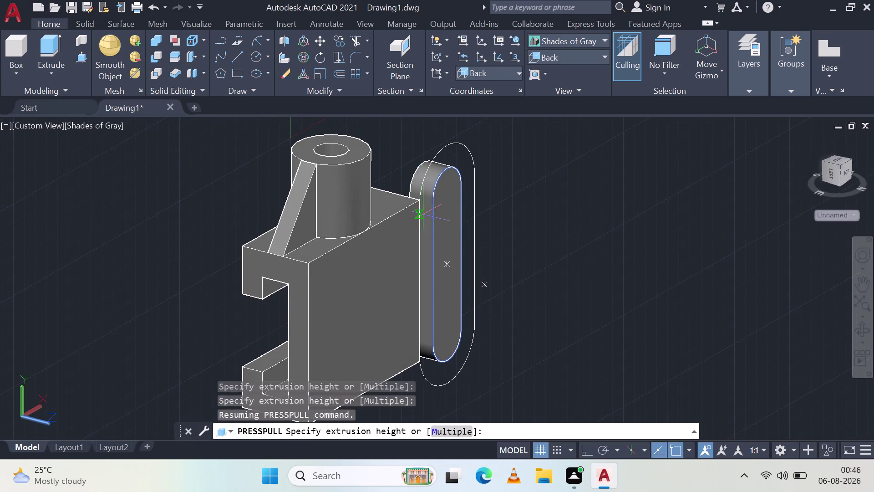
key(minus)
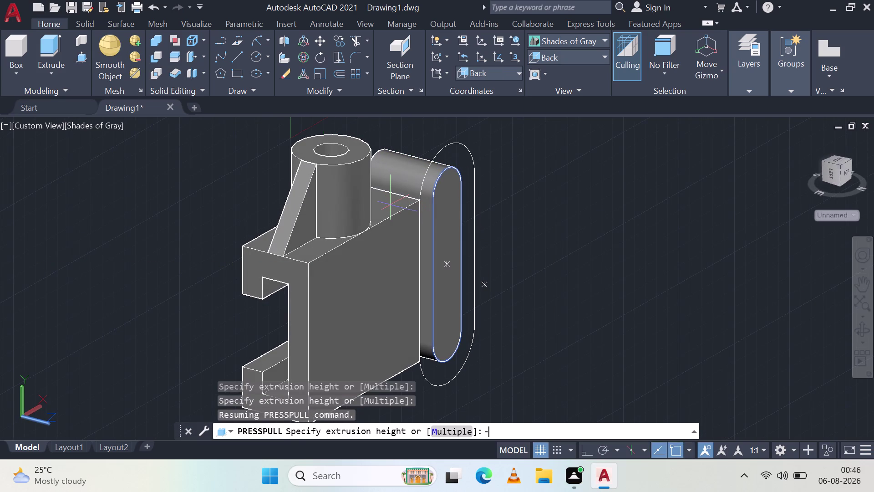
key(4)
key(0)
key(Return)
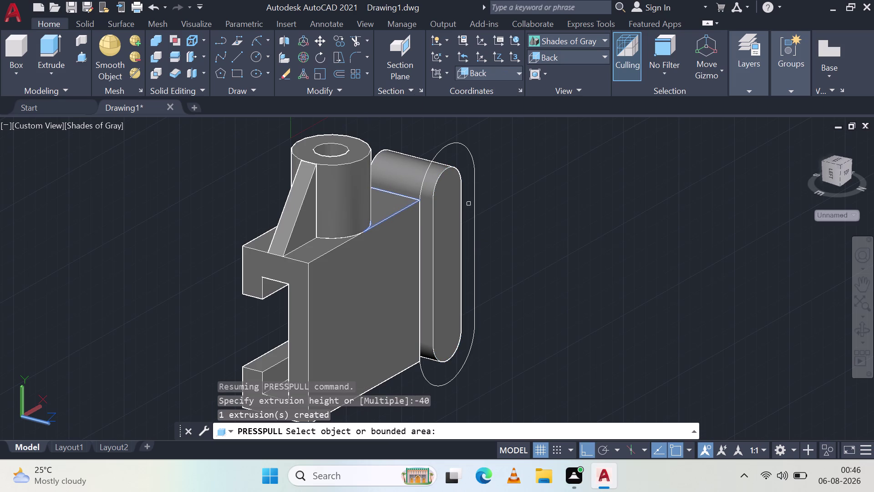
Raise the obround region on the lug by 16.
click(449, 243)
key(1)
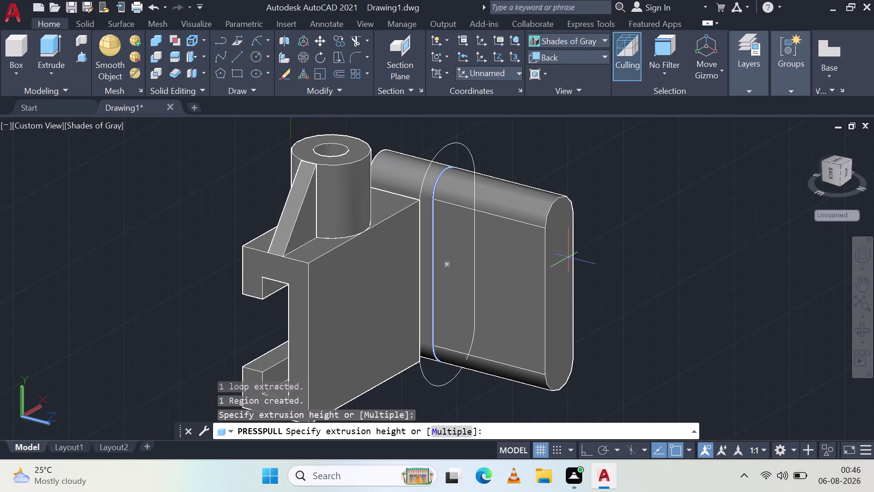
key(6)
key(Return)
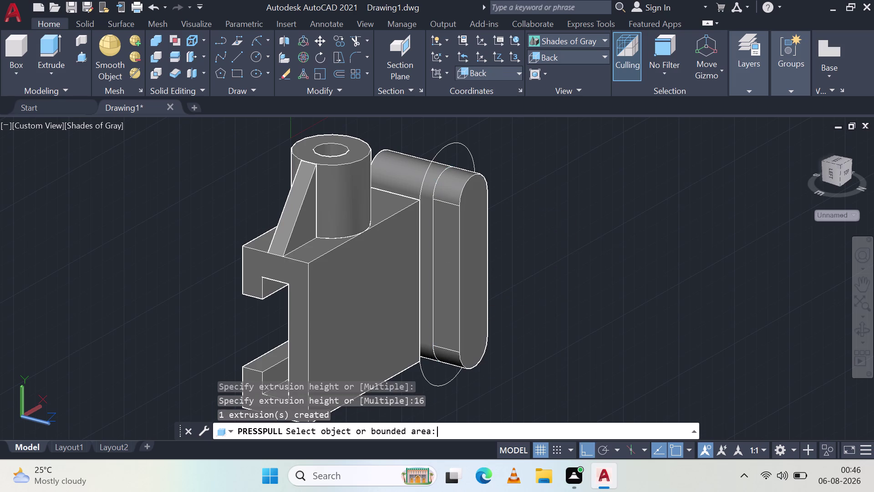
Press-pull the lug's outer obround ring to -40, then cancel a pull on another region.
click(445, 146)
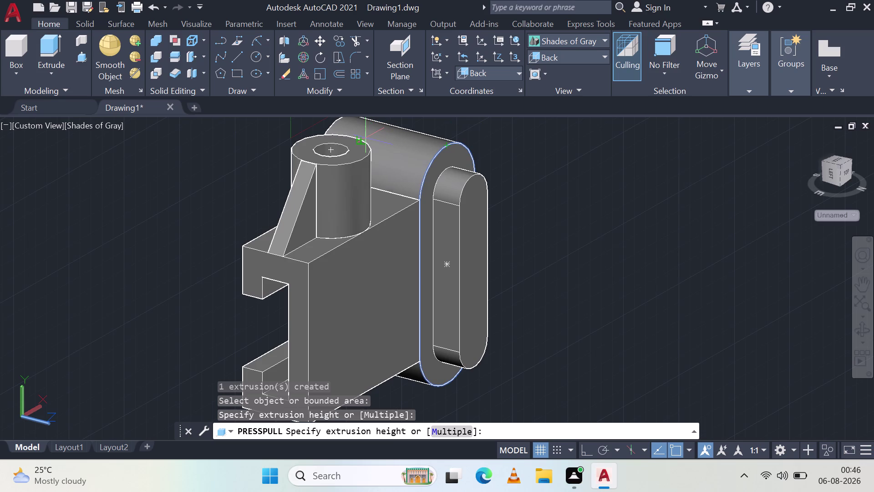
text(-4)
text(0)
key(Return)
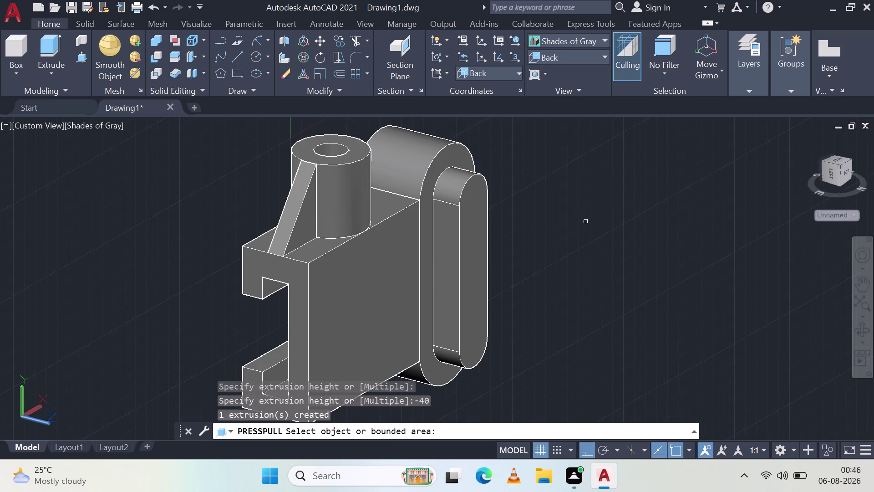
click(445, 160)
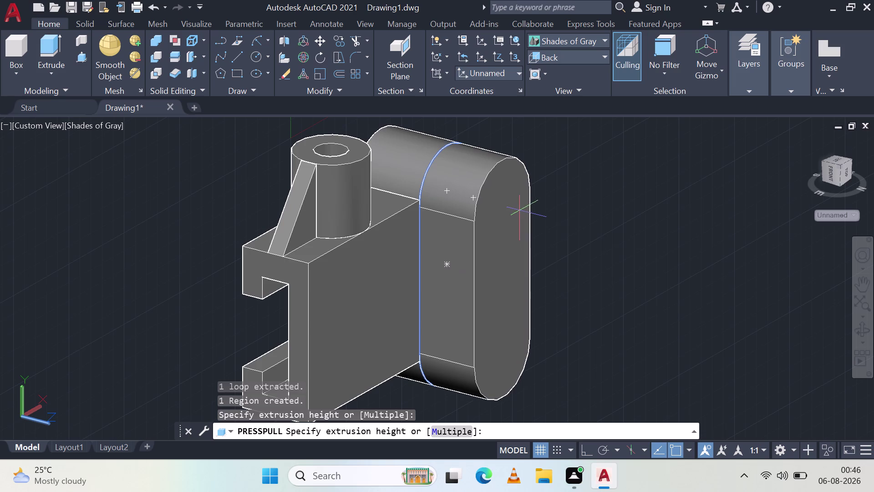
key(Escape)
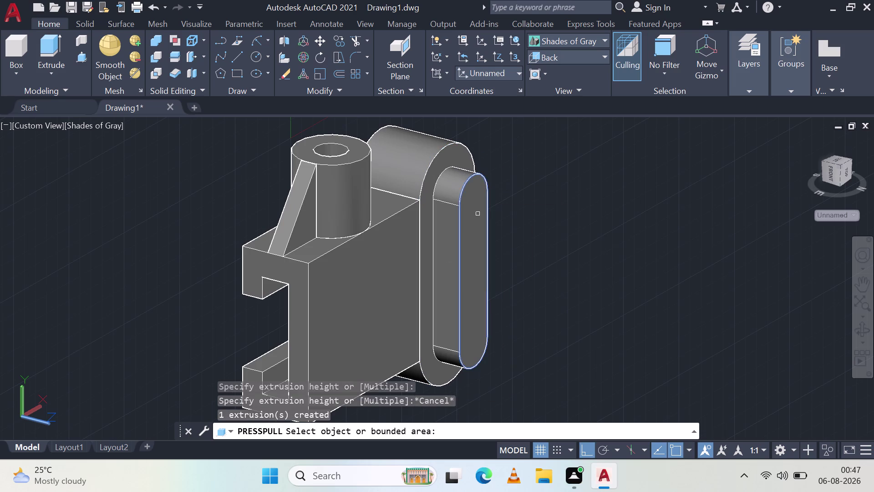
Pick the lug's inner obround region and reposition the view around the model.
click(479, 214)
scroll(down, 3)
middle_drag(242, 166, 322, 235)
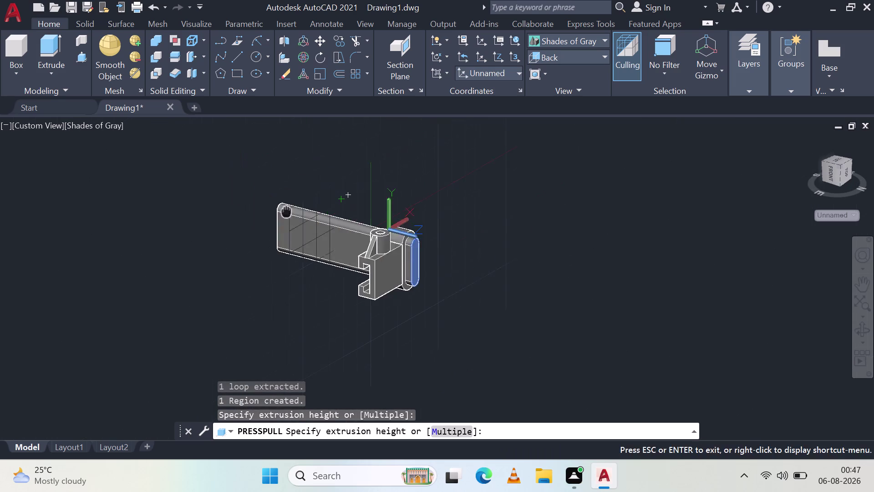
middle_drag(322, 235, 389, 253)
drag(426, 239, 86, 182)
scroll(up, 3)
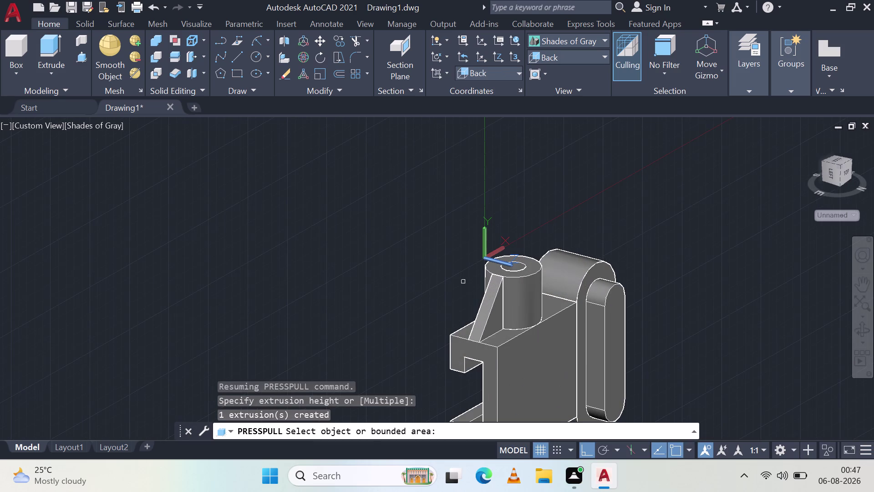
click(615, 351)
click(219, 233)
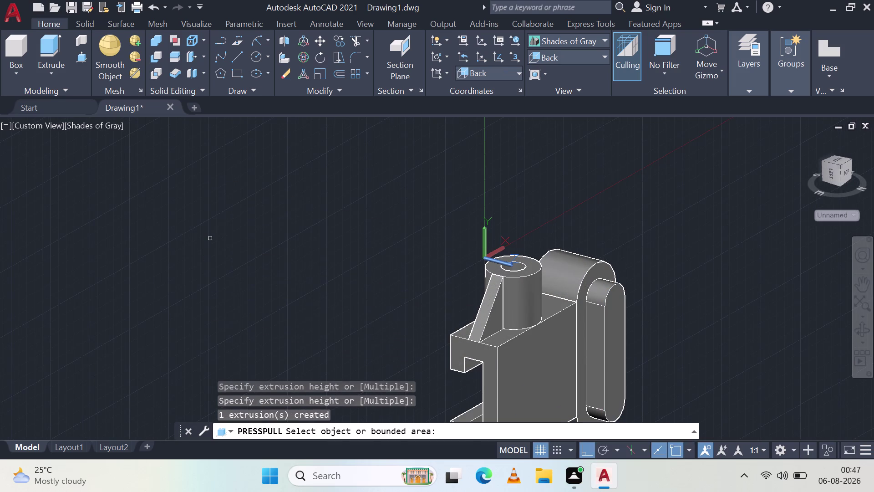
Pick the inner obround region again and enter its extrusion height.
click(622, 341)
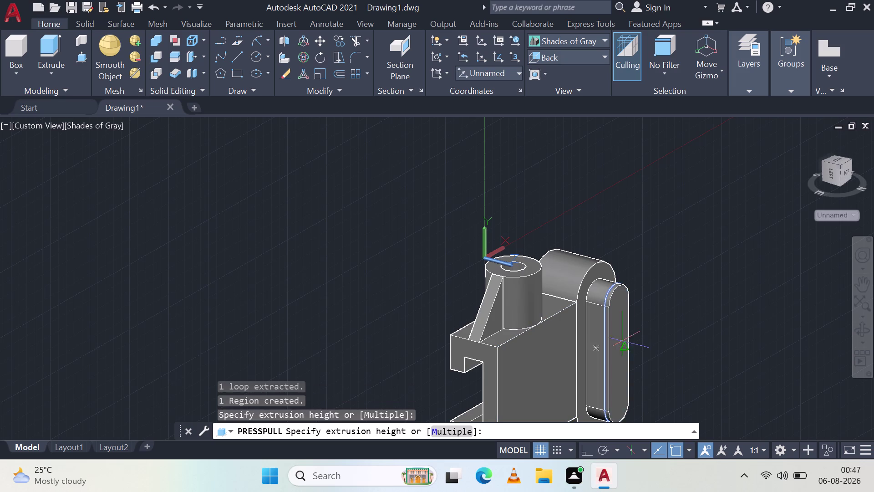
middle_drag(739, 357, 649, 236)
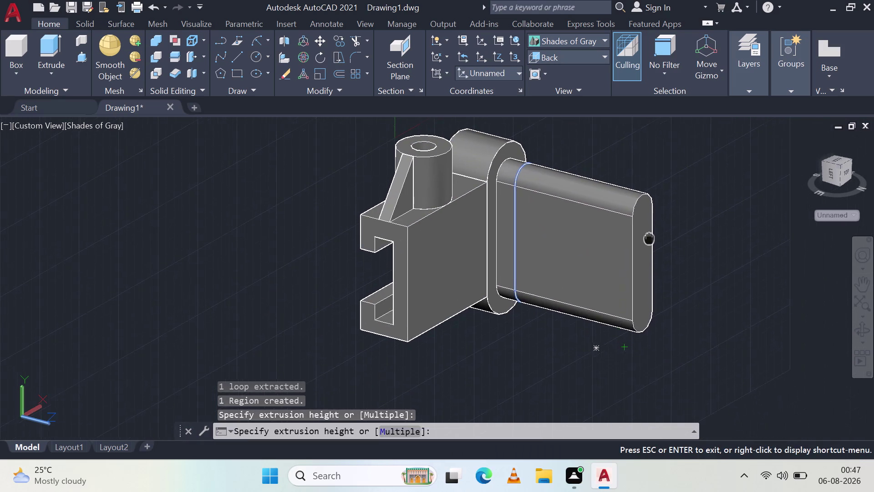
middle_drag(650, 236, 651, 236)
scroll(down, 3)
middle_drag(202, 255, 375, 399)
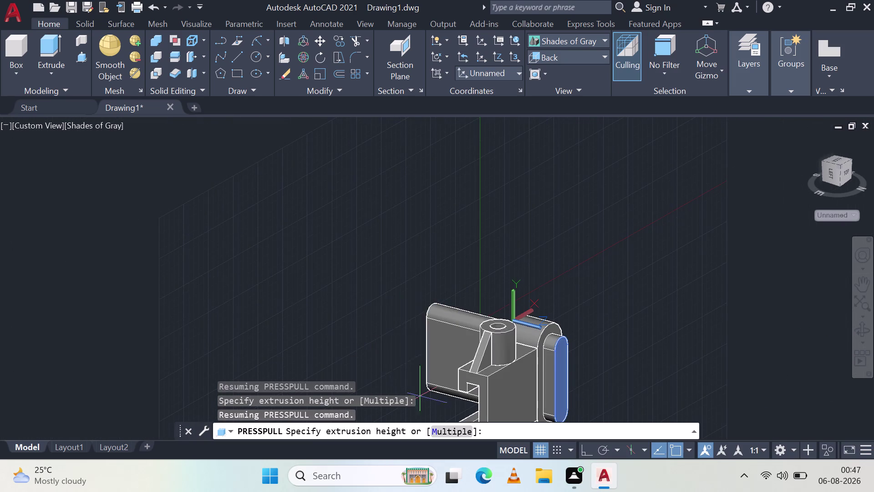
scroll(up, 3)
middle_drag(466, 333, 426, 248)
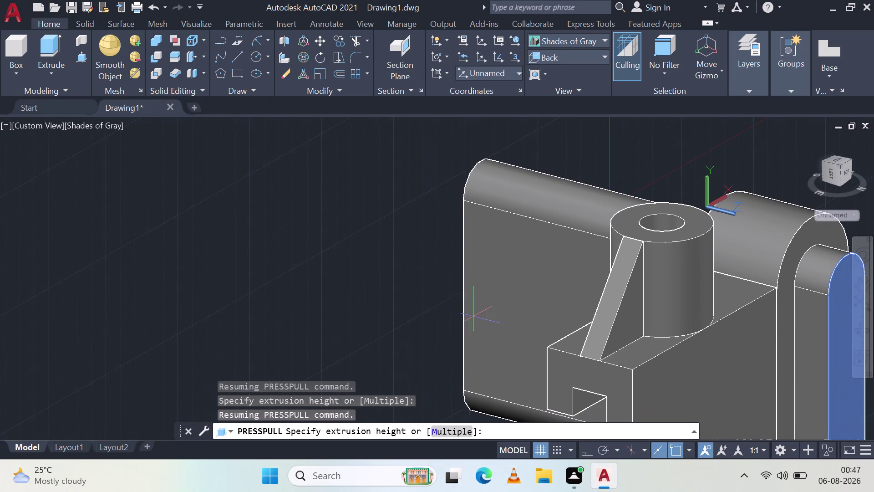
click(239, 242)
Orbit the model to inspect the lug from above, its far side, and the base from below.
scroll(down, 3)
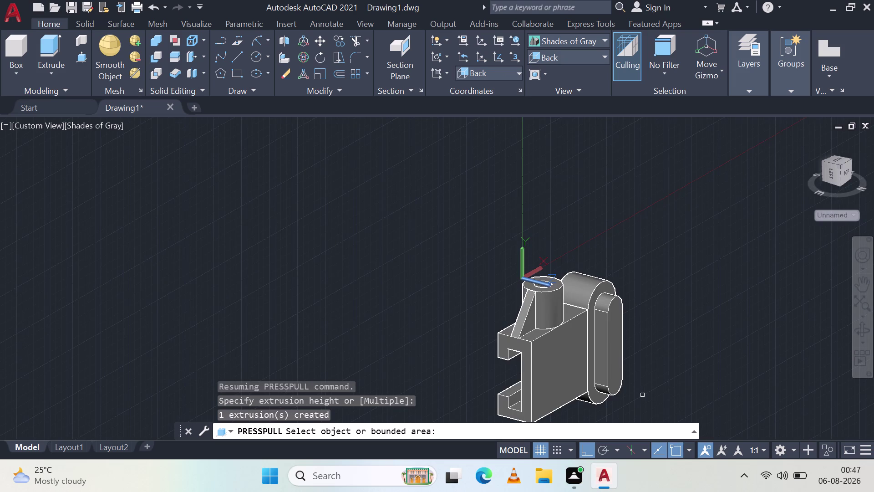
click(614, 352)
drag(367, 286, 0, 151)
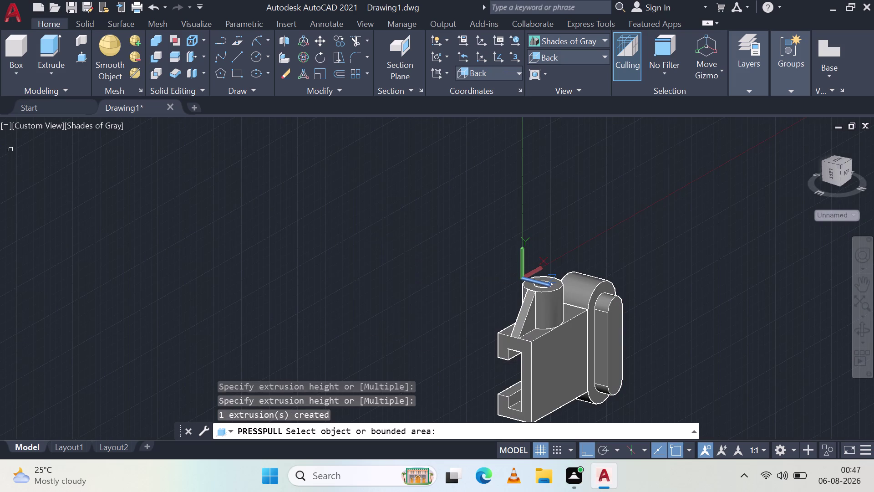
middle_drag(644, 296, 561, 316)
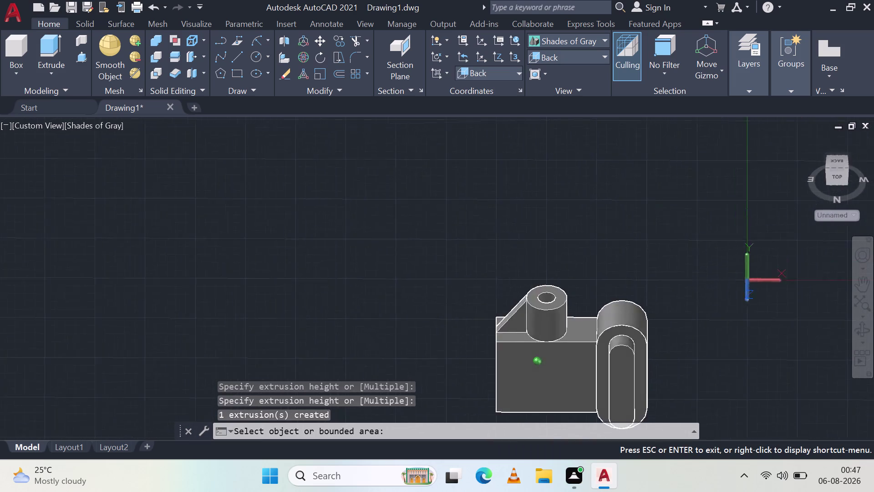
middle_drag(561, 316, 491, 244)
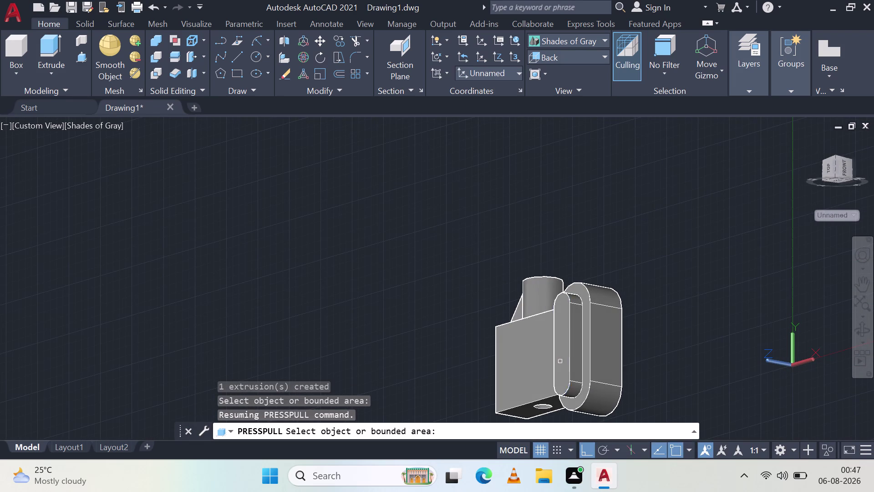
click(561, 361)
drag(727, 353, 788, 341)
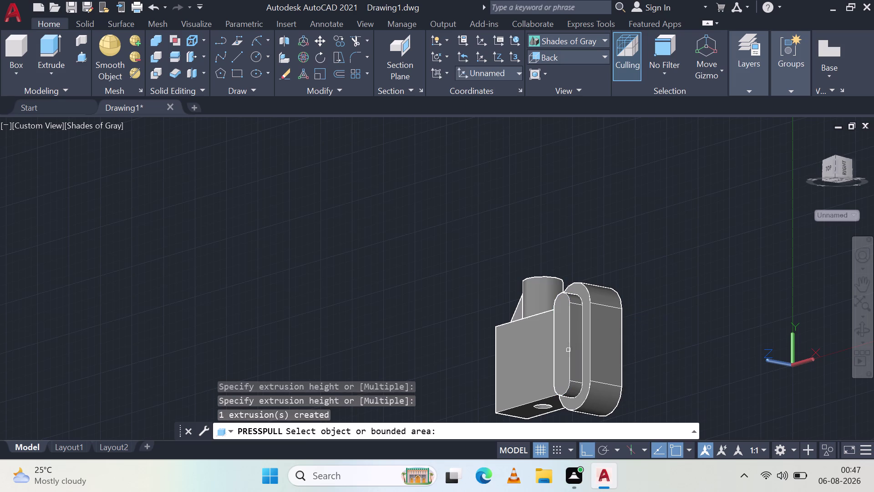
middle_drag(655, 334, 396, 317)
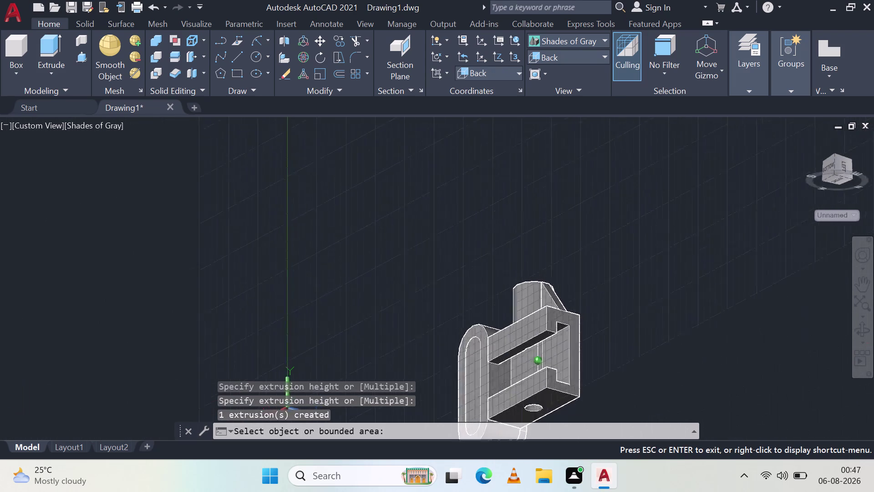
middle_drag(396, 317, 528, 338)
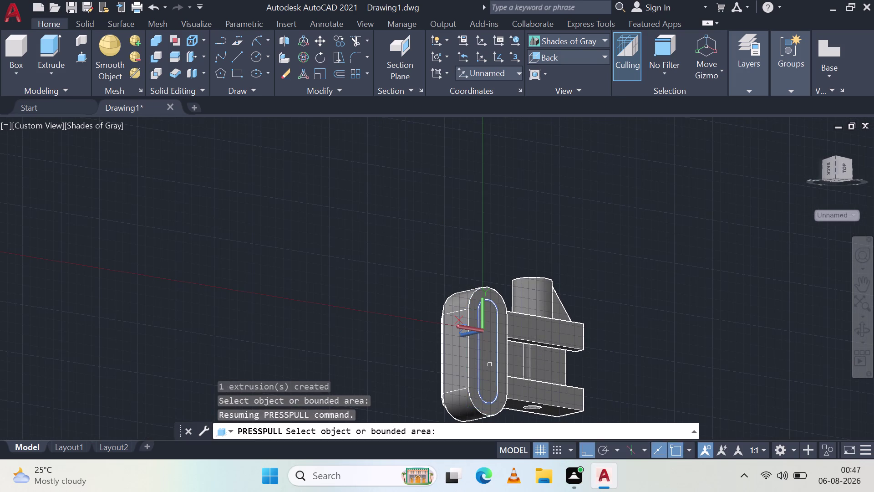
Try another bounded-area pick that finds nothing, pan the view, and cancel with Esc.
click(490, 364)
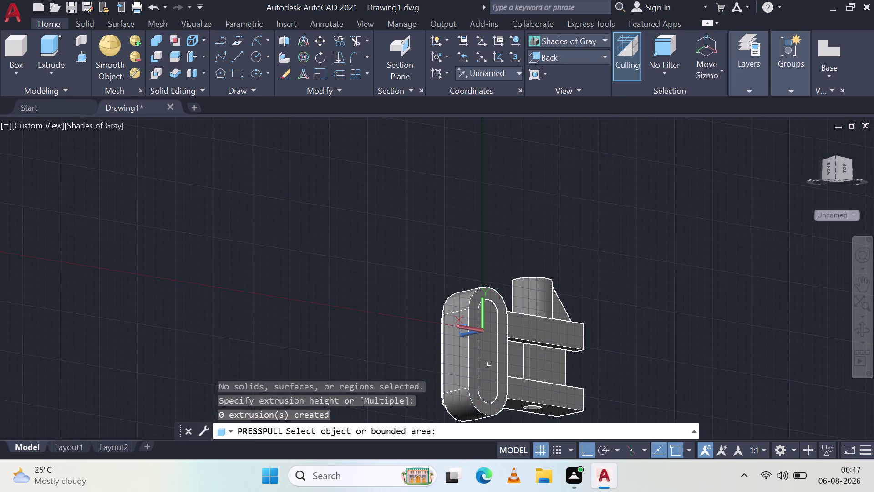
click(490, 364)
scroll(down, 3)
scroll(up, 3)
middle_drag(623, 271, 647, 119)
middle_drag(593, 317, 599, 276)
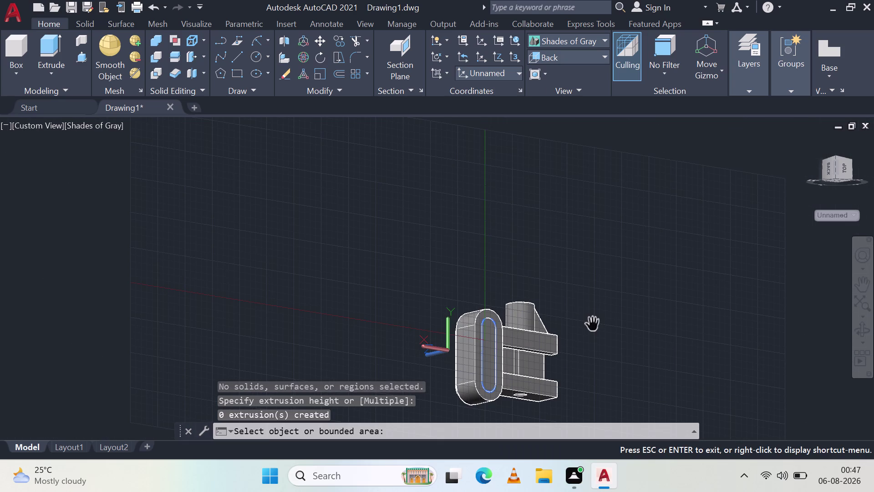
middle_drag(600, 276, 604, 224)
key(Escape)
key(Escape)
Cancel the pending press-pull and dismiss the Windows quick settings panel.
key(Escape)
key(Escape)
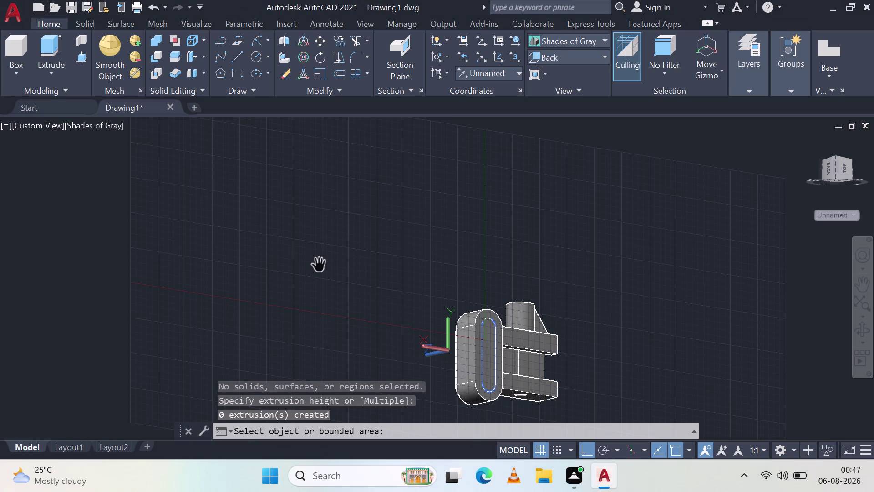
key(Escape)
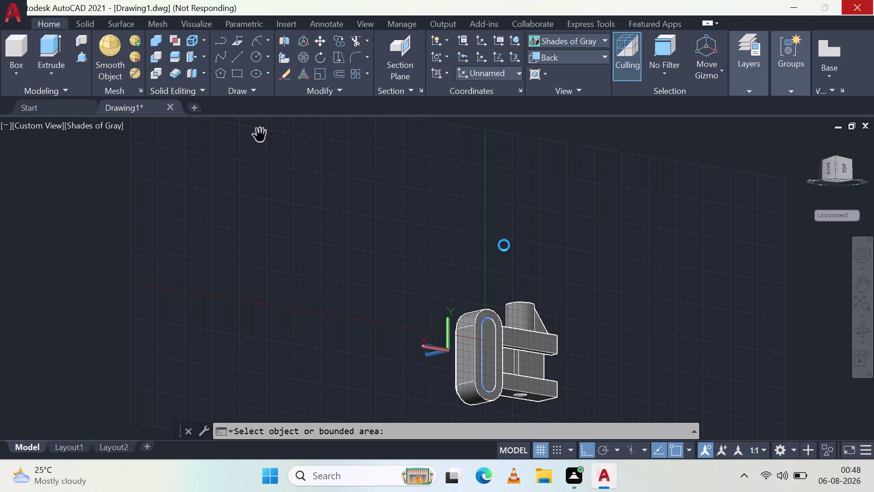
click(771, 480)
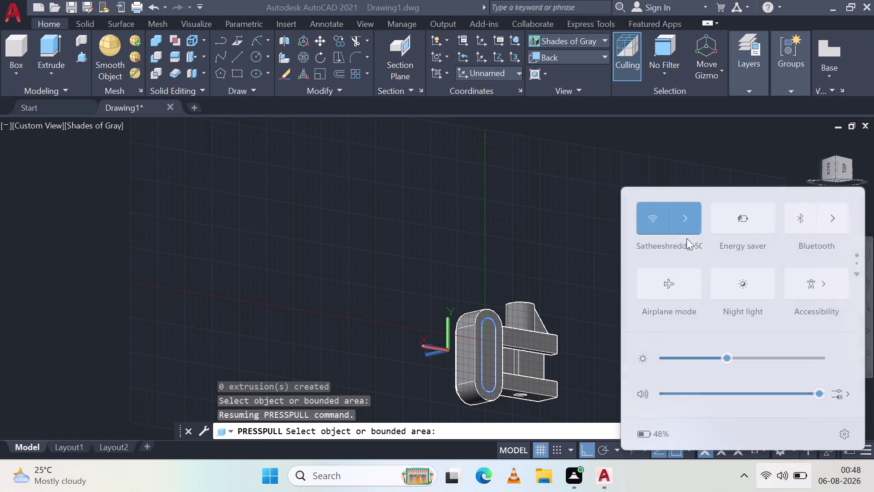
click(350, 210)
key(Escape)
key(Escape)
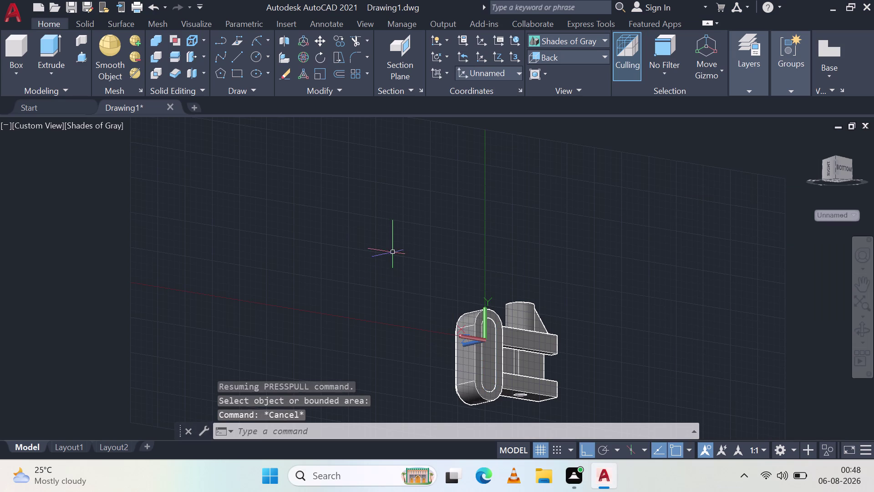
Pan and zoom to frame the bracket, then restart press-pull.
middle_drag(436, 314, 430, 271)
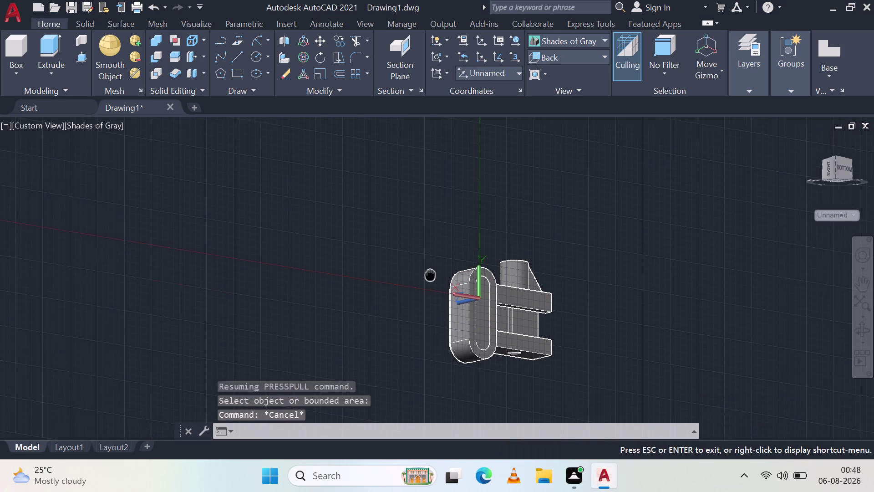
middle_drag(431, 271, 428, 229)
key(Escape)
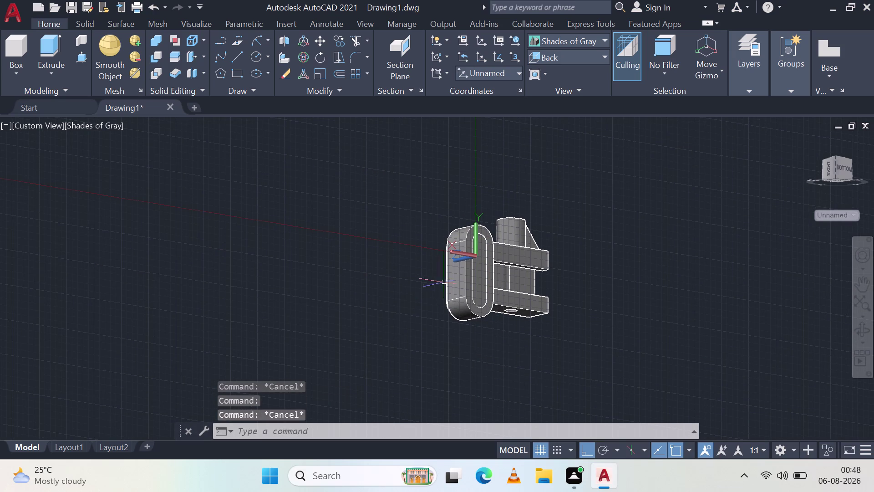
middle_drag(429, 256, 439, 316)
scroll(up, 3)
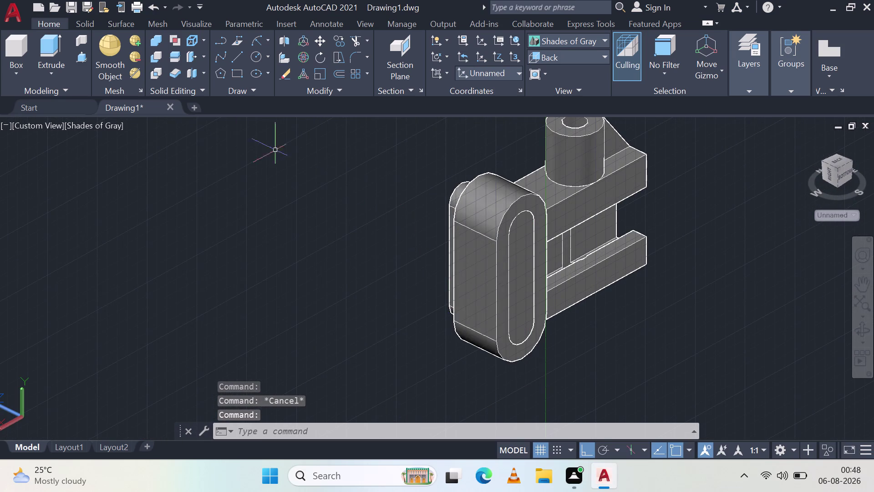
click(80, 53)
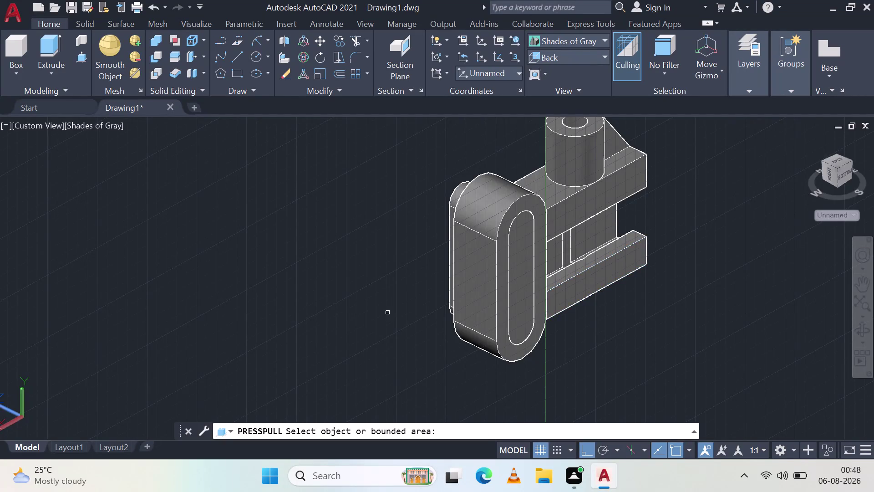
Zoom in and out, then cancel the restarted press-pull with Esc.
scroll(down, 3)
scroll(up, 3)
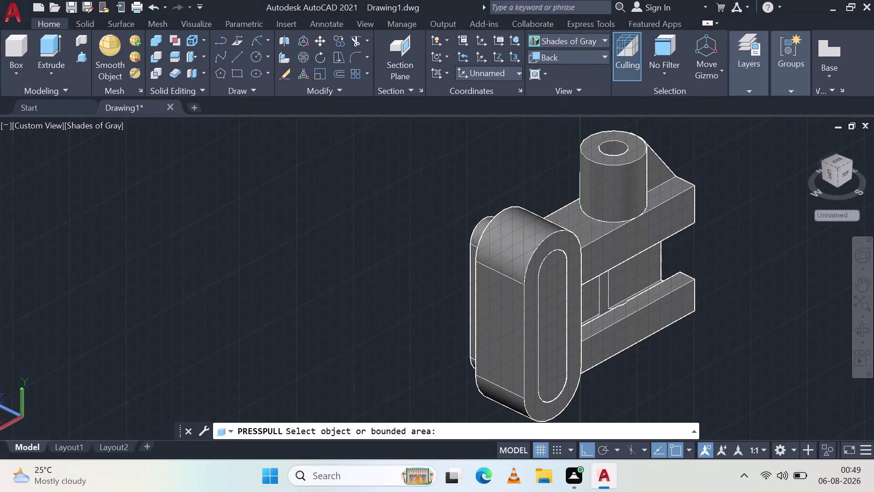
scroll(down, 3)
scroll(up, 3)
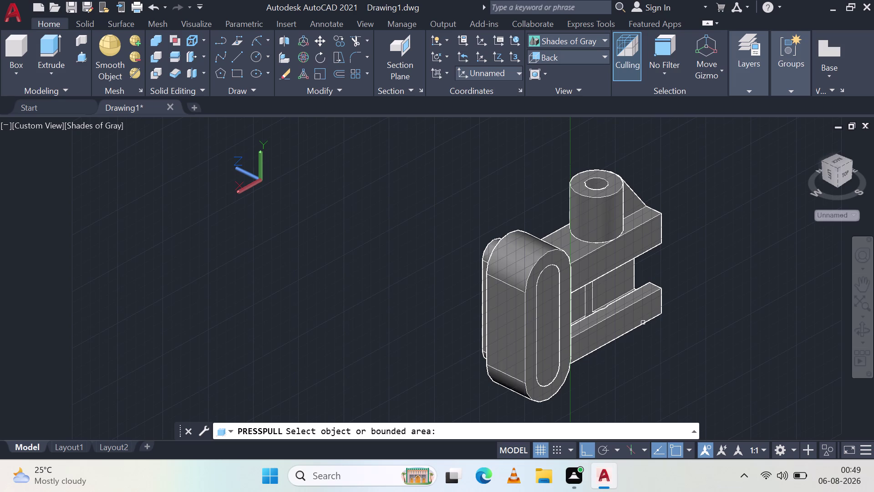
scroll(up, 3)
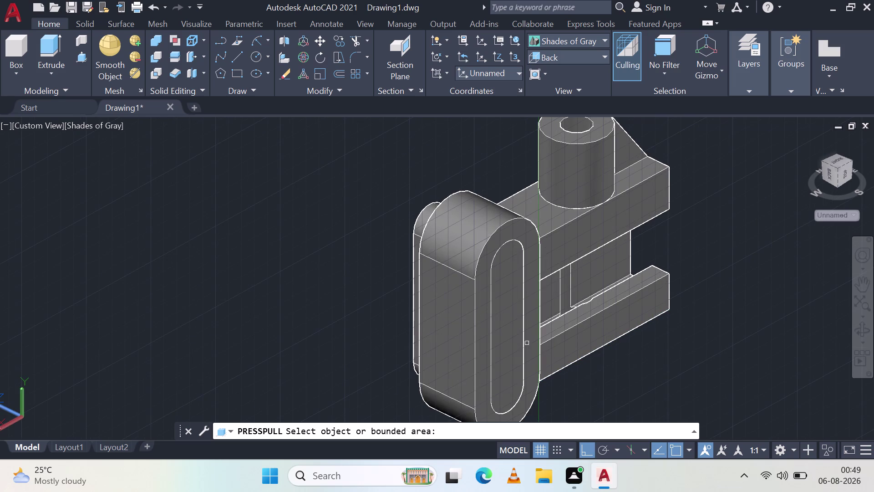
key(Escape)
key(Escape)
key(Escape)
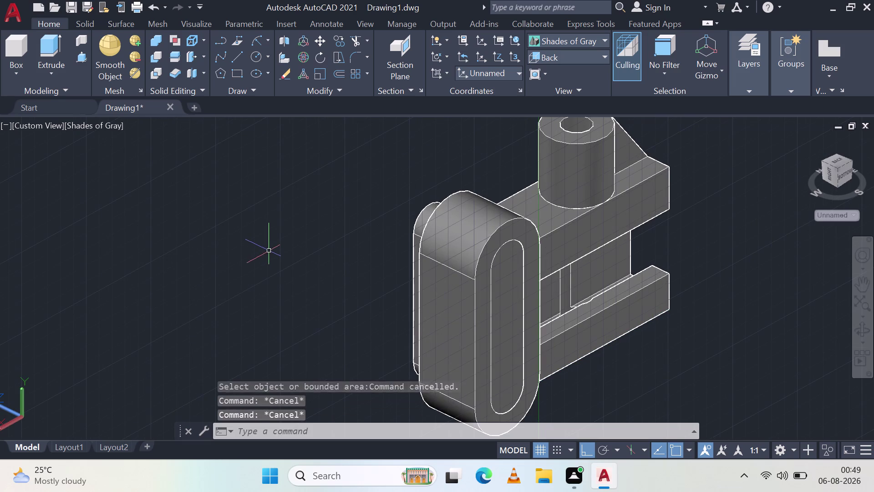
key(Escape)
key(Escape)
Zoom the view and bring up the preset views drop-down.
scroll(down, 3)
scroll(up, 3)
scroll(down, 3)
scroll(up, 3)
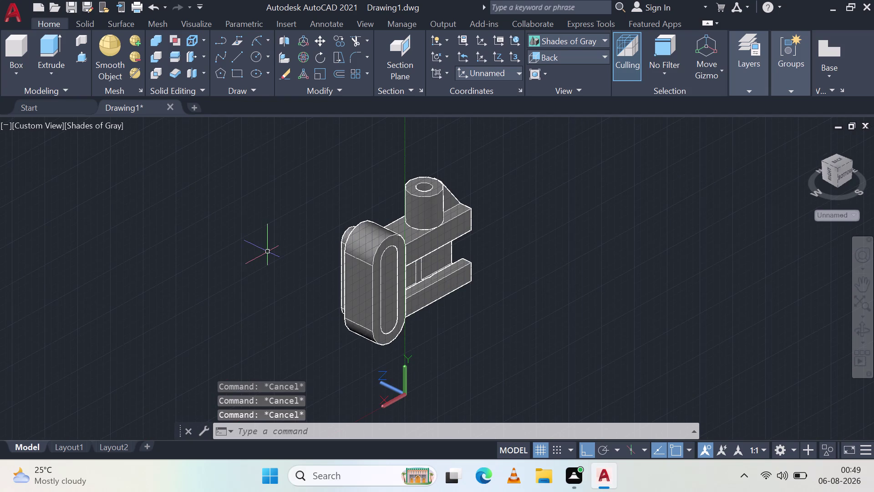
click(583, 53)
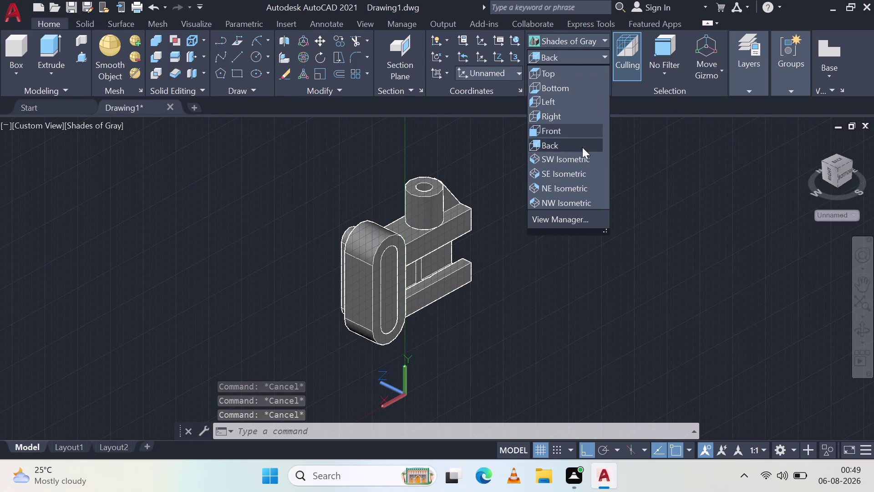
Switch to the Front view, then start and cancel a press-pull.
click(562, 132)
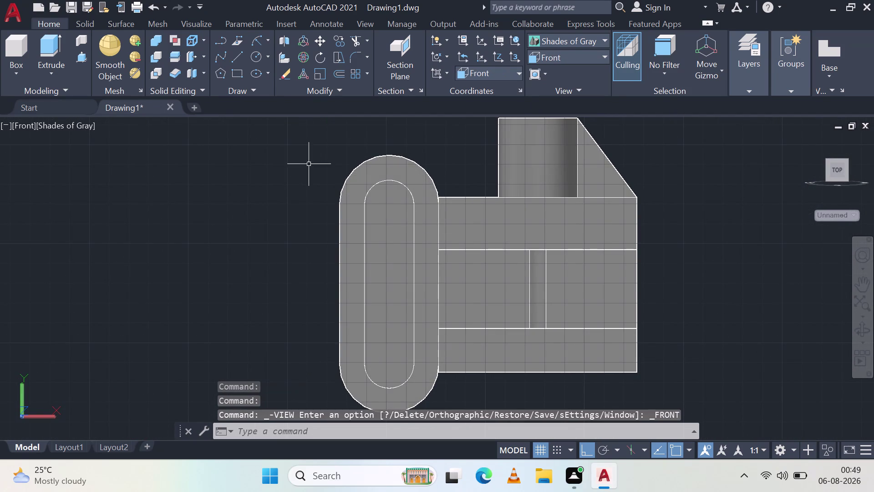
click(82, 58)
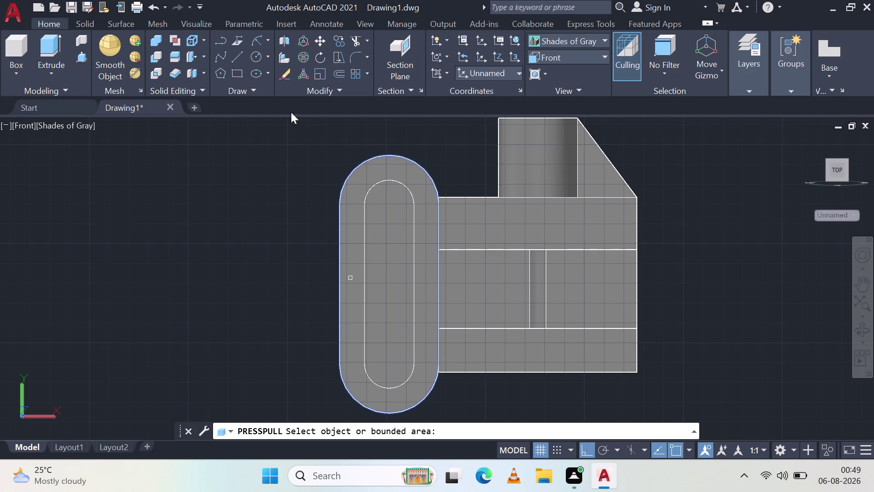
key(Escape)
key(Escape)
key(Escape)
key(Escape)
key(Escape)
key(Escape)
key(Escape)
key(Escape)
key(Escape)
Zoom in and out repeatedly, then orbit to see the model from another side.
scroll(down, 3)
scroll(up, 3)
scroll(down, 3)
scroll(up, 3)
scroll(down, 3)
scroll(up, 3)
scroll(down, 3)
scroll(up, 3)
scroll(down, 3)
scroll(up, 3)
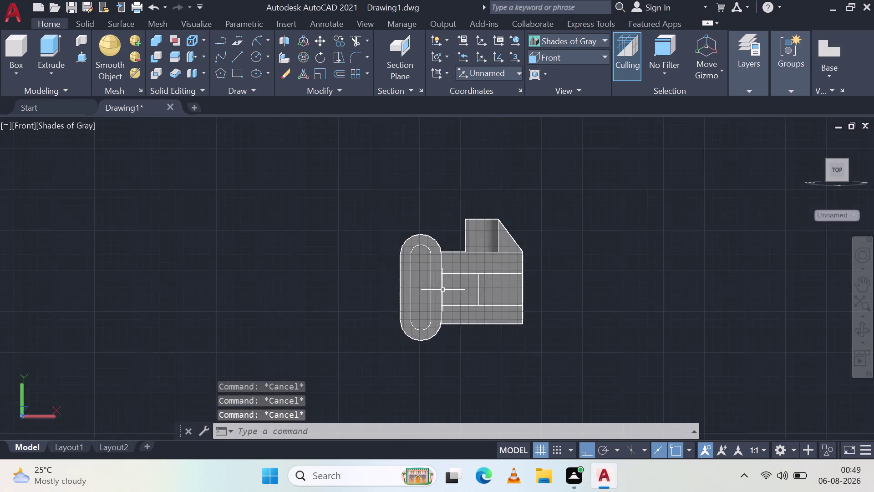
scroll(up, 3)
scroll(up, 3)
scroll(down, 3)
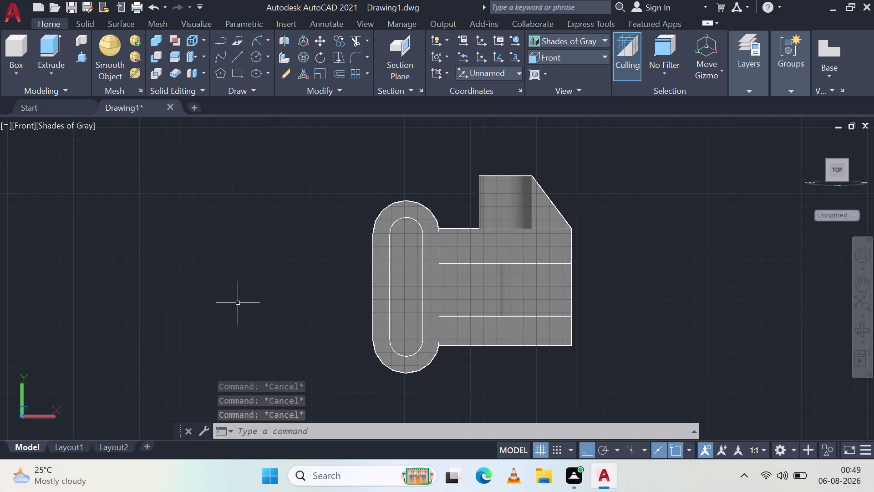
middle_drag(228, 294, 539, 354)
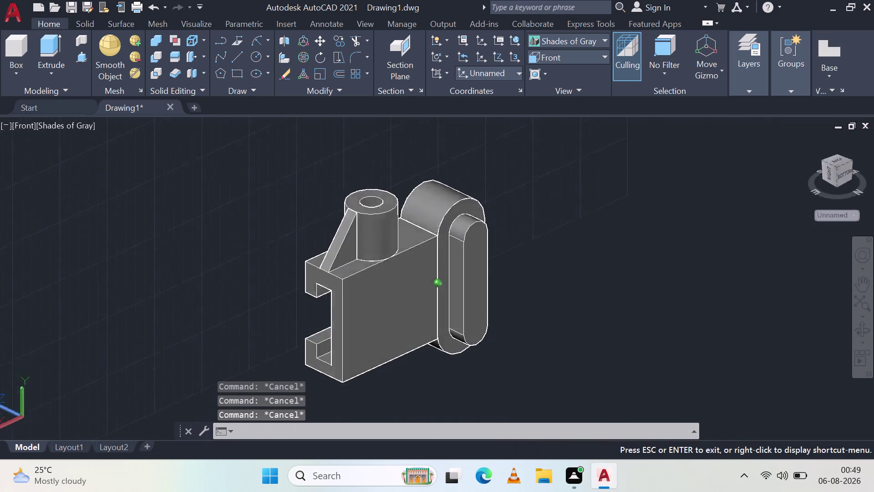
middle_drag(539, 353, 327, 339)
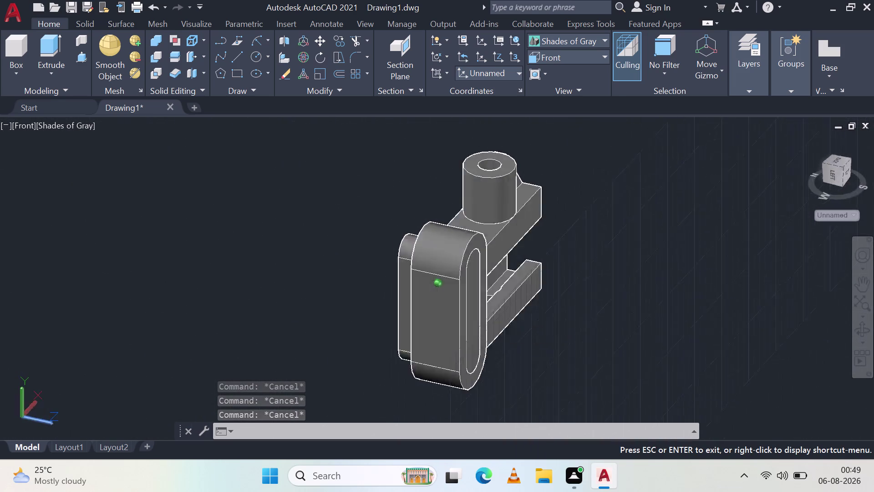
middle_drag(327, 338, 549, 262)
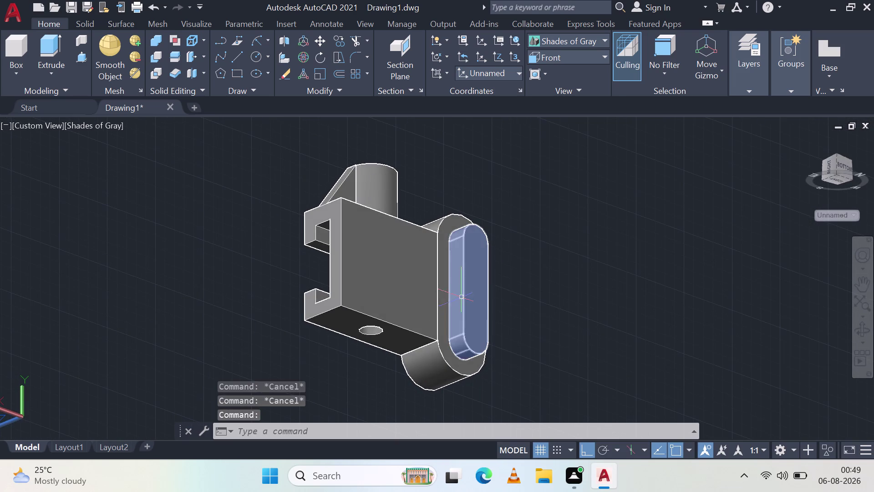
click(470, 287)
key(Delete)
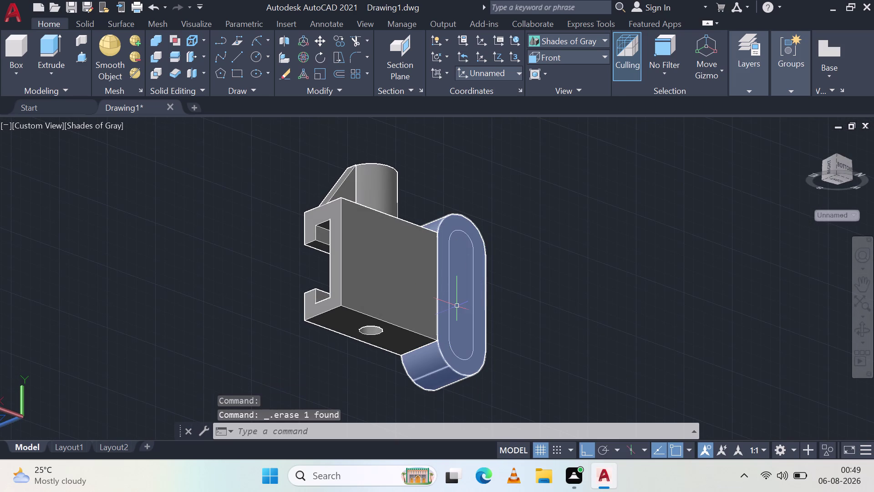
key(Escape)
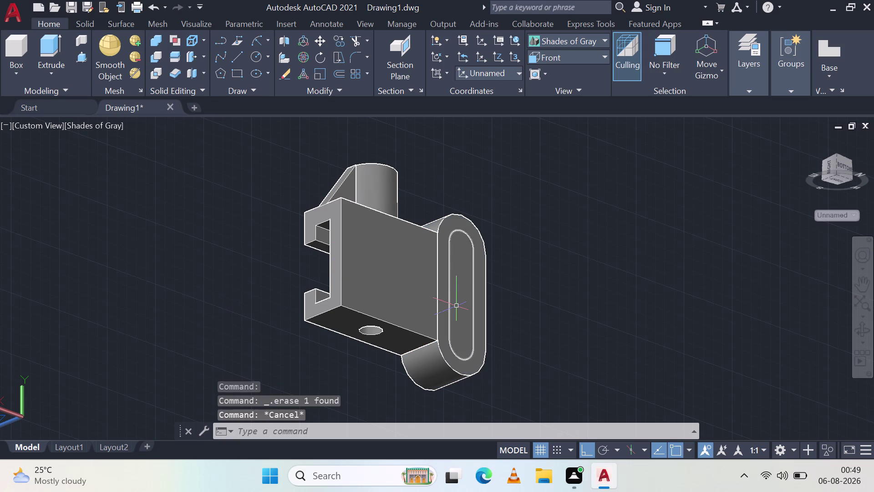
click(57, 57)
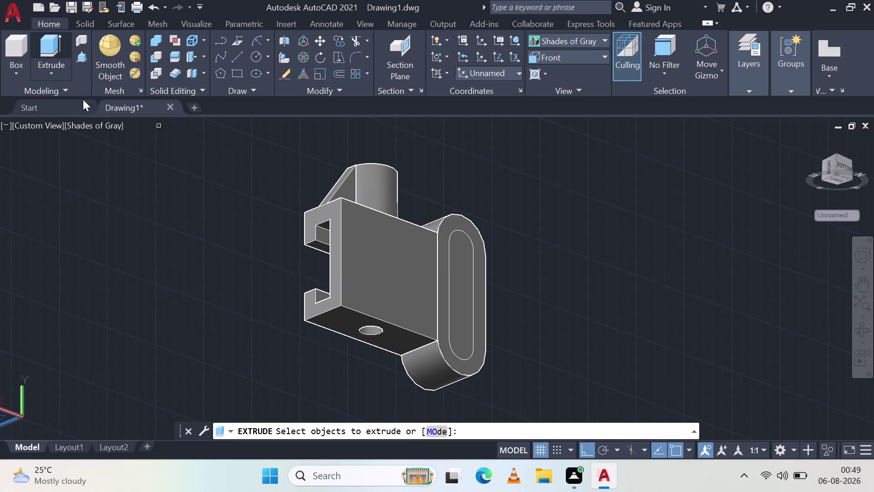
click(462, 305)
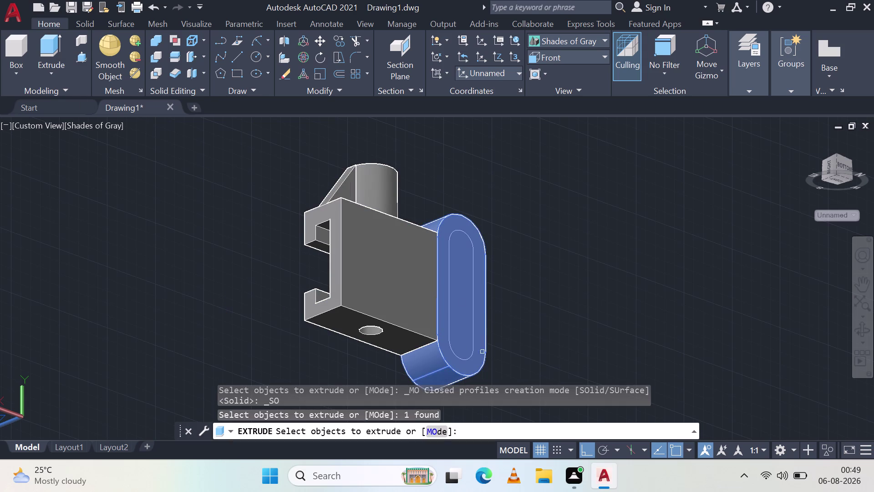
key(space)
click(466, 297)
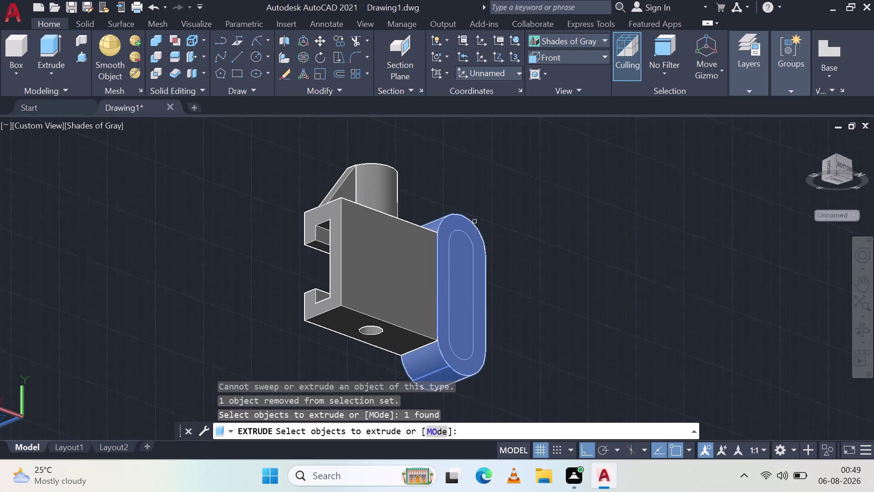
key(Escape)
middle_drag(407, 249, 249, 327)
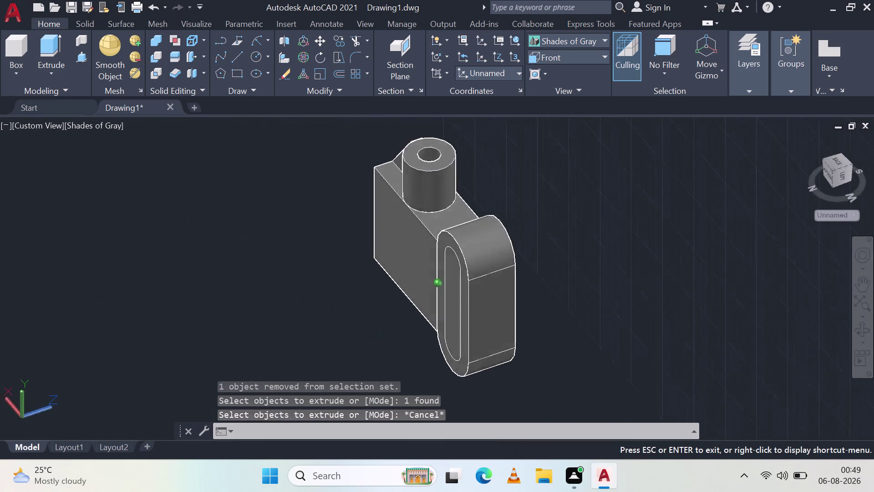
middle_drag(250, 328, 113, 312)
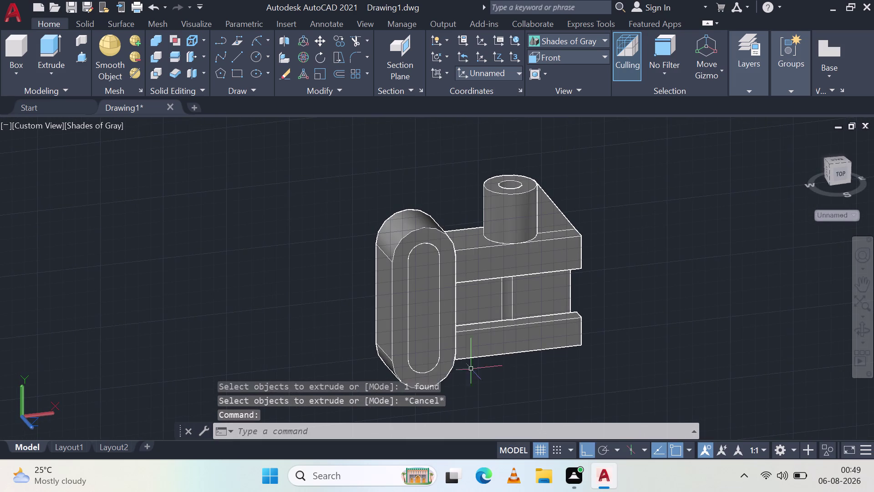
middle_drag(506, 357, 498, 271)
middle_drag(360, 220, 359, 300)
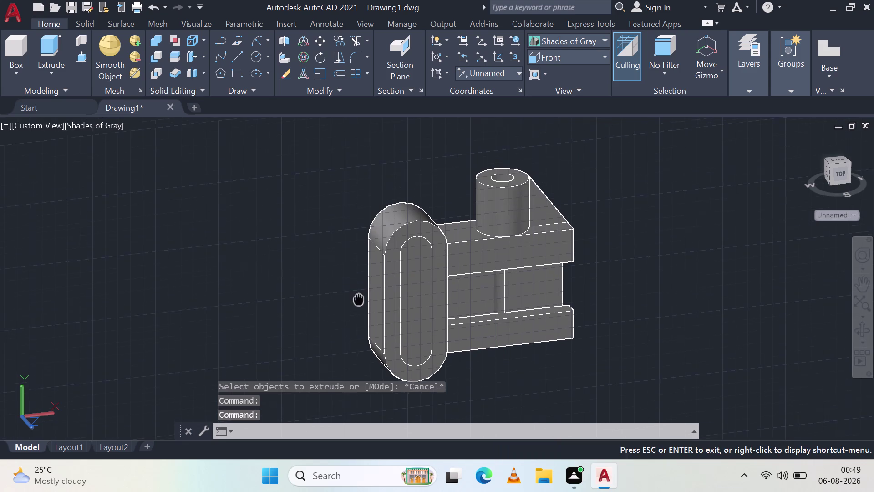
middle_drag(359, 300, 359, 303)
Start and cancel press-pull, then restart it and pick the lug's inner obround area.
click(78, 61)
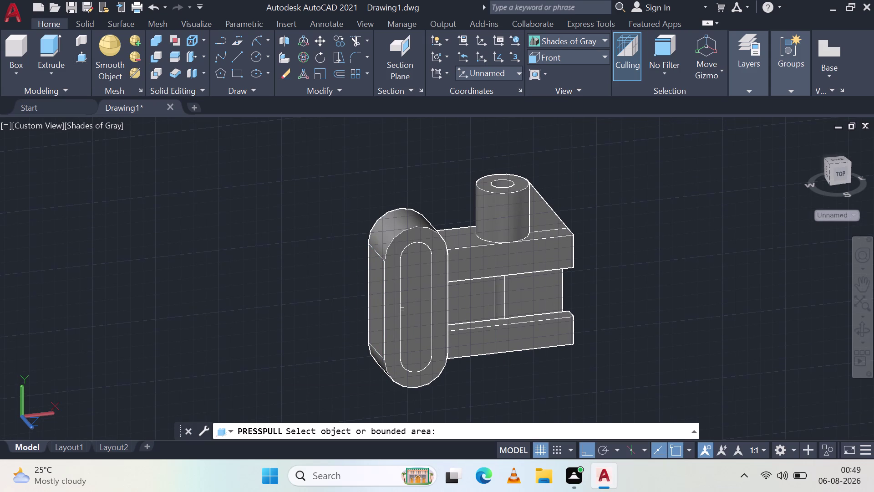
key(Escape)
key(Escape)
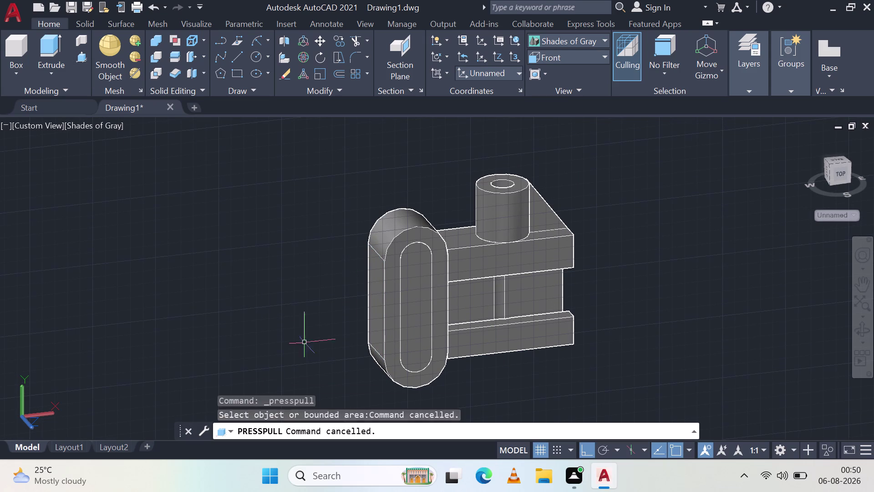
key(Escape)
key(Escape)
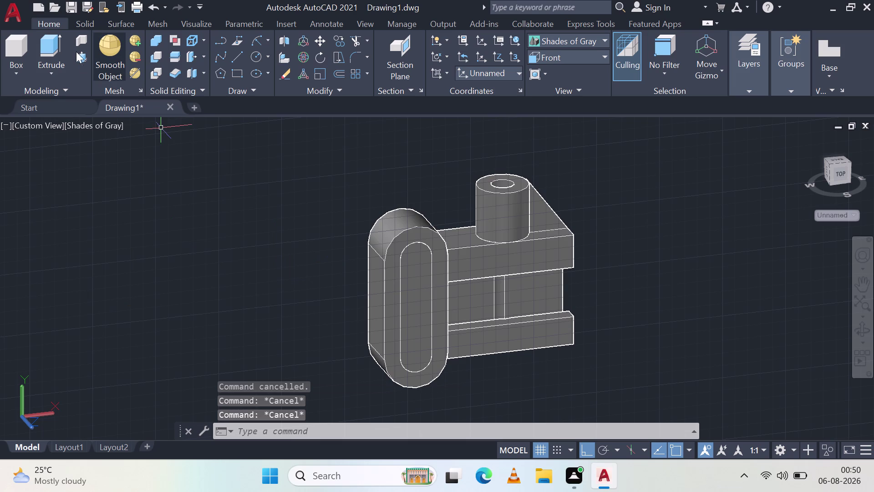
click(82, 60)
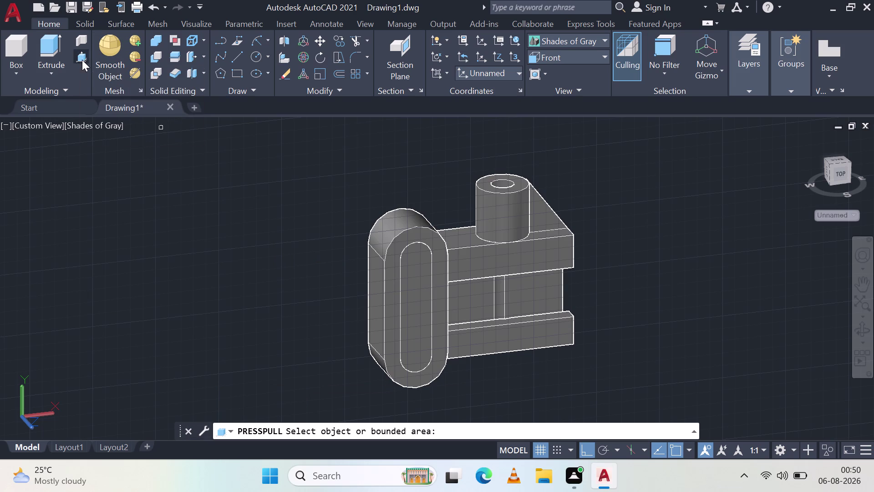
click(418, 299)
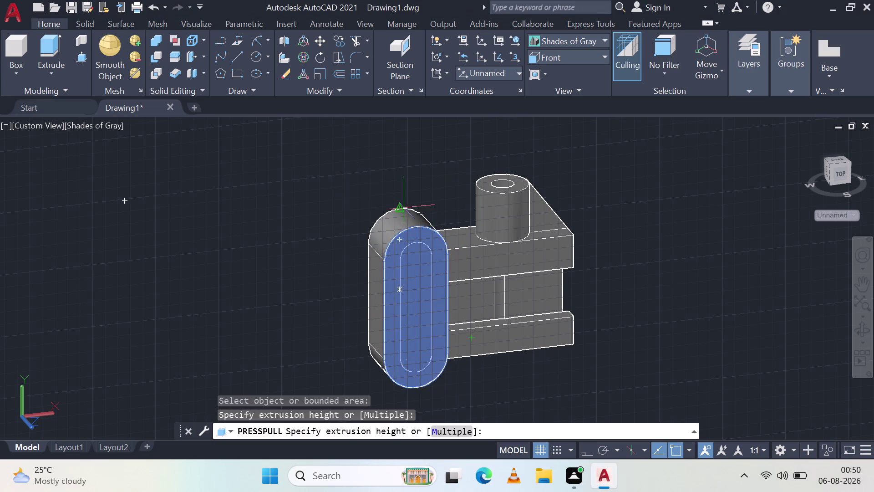
Abandon the height prompt and clear any remaining command and selection.
key(Escape)
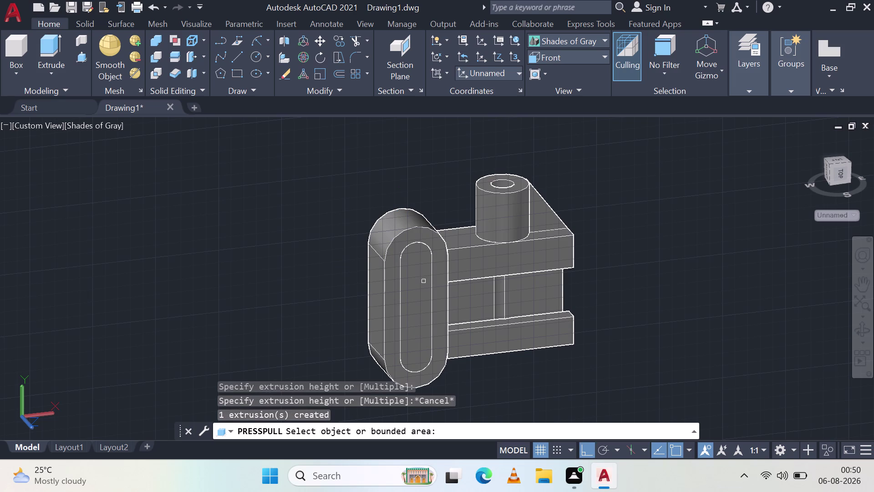
scroll(up, 3)
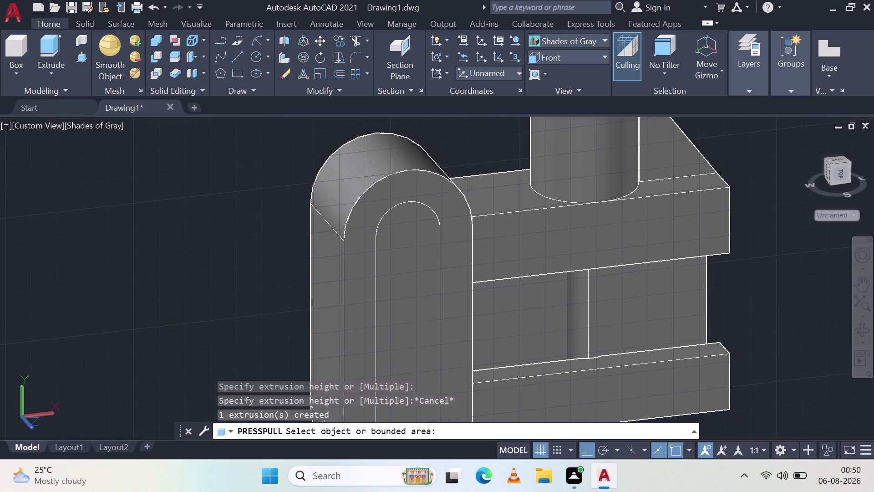
key(Escape)
key(Escape)
key(Escape)
key(Escape)
key(Escape)
key(Escape)
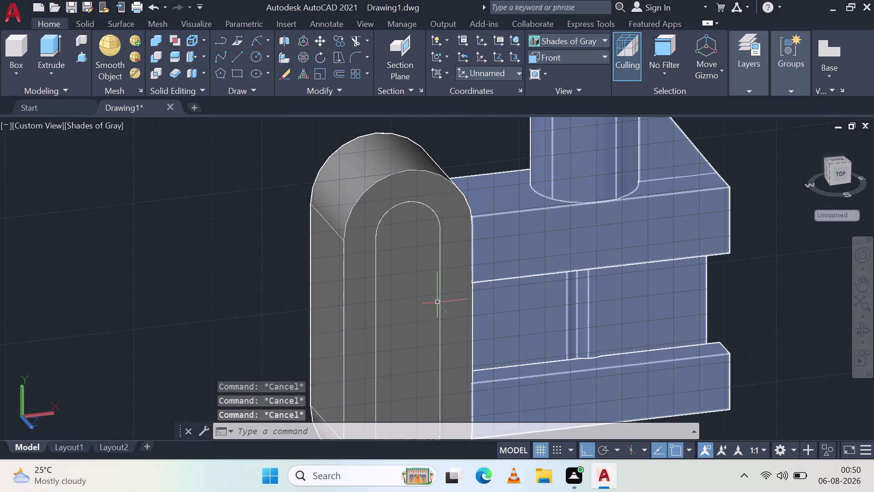
click(157, 273)
key(Escape)
key(Escape)
key(Escape)
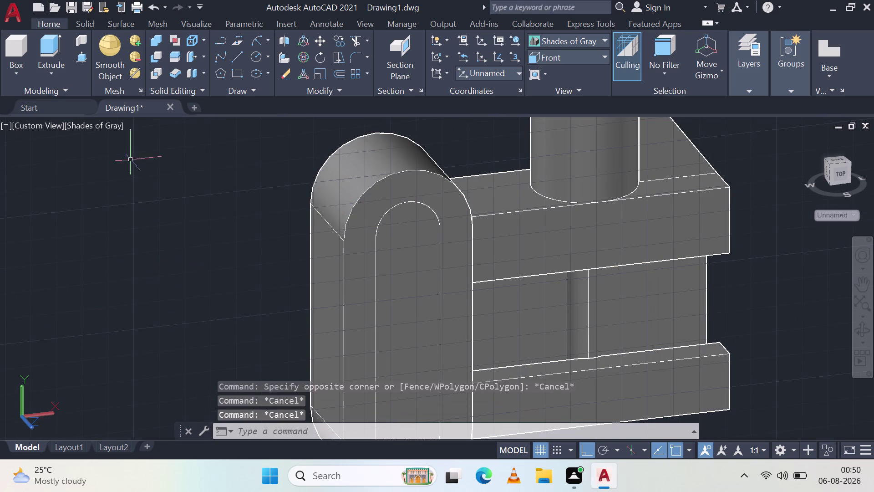
Turn on Polar tracking, restart press-pull, and pick the lug's inner obround face.
click(84, 61)
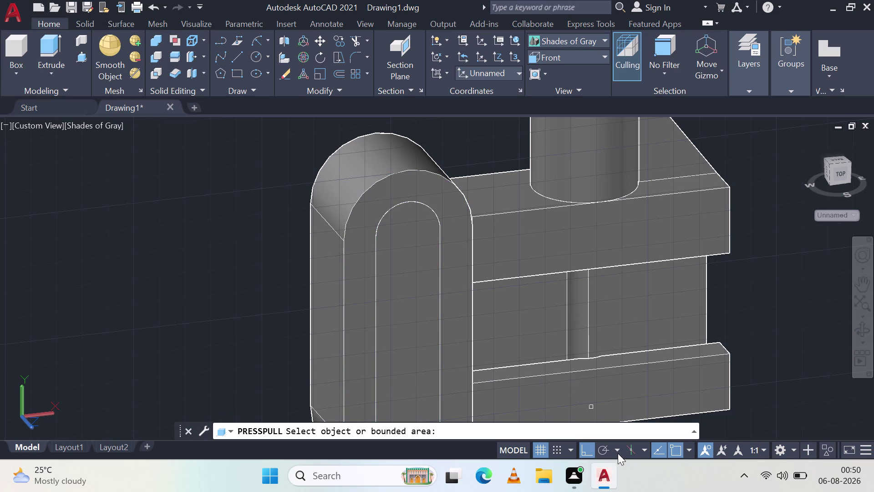
click(606, 450)
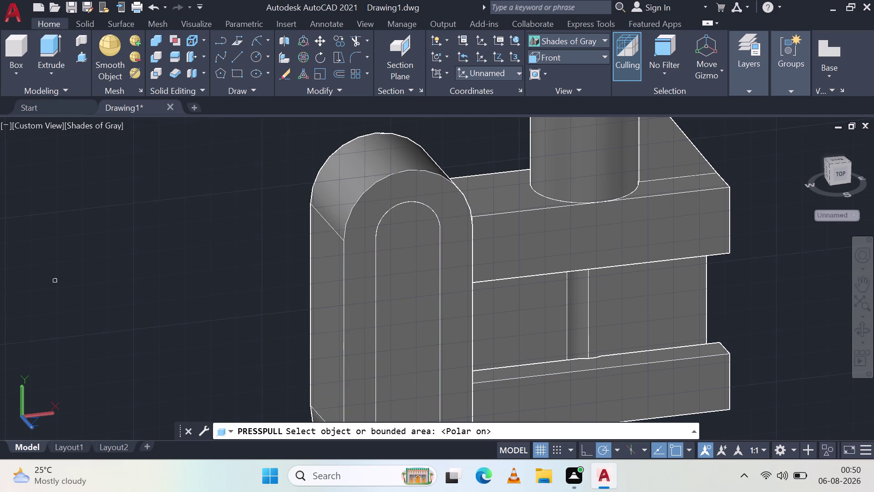
key(Escape)
key(Escape)
key(Escape)
key(Escape)
click(79, 60)
scroll(up, 3)
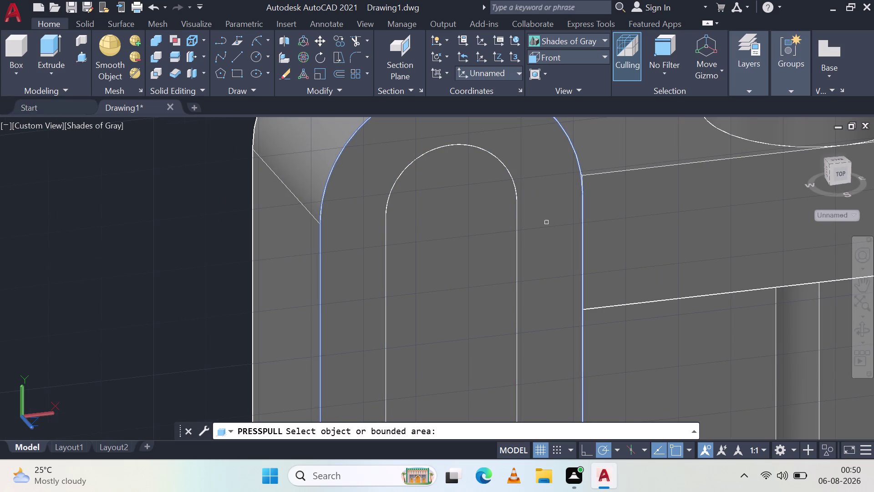
click(471, 320)
scroll(down, 3)
middle_drag(503, 340, 517, 325)
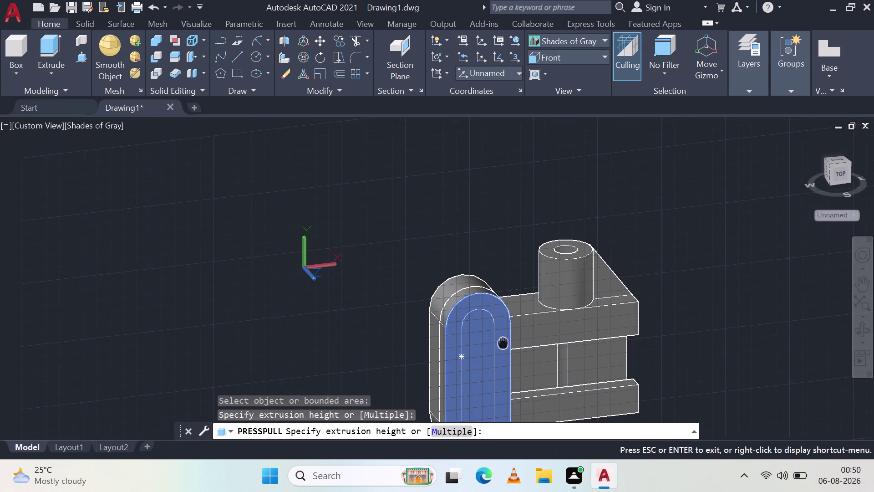
Finish the pending press-pull and orbit to the lug's back face.
middle_drag(516, 325, 617, 271)
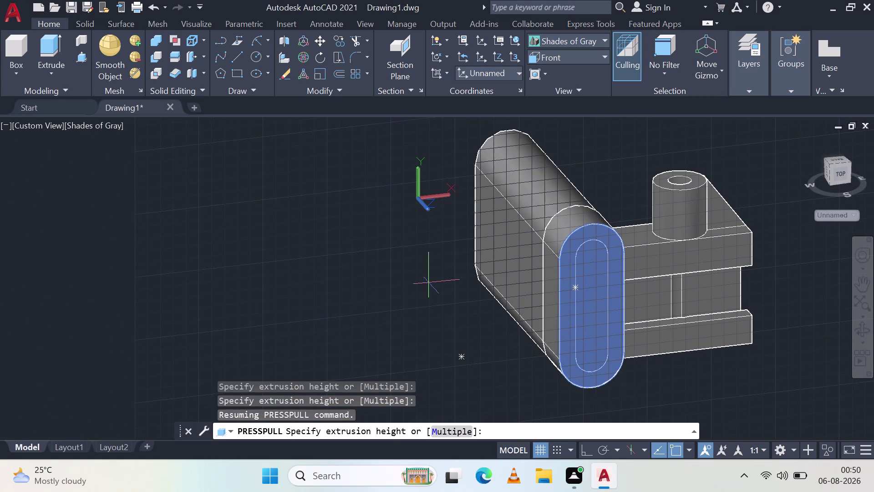
key(Escape)
key(Escape)
key(Escape)
middle_drag(545, 227, 359, 223)
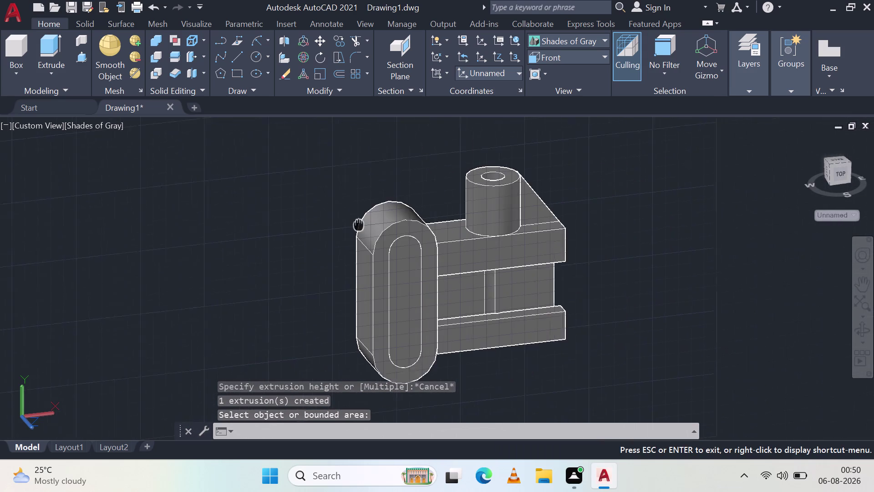
middle_drag(359, 223, 326, 212)
middle_drag(238, 200, 468, 195)
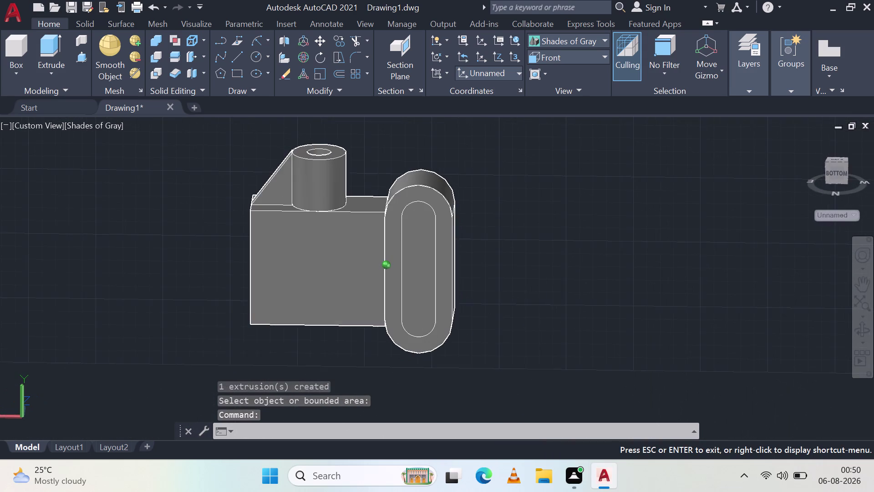
middle_drag(468, 195, 468, 194)
Press-pull the inner obround region and push it through the lug.
click(83, 60)
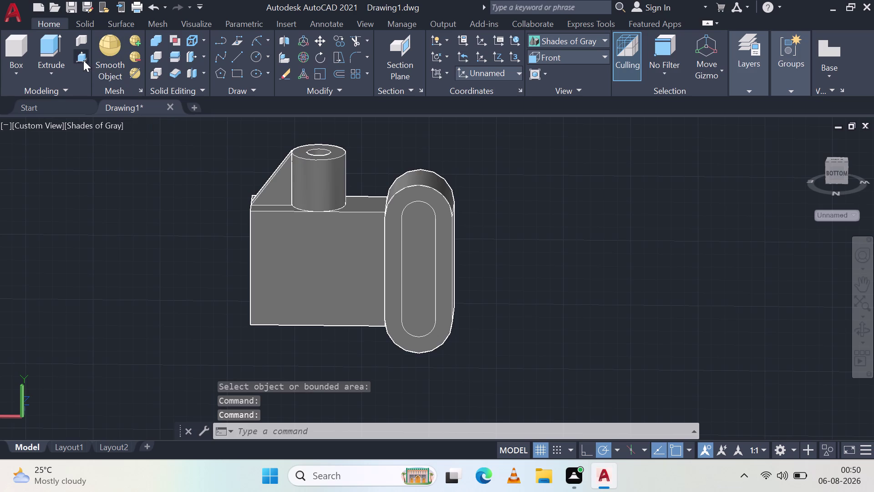
click(418, 267)
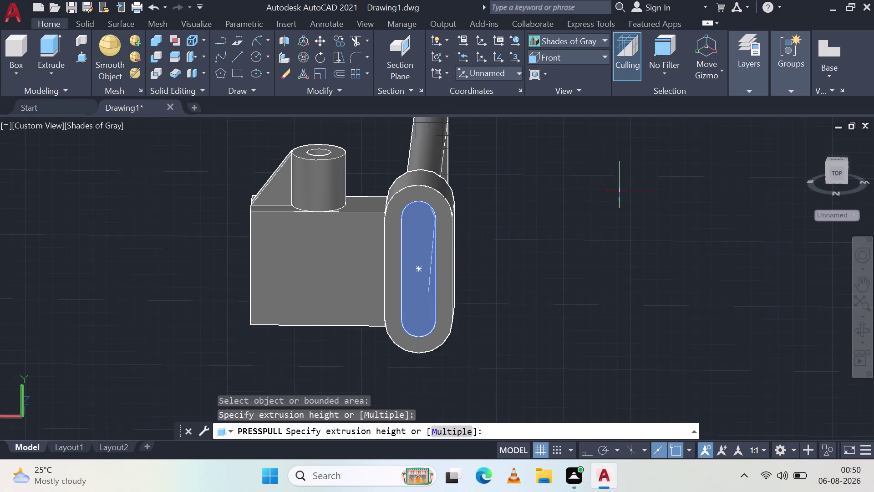
drag(626, 189, 631, 186)
click(416, 294)
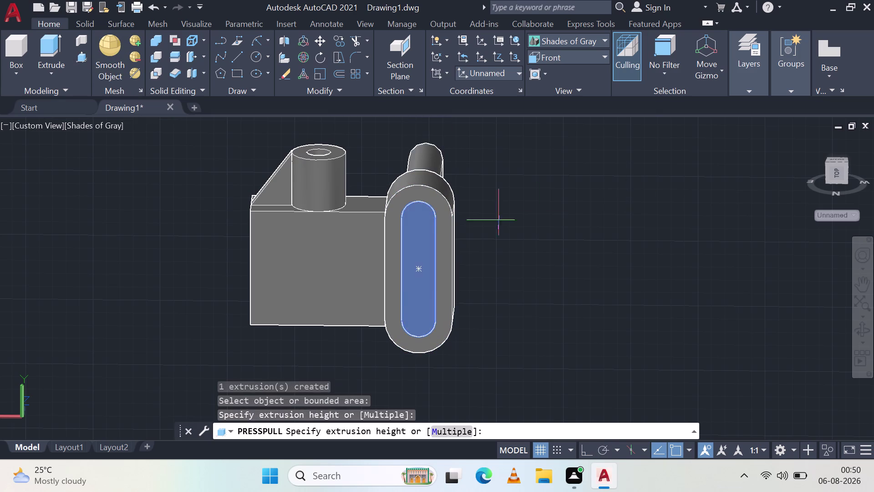
drag(620, 147, 663, 112)
click(420, 283)
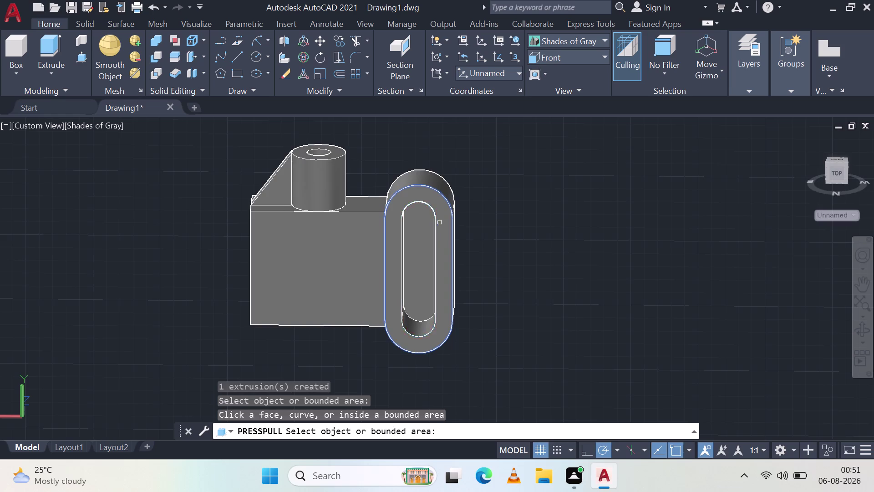
From the lug's front face, press-pull the inner obround slot into the lug.
middle_drag(451, 216, 327, 242)
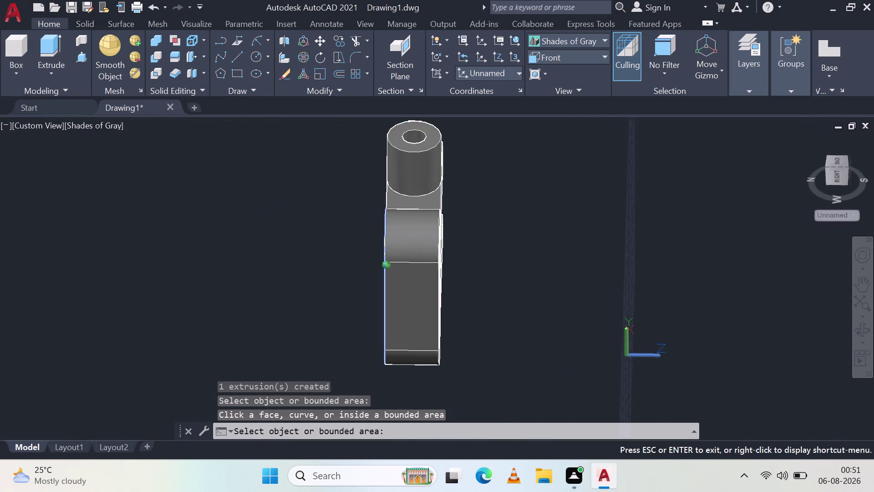
middle_drag(327, 242, 414, 199)
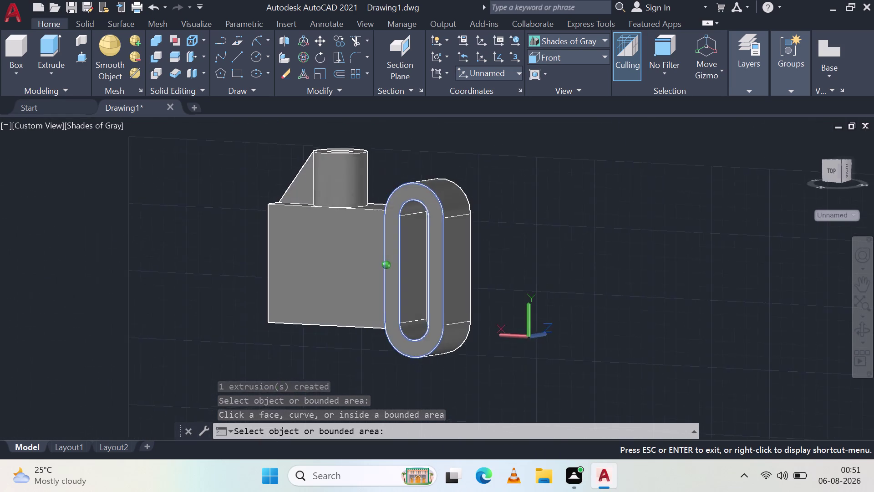
middle_drag(414, 199, 234, 212)
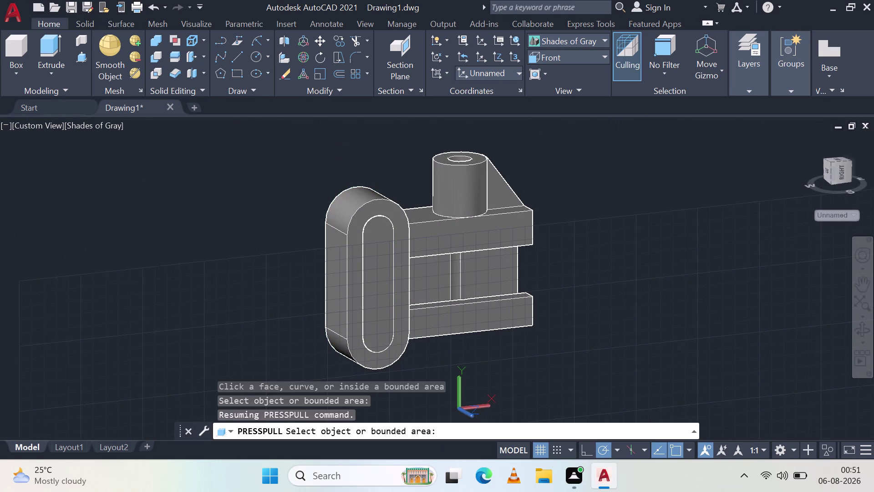
click(376, 313)
key(Escape)
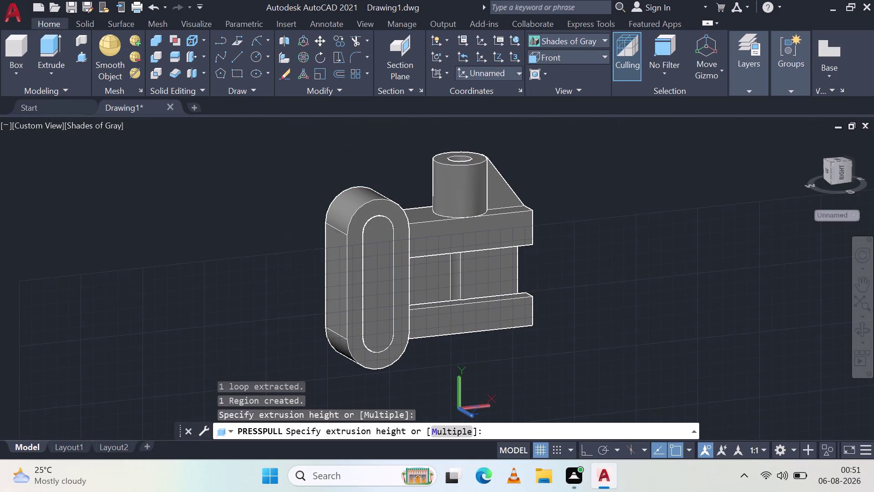
click(376, 335)
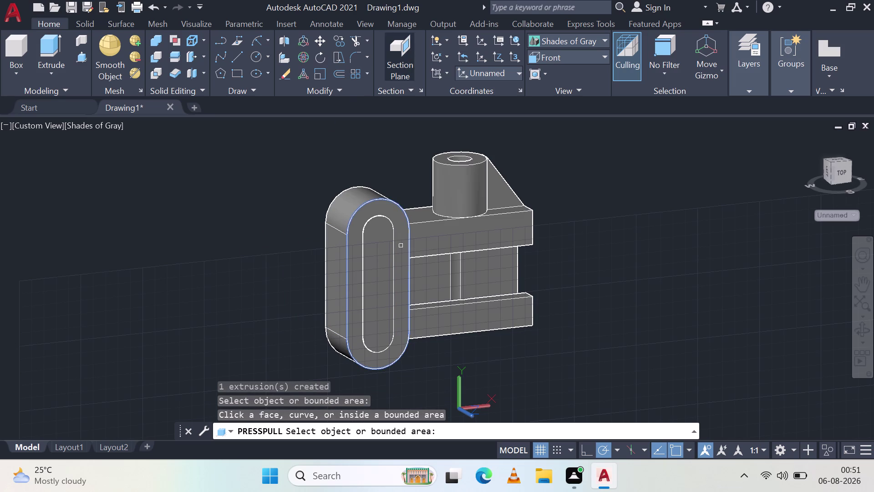
End the press-pull and cancel any remaining command so none is running.
key(Escape)
key(Escape)
key(Escape)
key(Escape)
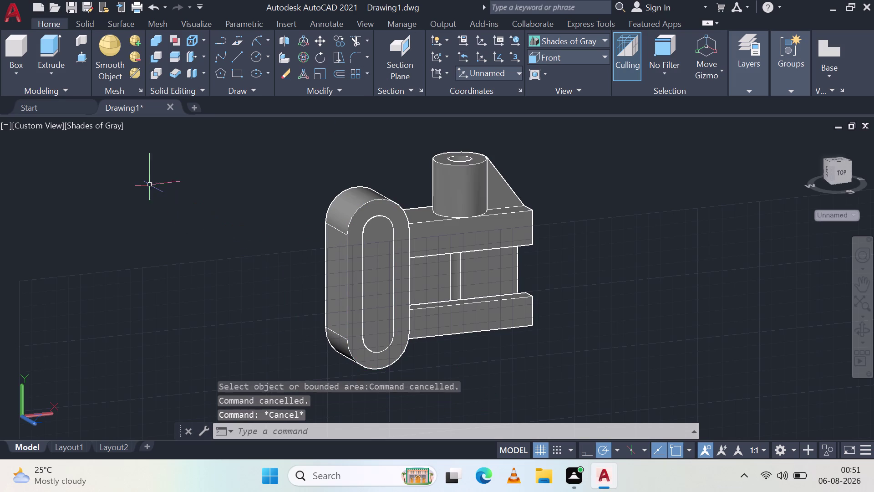
key(Escape)
key(Escape)
key(Escape)
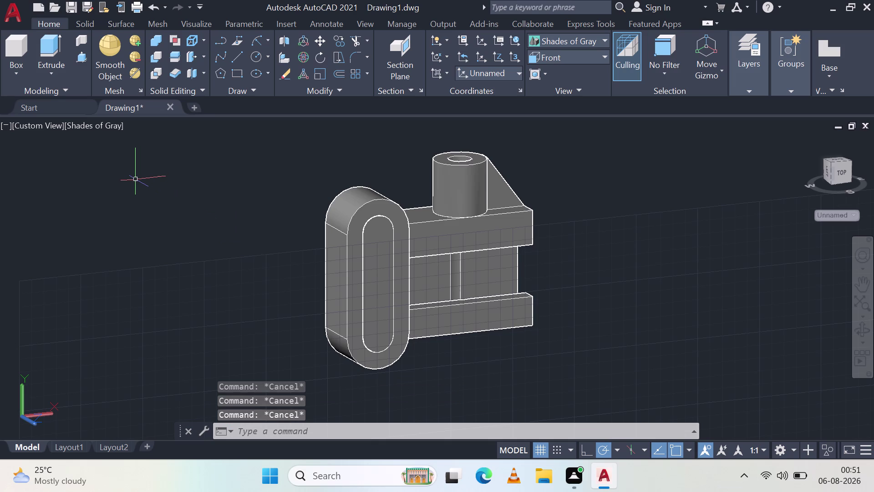